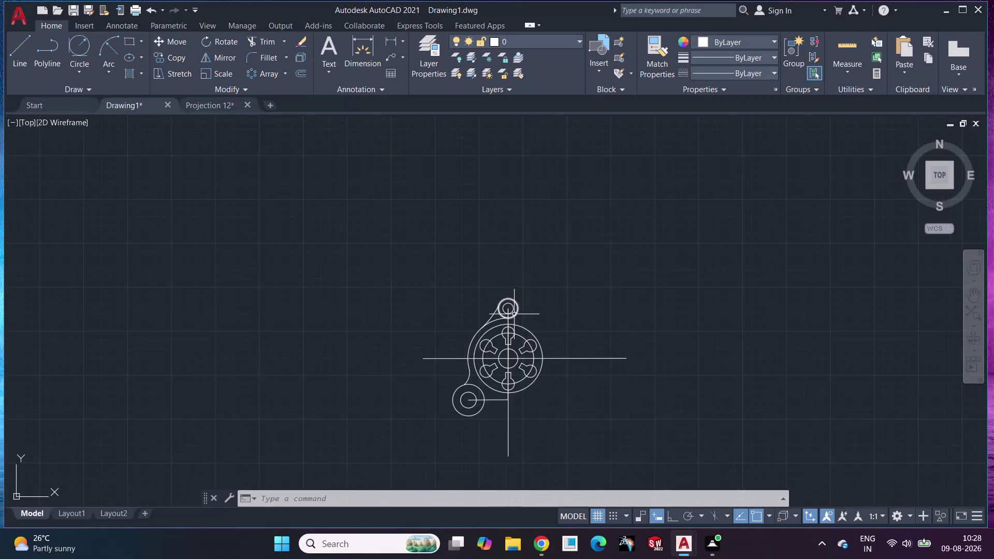
Undo the last five trim operations around the lower-left boss.
scroll(up, 3)
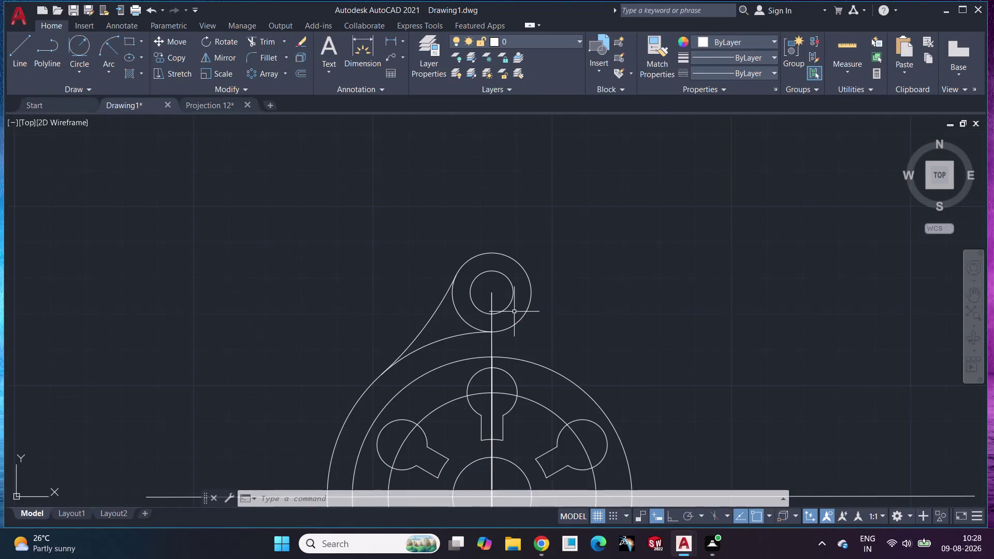
middle_drag(515, 311, 513, 39)
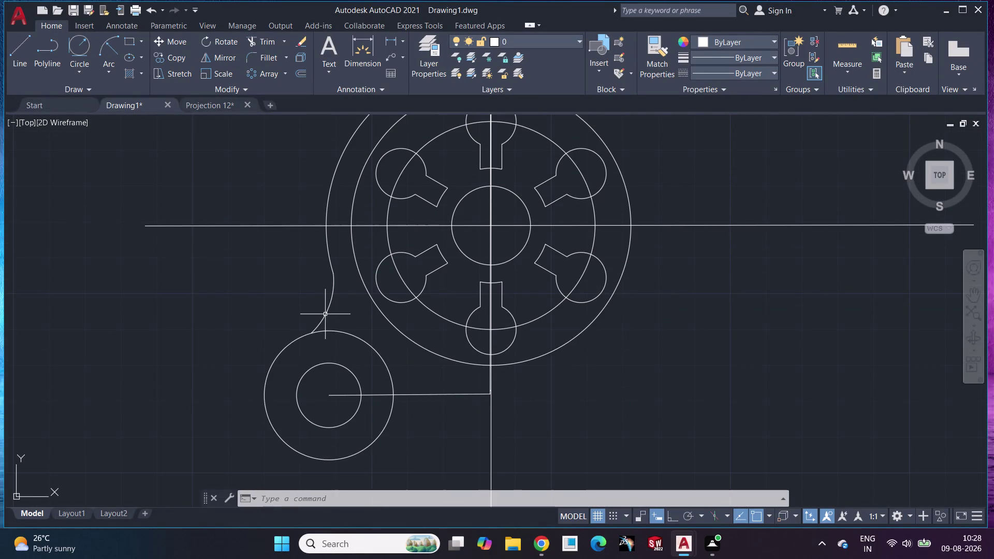
key(ctrl+z)
key(ctrl+z)
key(ctrl+z)
key(ctrl+z)
key(ctrl+z)
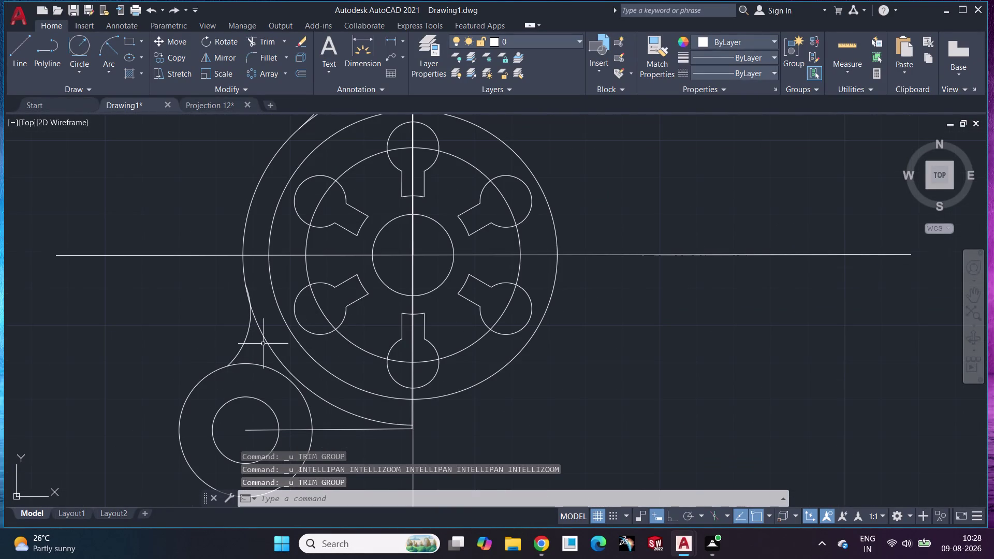
Erase the curved connector arc at the lower-left boss.
click(245, 344)
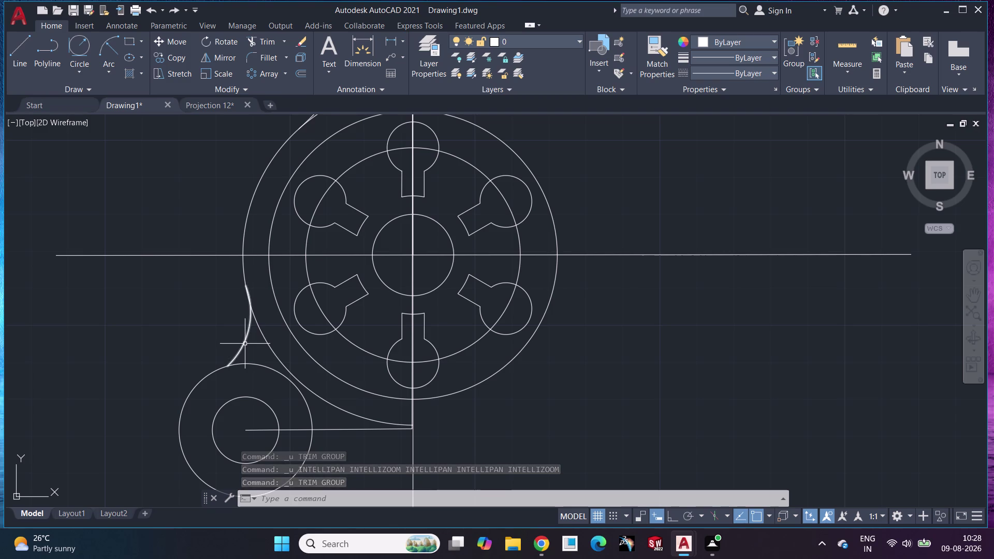
key(Delete)
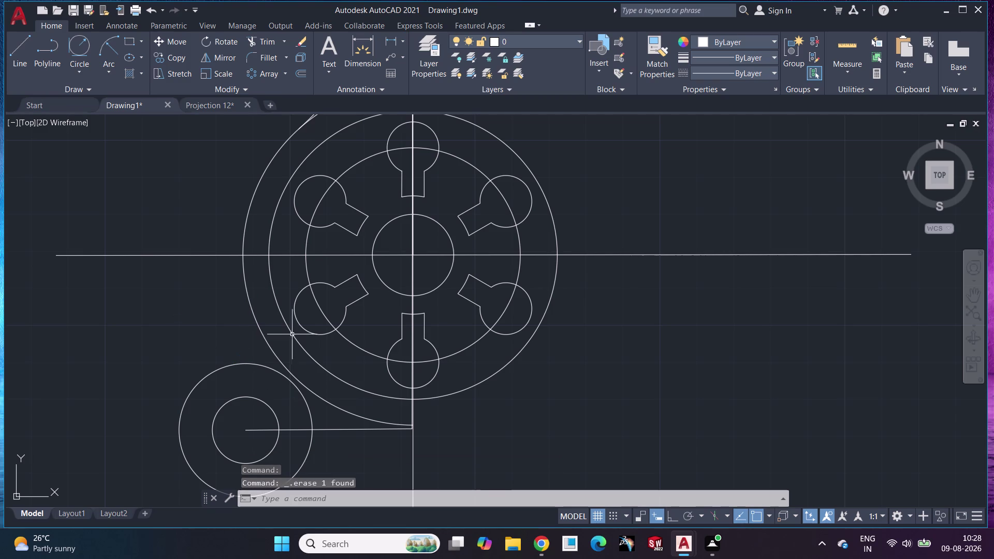
scroll(down, 3)
scroll(up, 3)
middle_drag(245, 315, 481, 255)
scroll(up, 3)
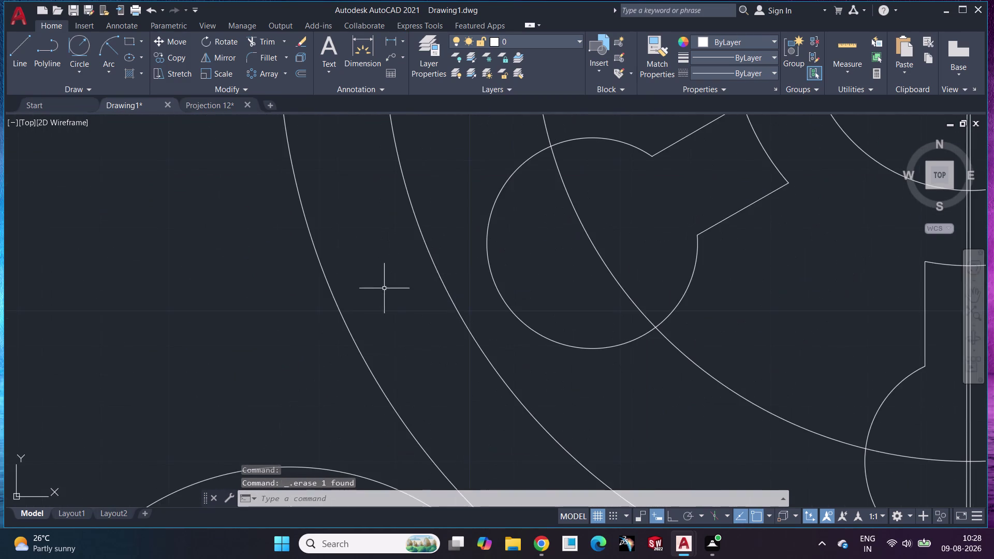
middle_drag(384, 288, 481, 339)
scroll(down, 3)
middle_drag(477, 340, 458, 308)
scroll(up, 3)
scroll(down, 3)
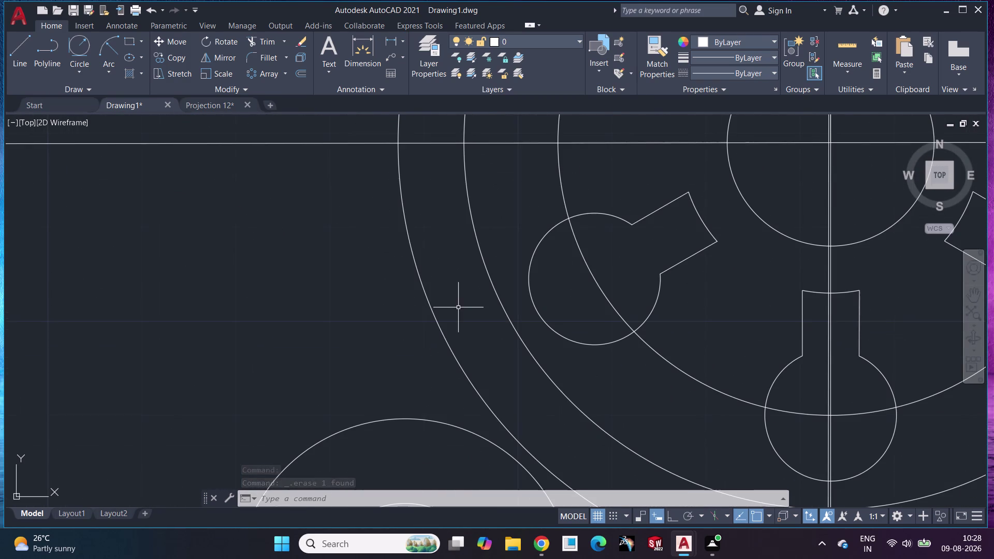
click(111, 45)
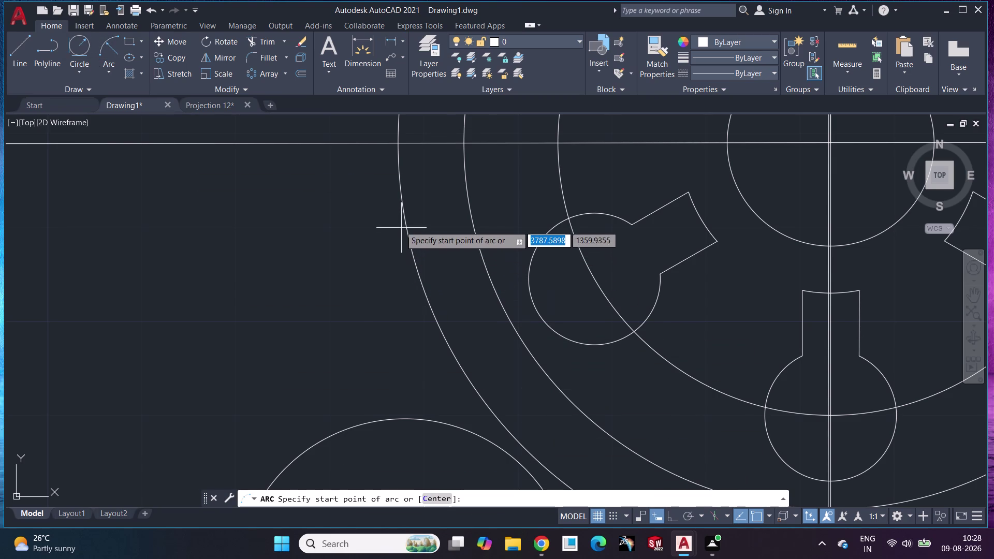
Draw a radius-20 arc from the boss circle to the outer circle, then undo it.
click(403, 210)
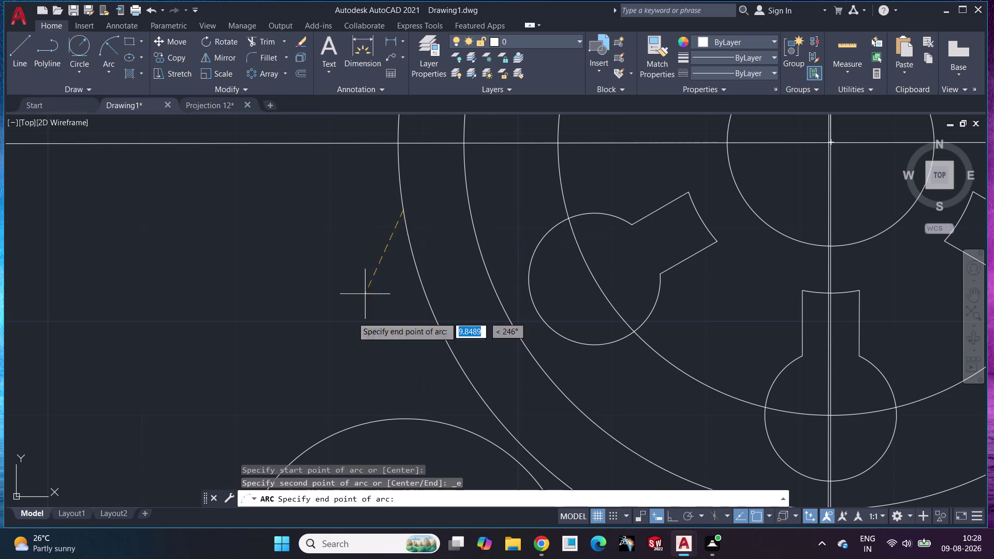
click(313, 447)
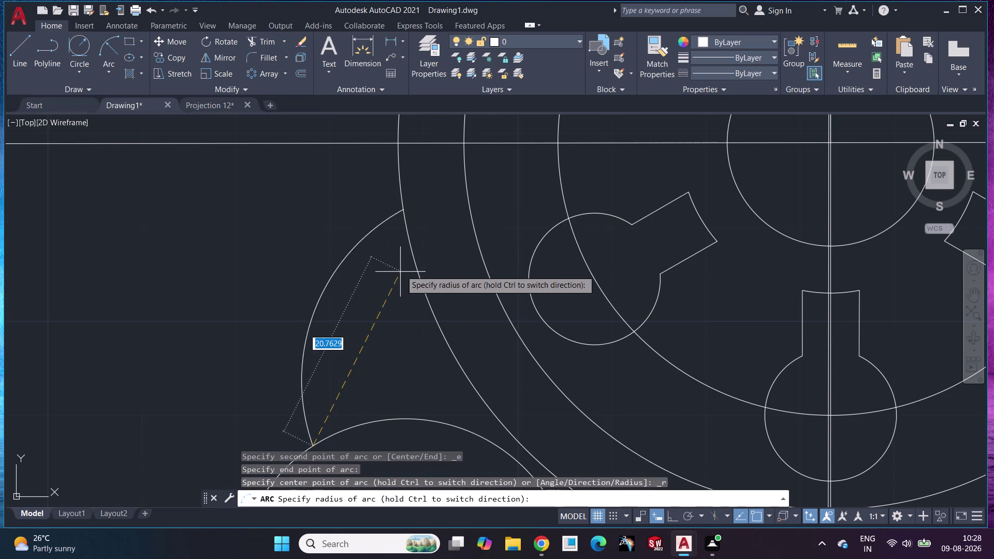
key(Escape)
click(104, 50)
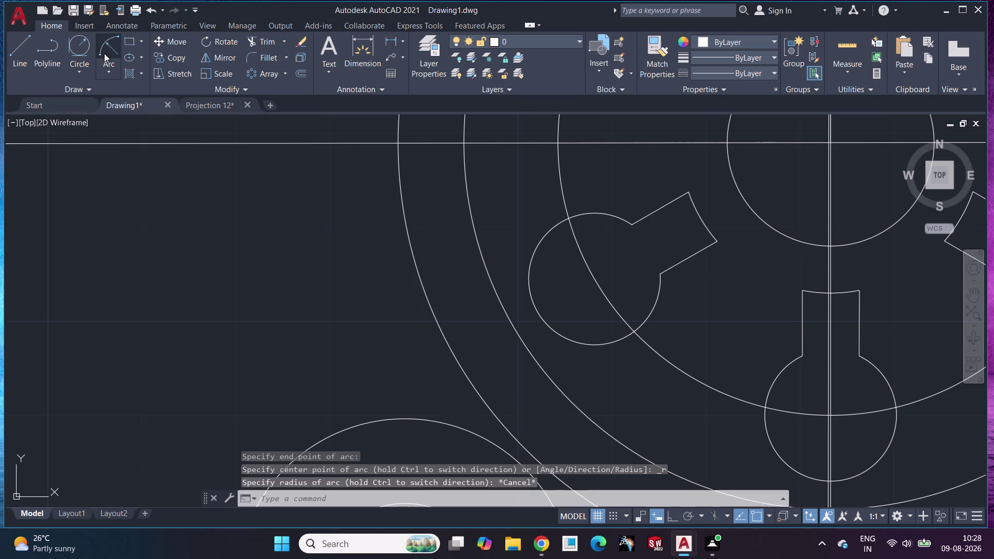
click(313, 449)
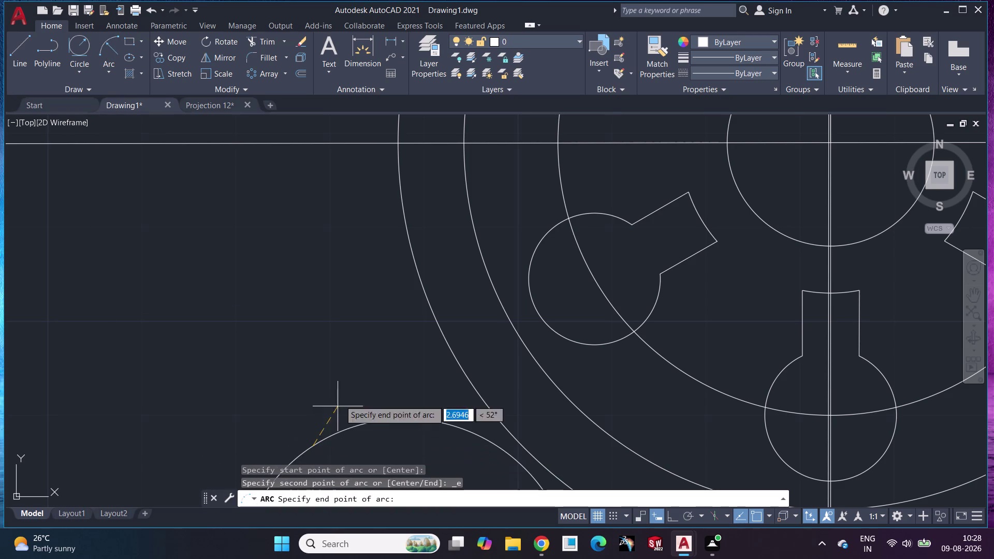
click(401, 189)
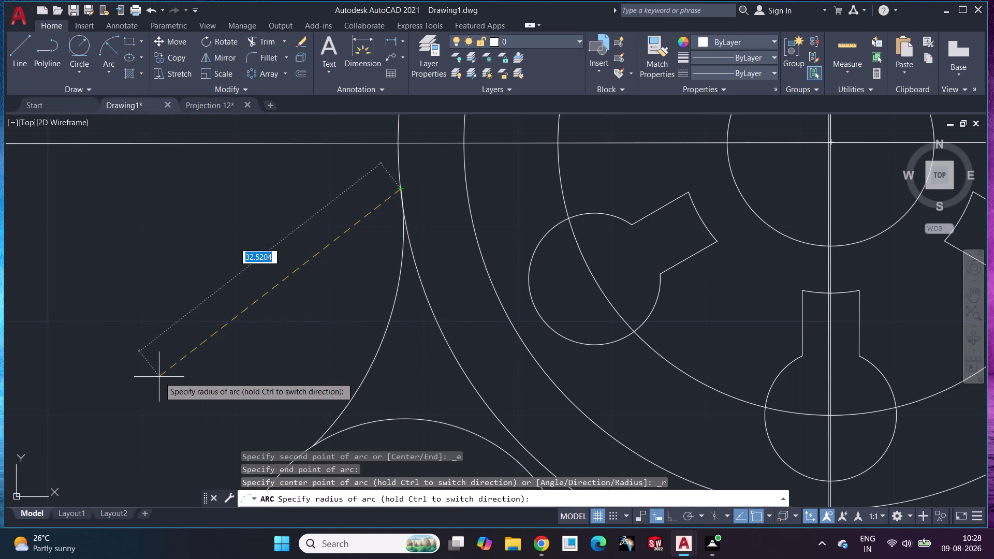
text(20)
key(Return)
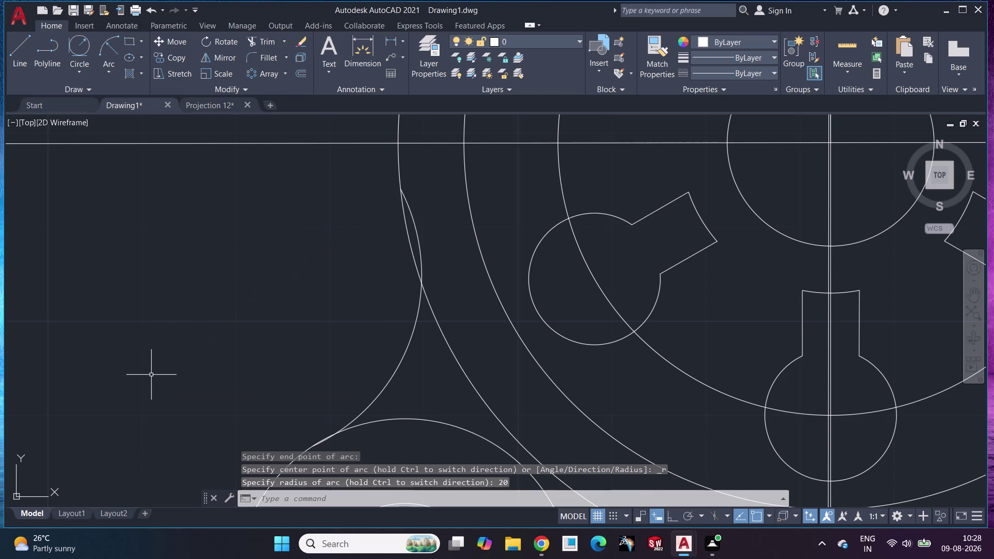
key(ctrl+z)
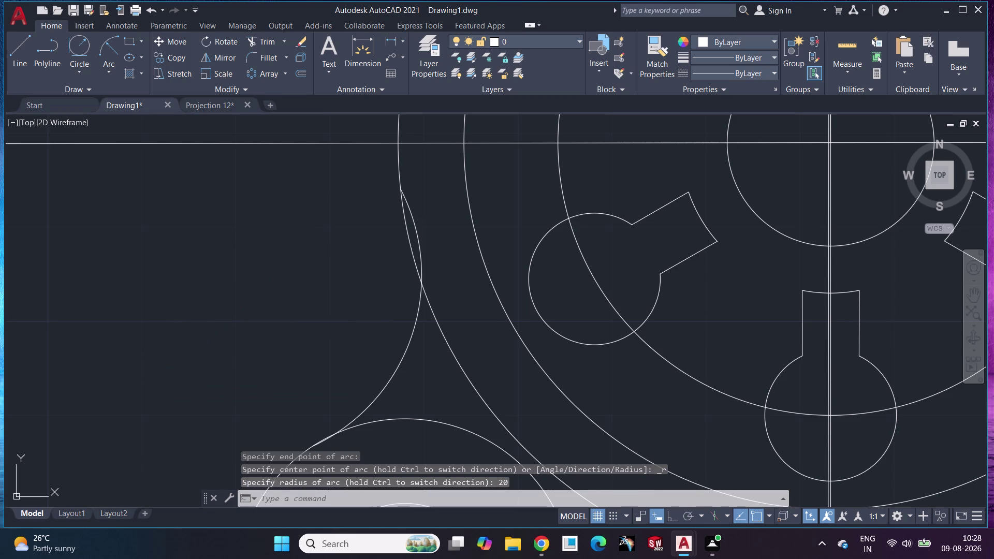
Redraw the radius-20 arc linking the lower-left boss circle to the outer circle.
click(109, 53)
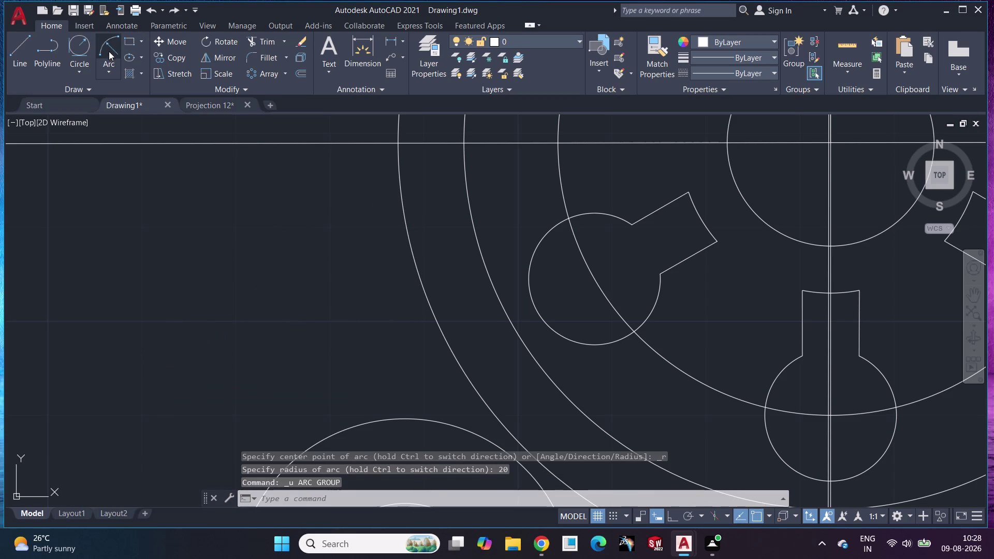
click(351, 429)
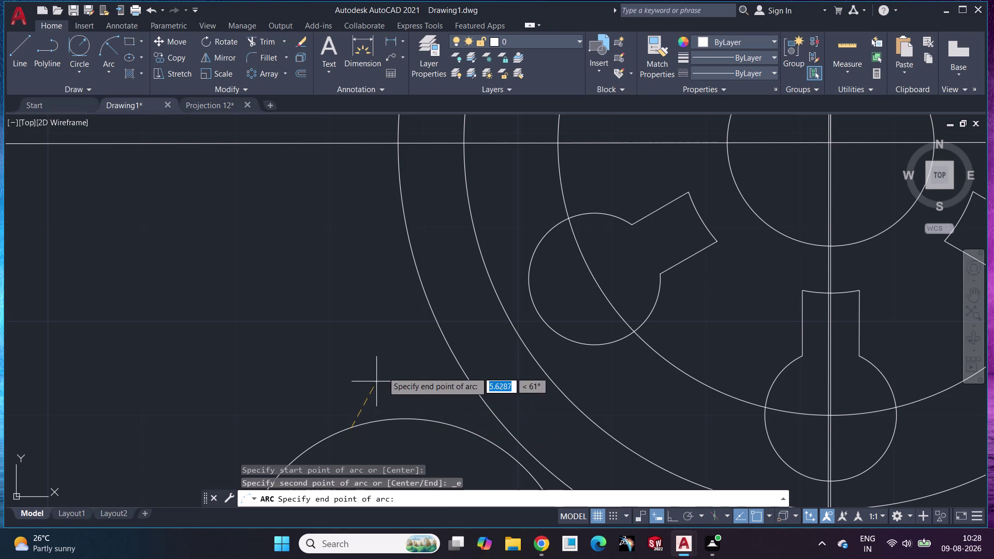
click(418, 272)
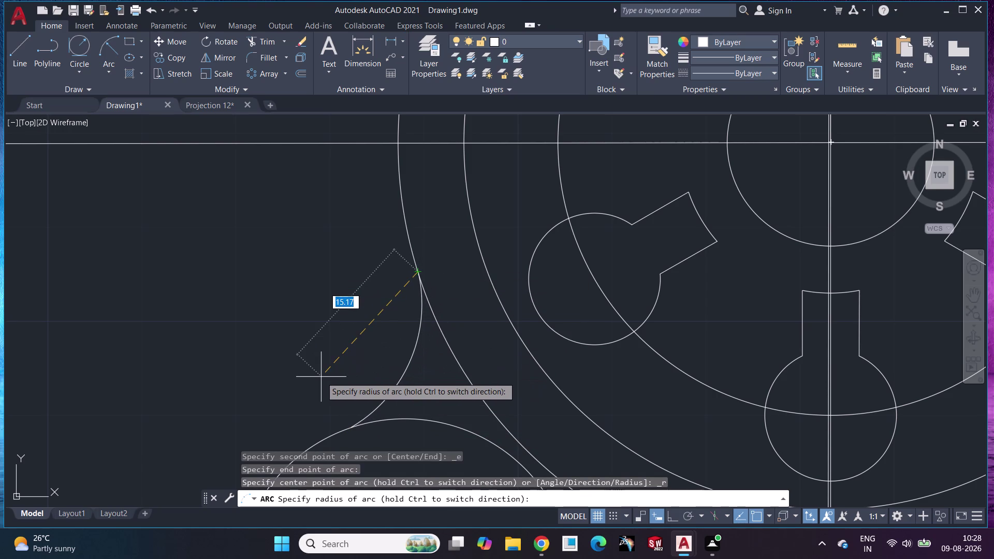
text(20)
key(Return)
drag(348, 352, 355, 349)
key(Escape)
scroll(down, 3)
scroll(up, 3)
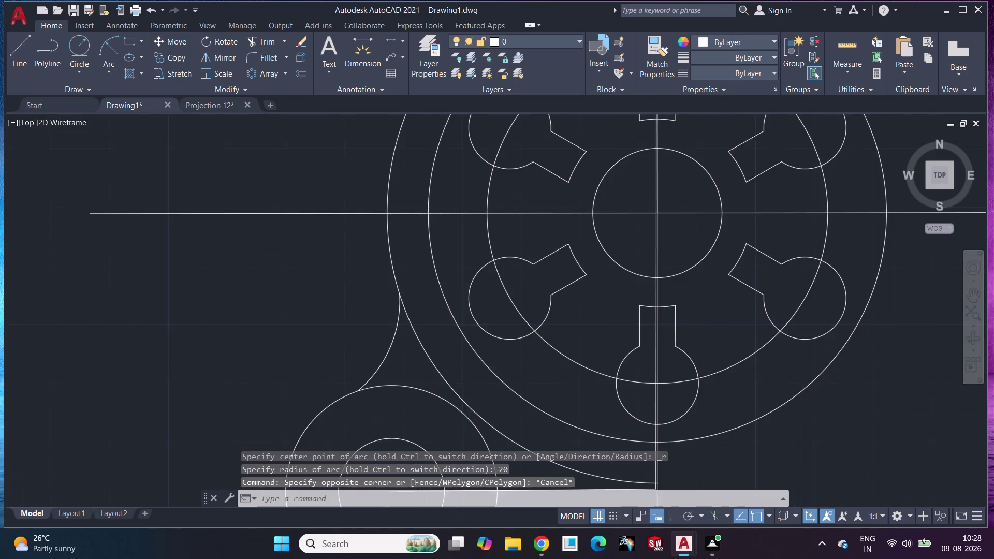
scroll(down, 3)
middle_drag(415, 141, 379, 226)
scroll(up, 3)
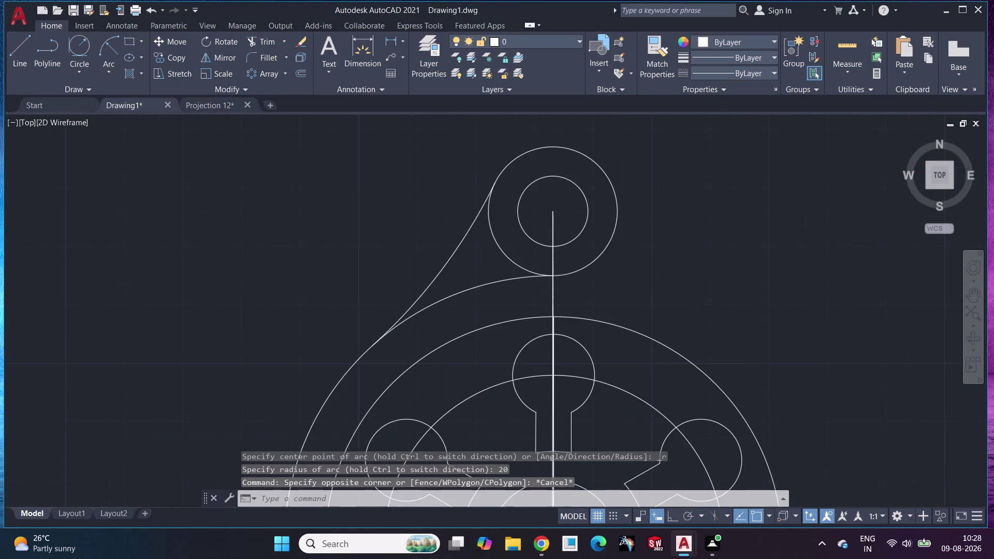
click(497, 253)
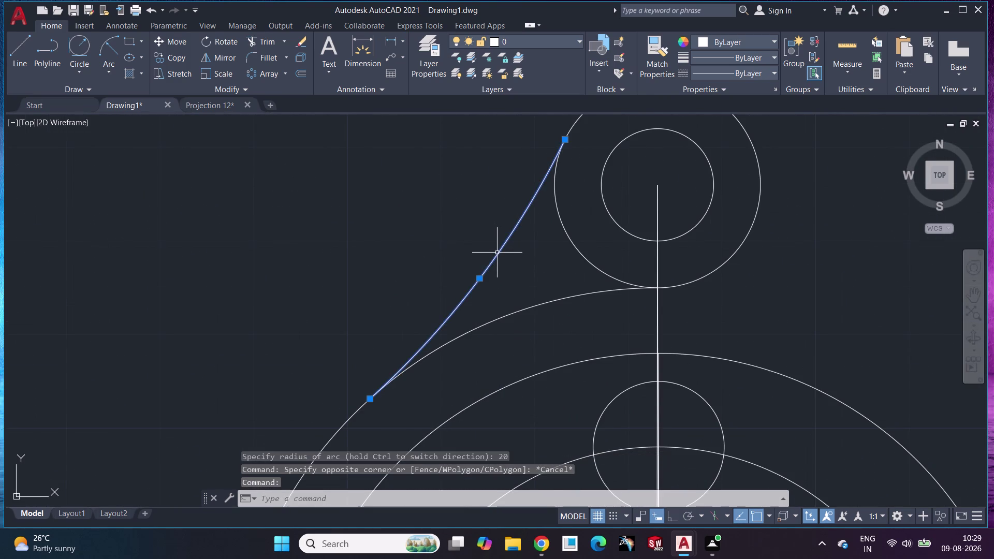
key(Delete)
middle_drag(496, 253, 448, 307)
middle_drag(448, 308, 453, 284)
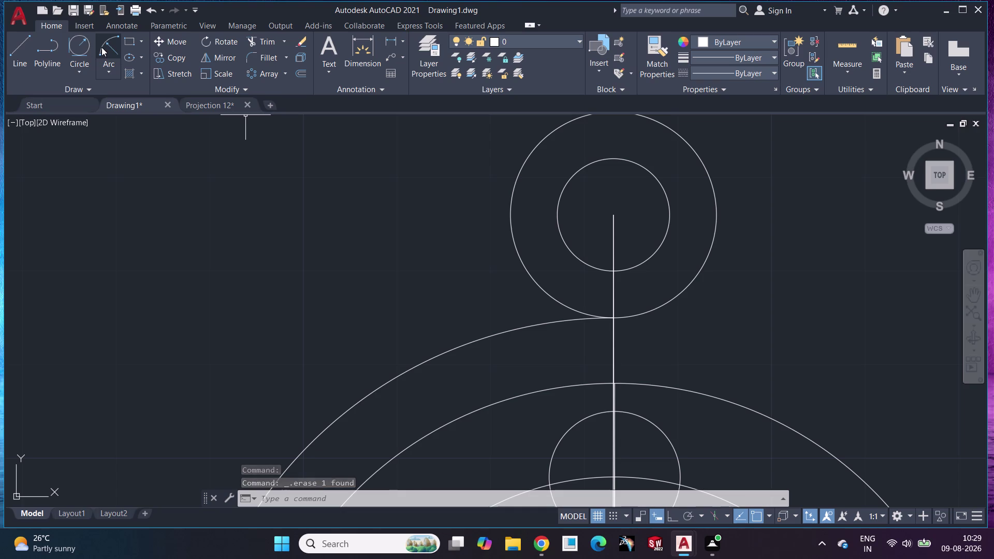
click(102, 47)
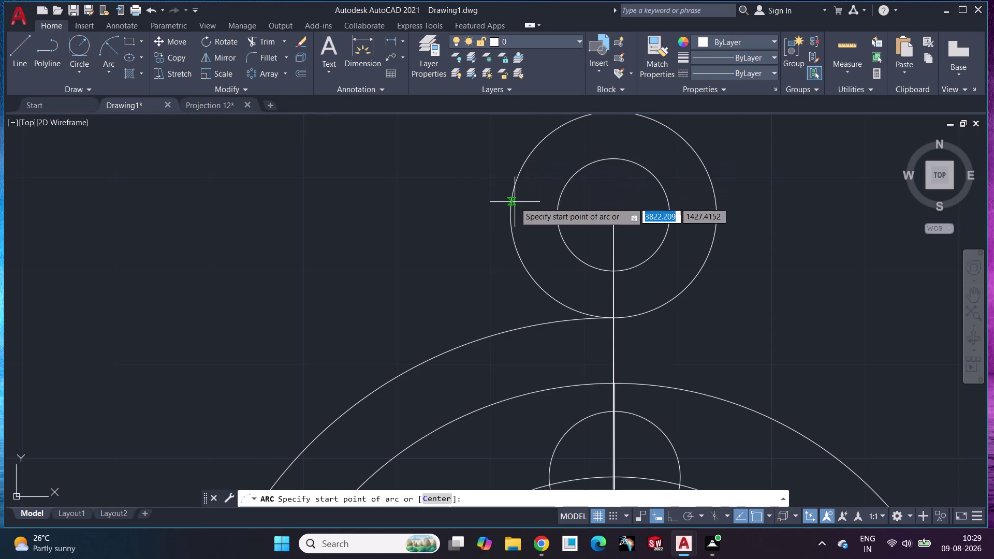
click(507, 214)
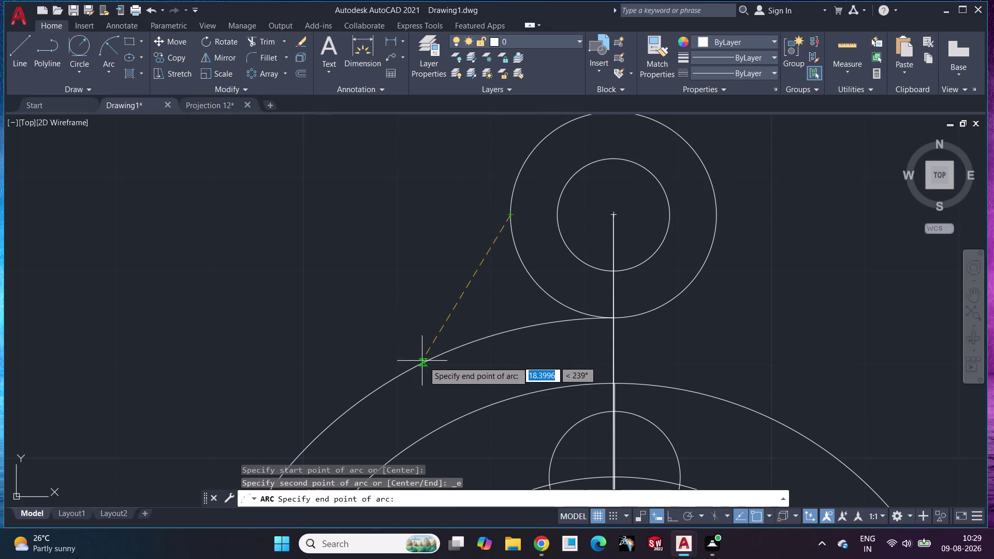
key(Escape)
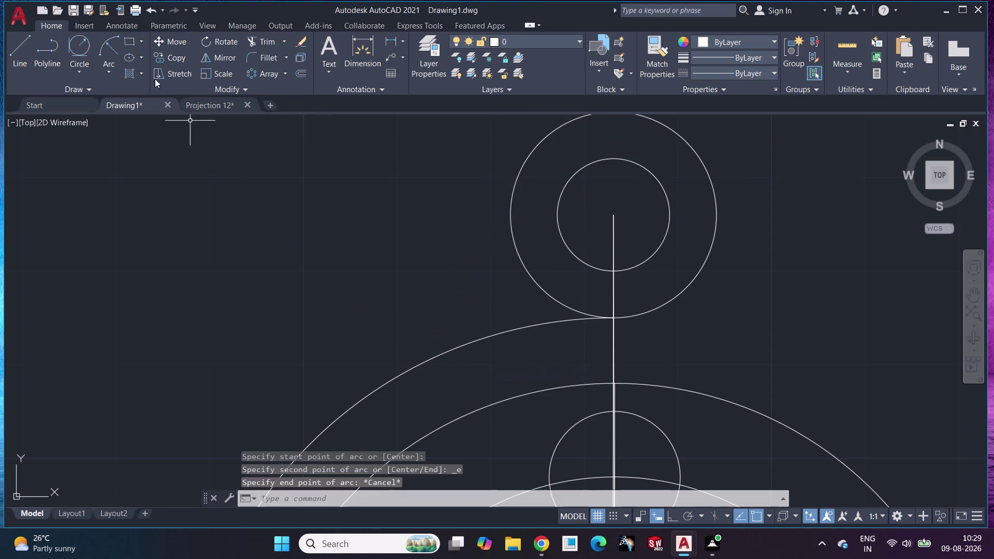
click(103, 50)
click(425, 363)
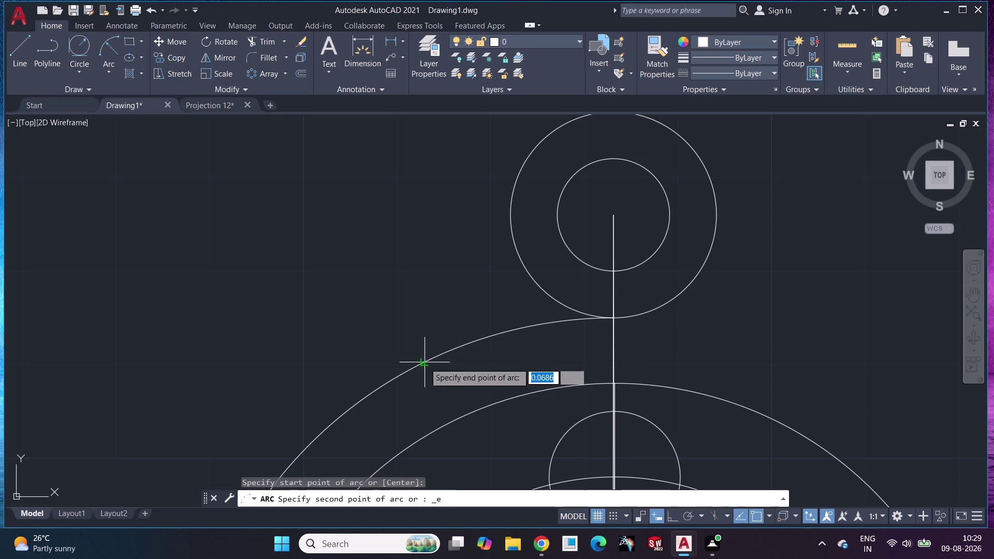
click(512, 218)
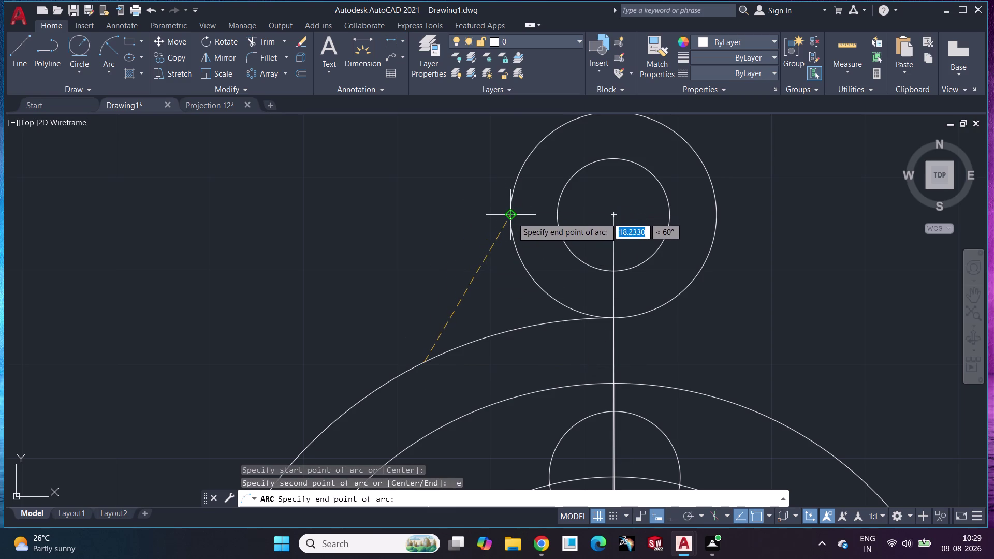
text(9)
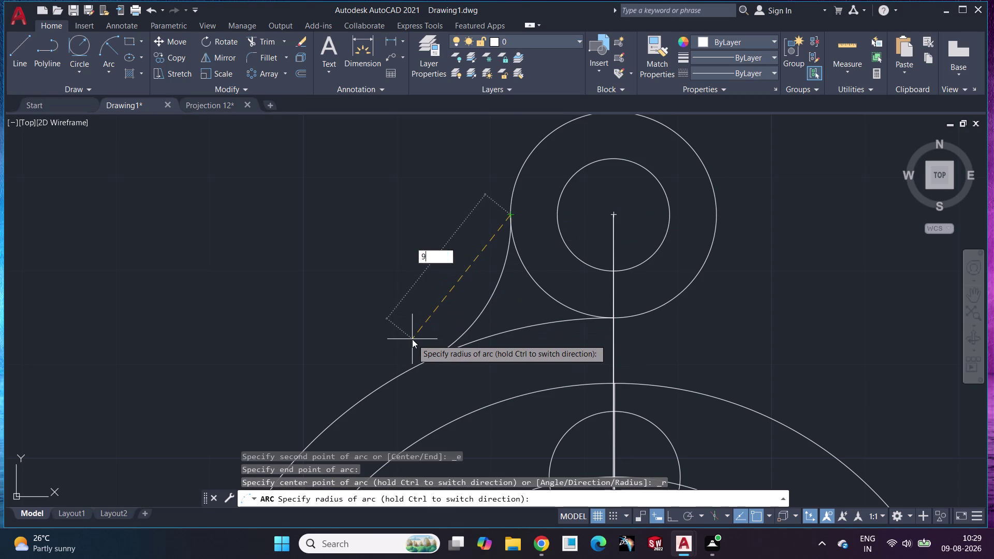
text(2)
key(Return)
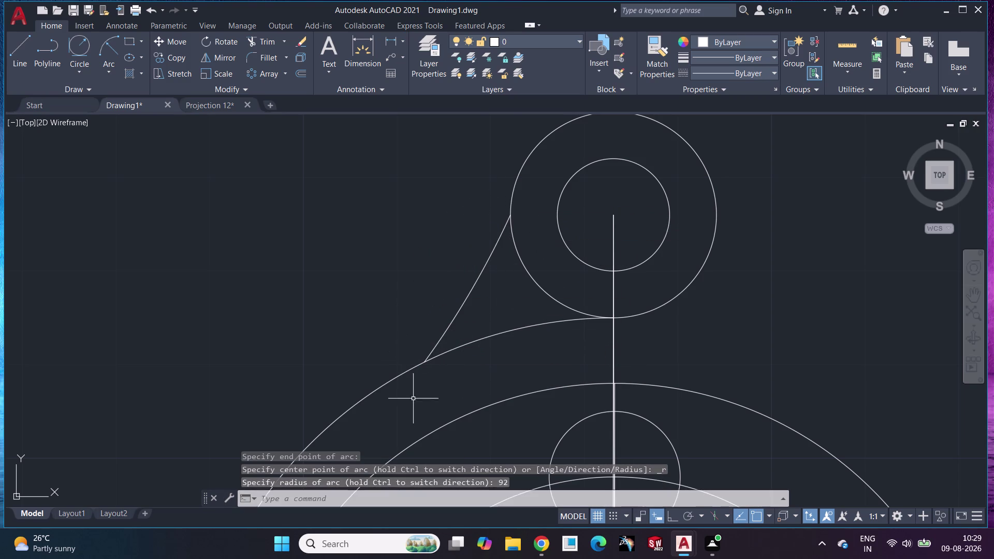
key(ctrl+z)
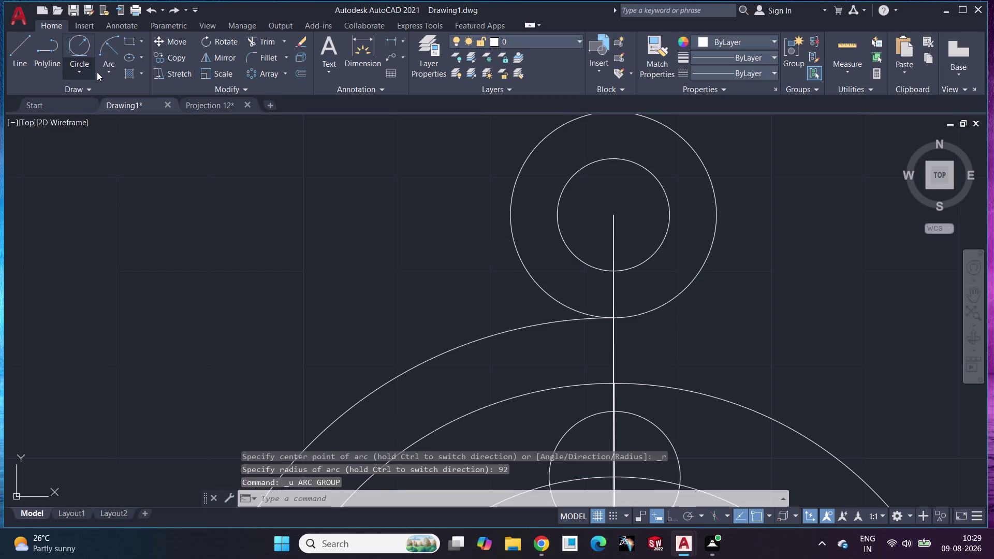
click(102, 54)
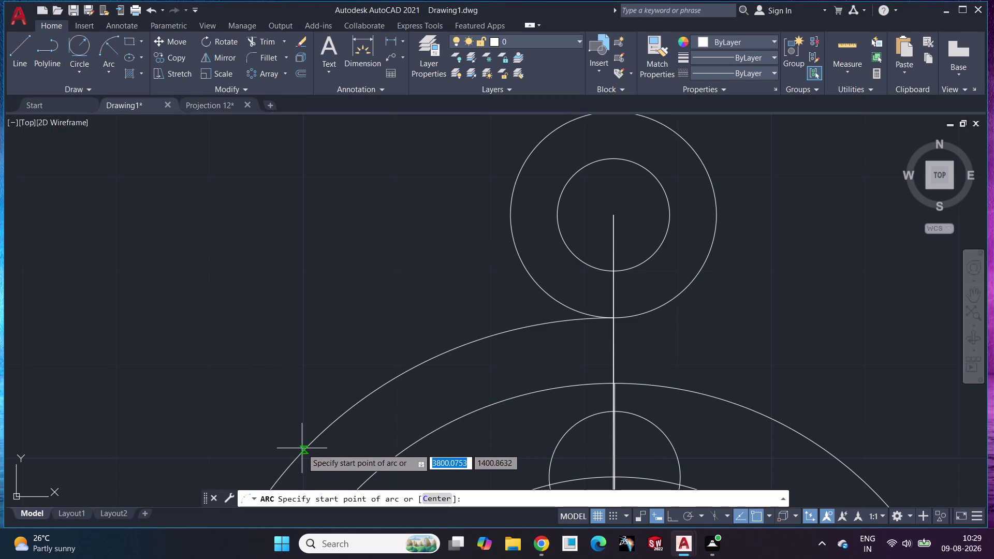
click(304, 451)
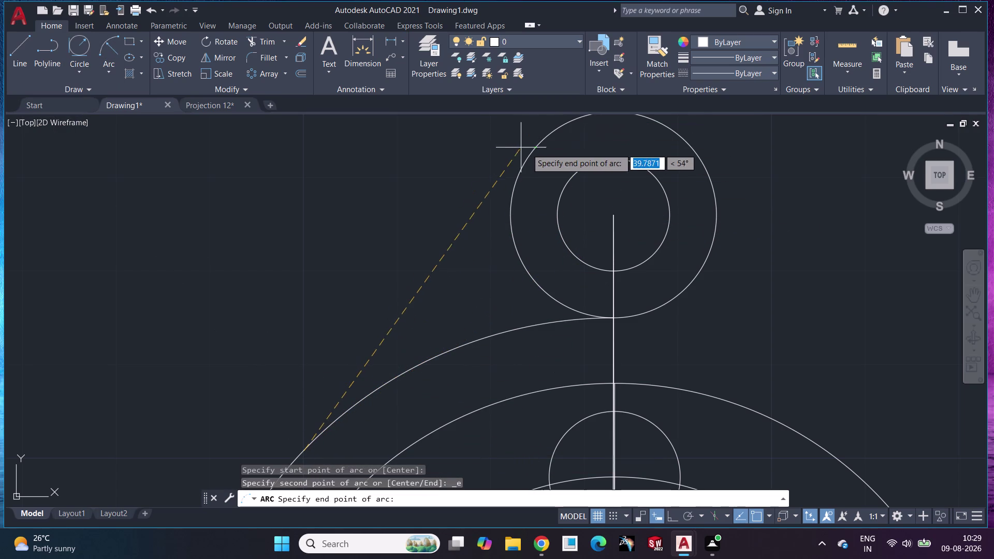
click(541, 140)
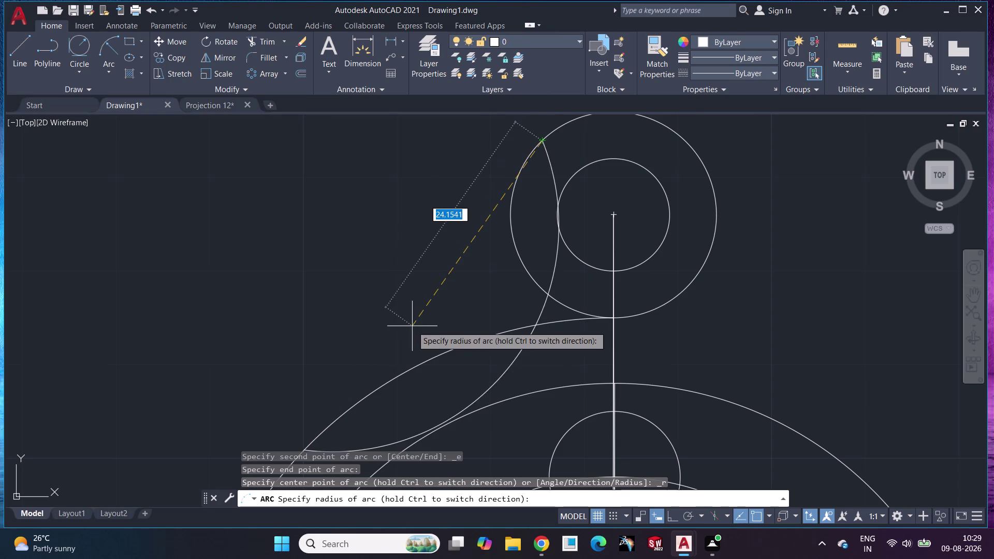
text(92)
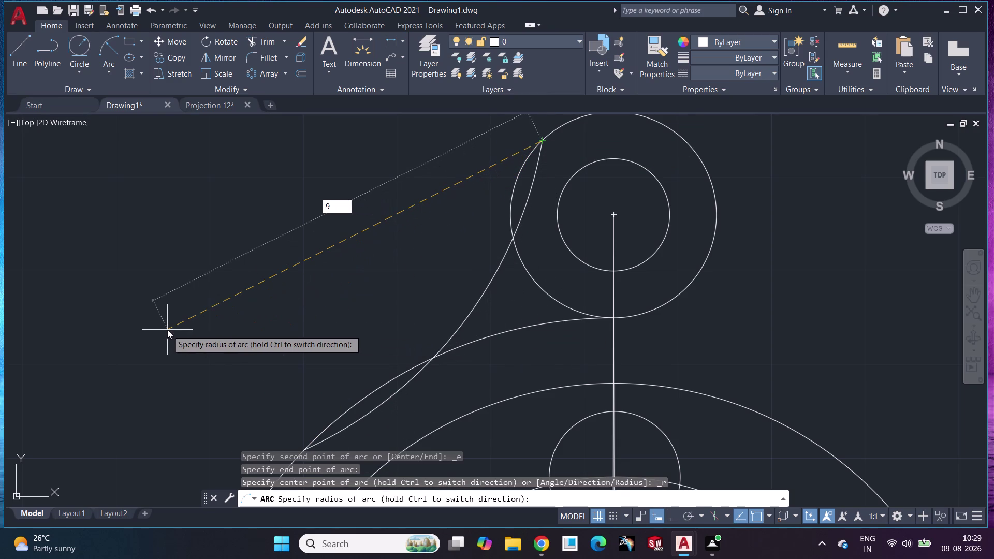
key(Return)
scroll(down, 3)
scroll(up, 3)
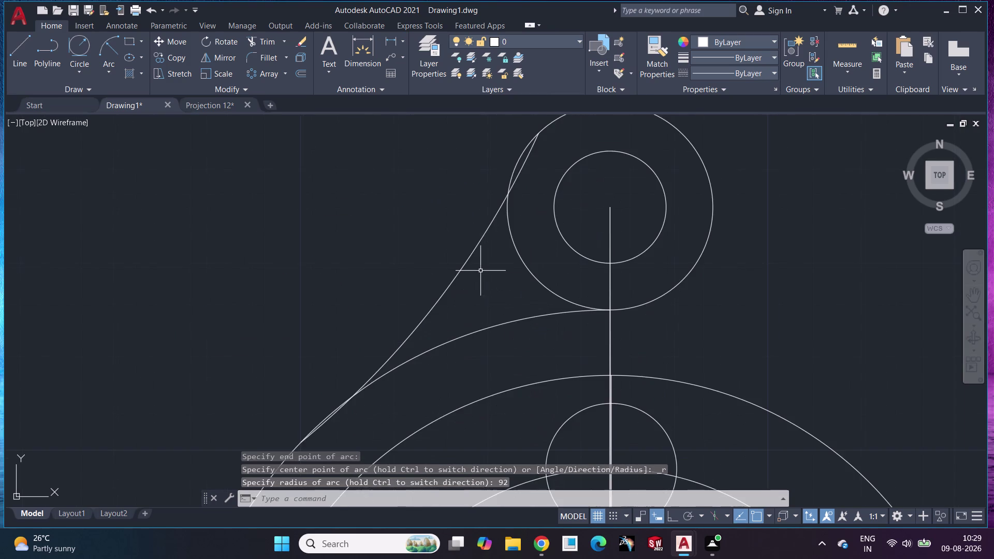
scroll(down, 3)
scroll(up, 3)
click(459, 270)
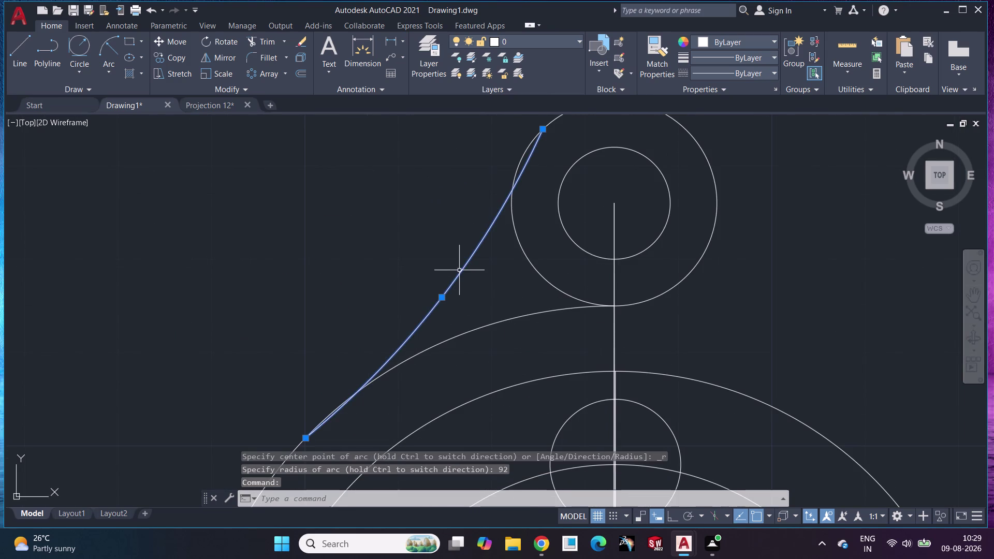
key(Delete)
scroll(down, 3)
scroll(up, 3)
scroll(down, 3)
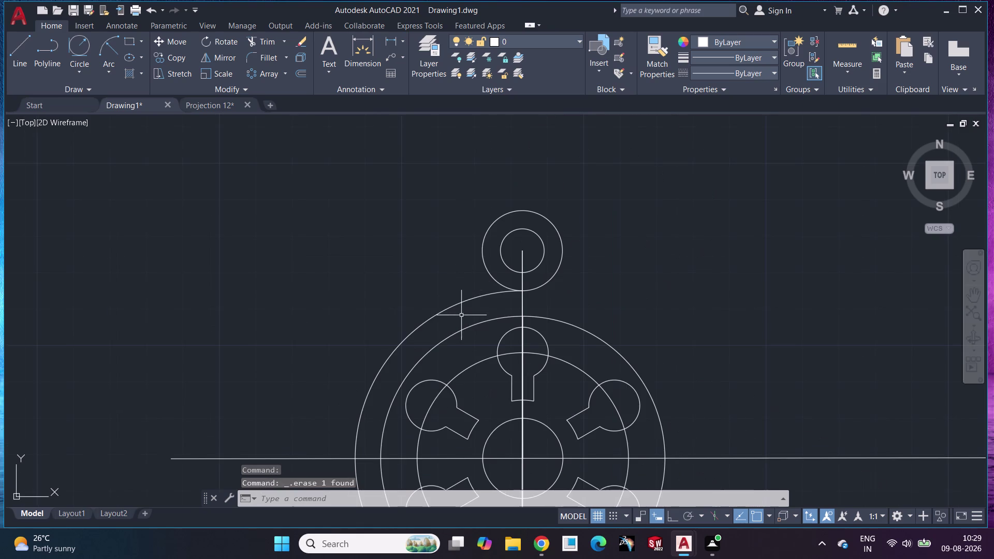
middle_drag(465, 318, 416, 207)
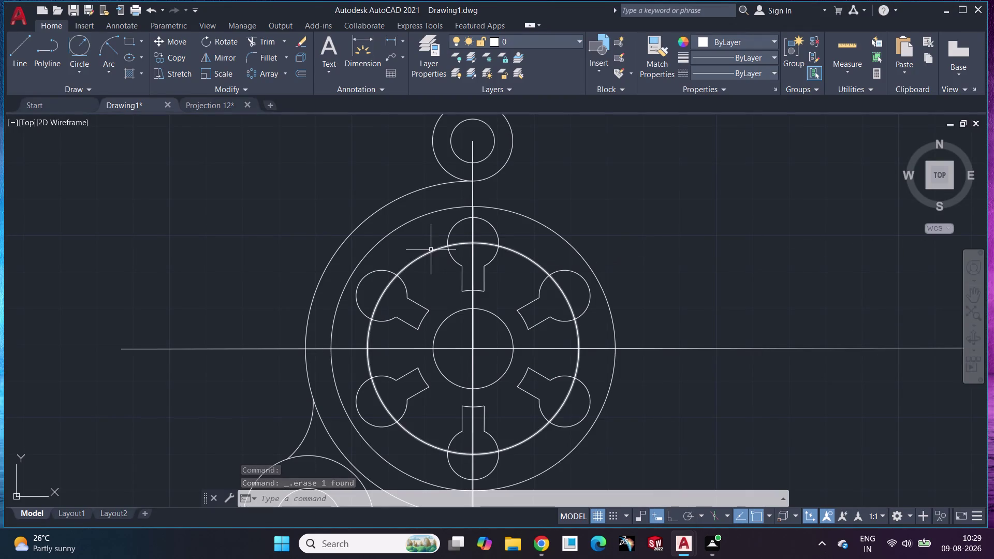
scroll(down, 3)
scroll(up, 3)
middle_drag(471, 272, 555, 403)
scroll(up, 3)
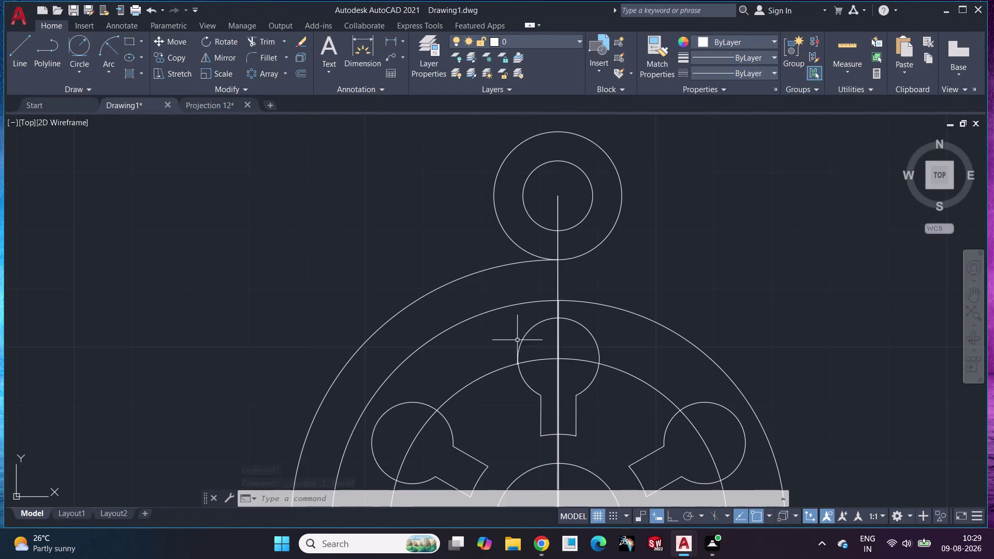
scroll(down, 3)
scroll(up, 3)
middle_drag(494, 354, 471, 255)
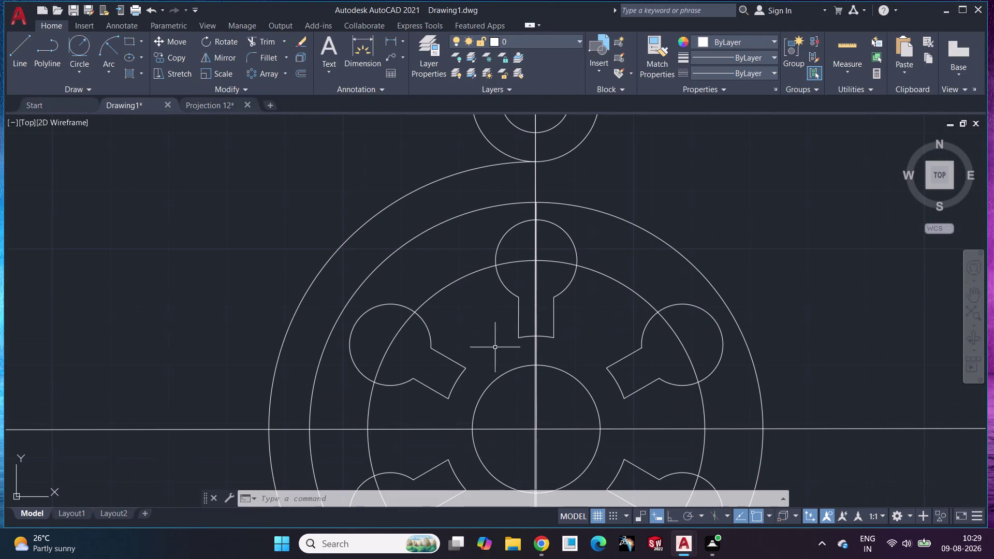
scroll(down, 3)
middle_drag(518, 400, 511, 378)
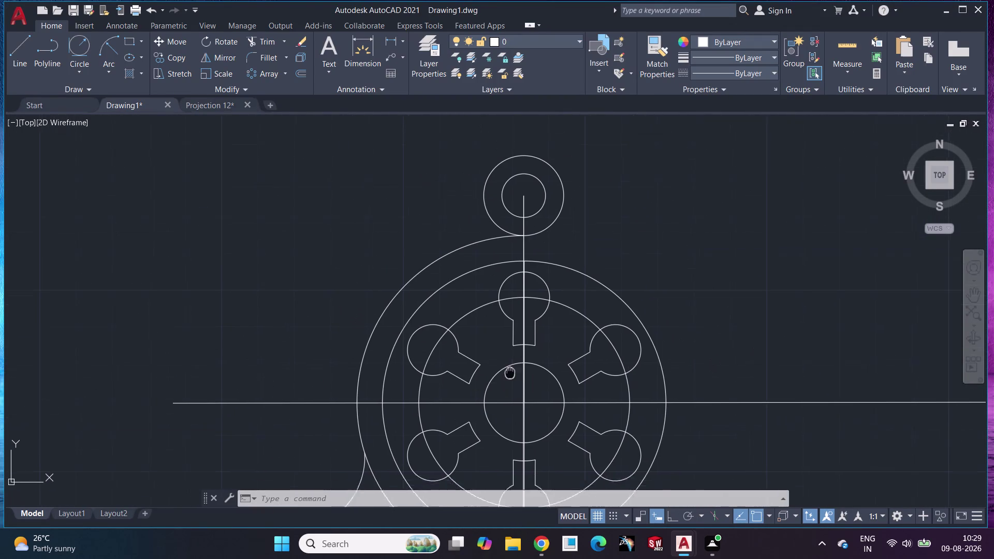
middle_drag(511, 378, 492, 258)
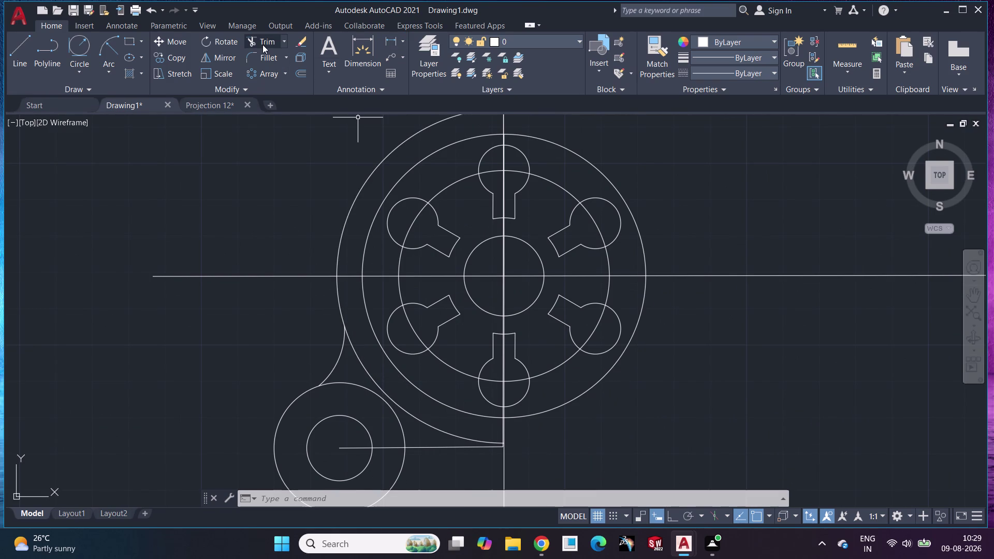
click(262, 45)
click(371, 375)
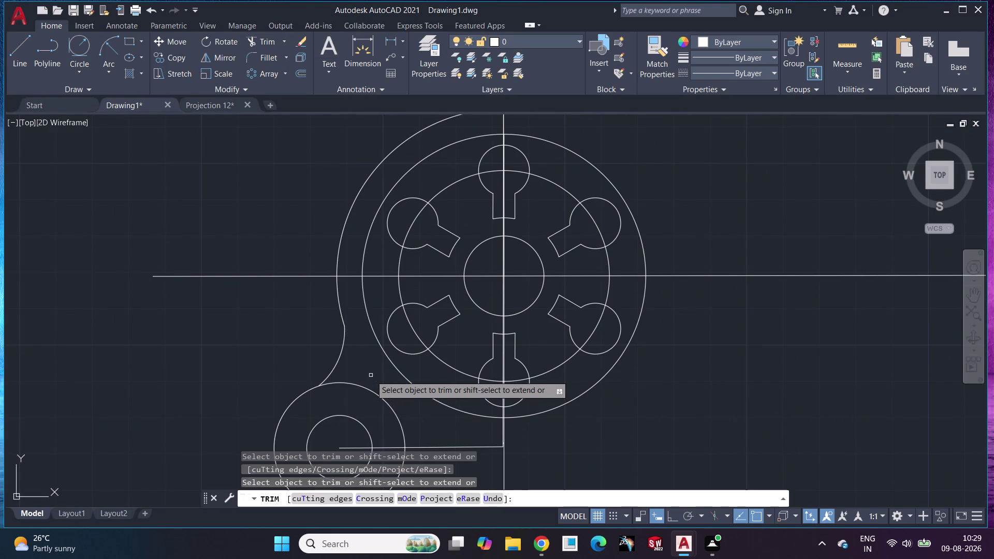
key(Escape)
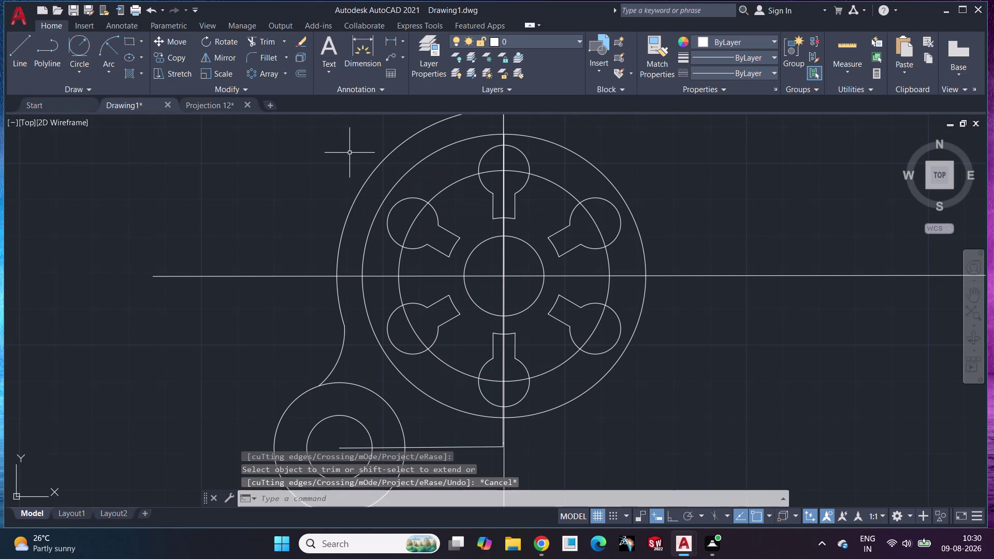
middle_drag(349, 155, 330, 293)
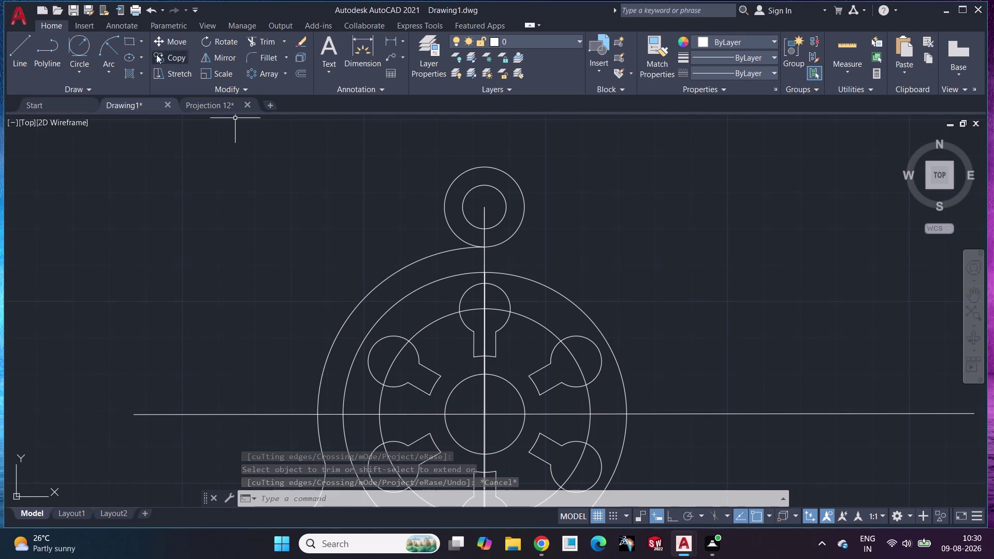
click(111, 45)
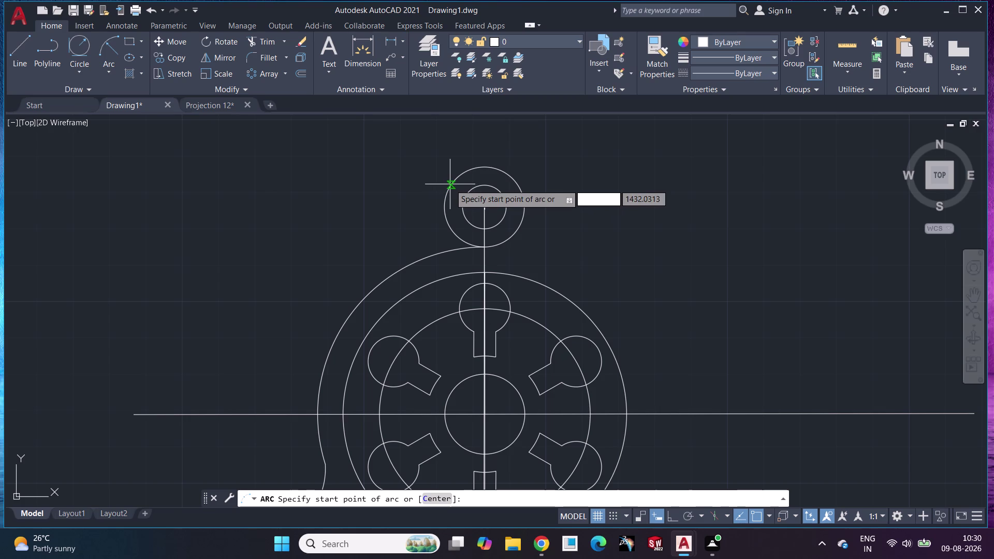
scroll(down, 3)
scroll(up, 3)
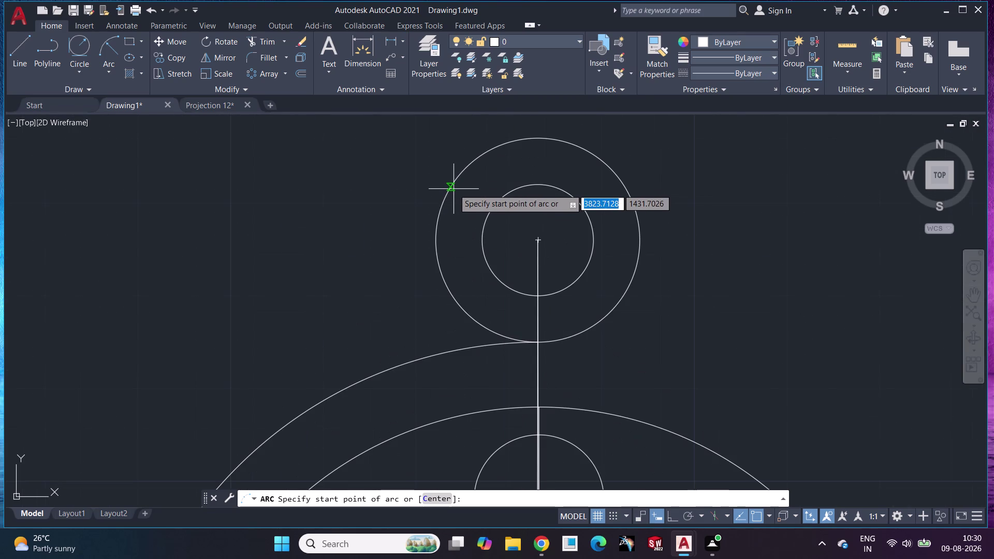
click(451, 186)
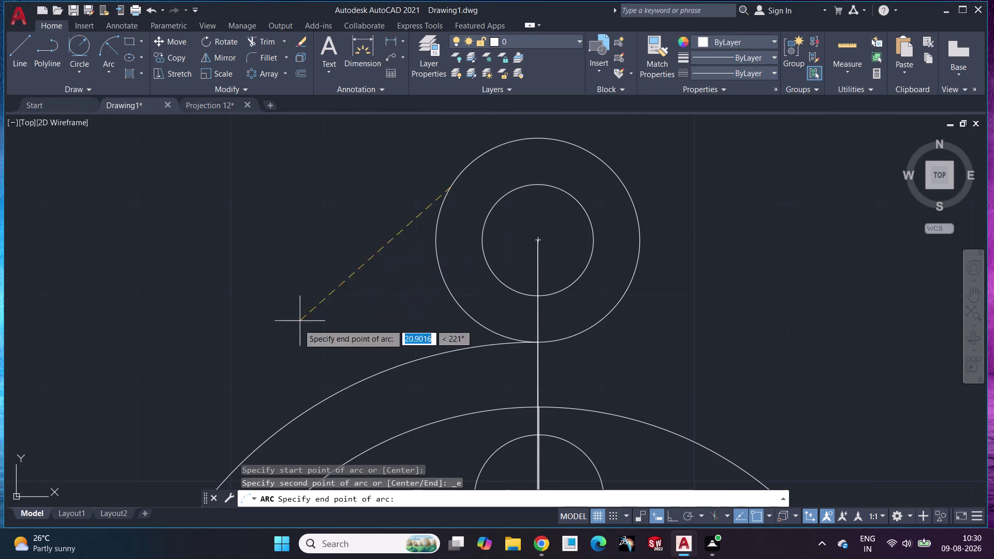
click(297, 418)
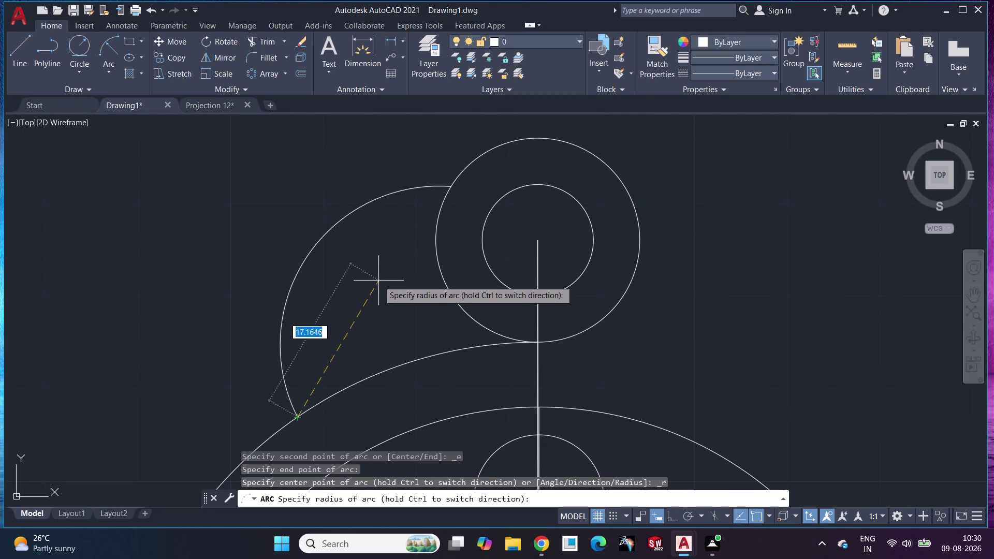
key(Escape)
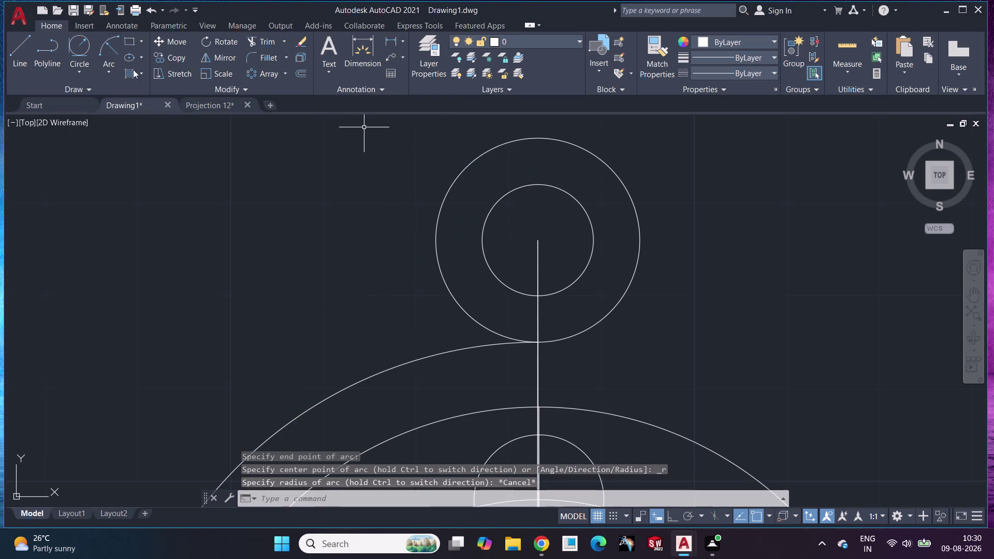
click(101, 42)
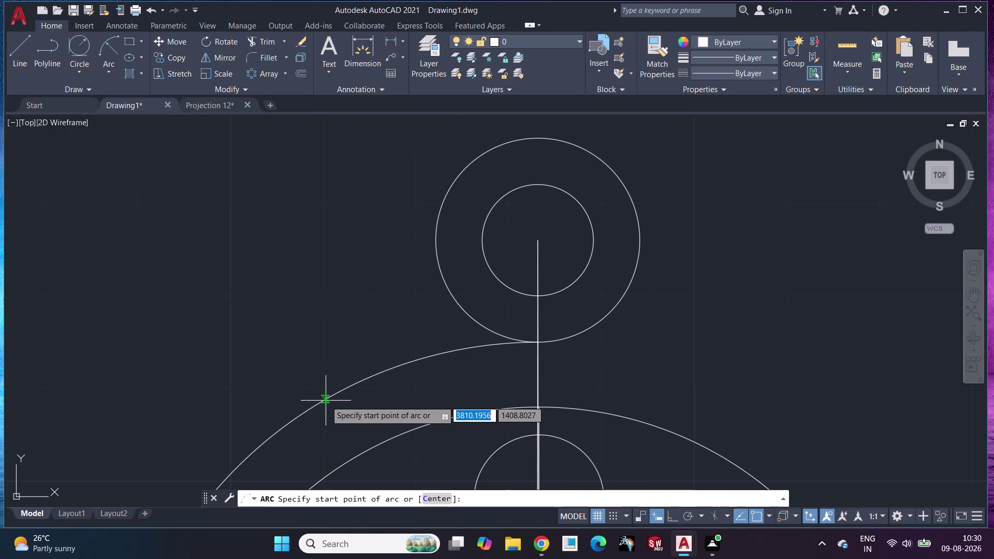
click(325, 401)
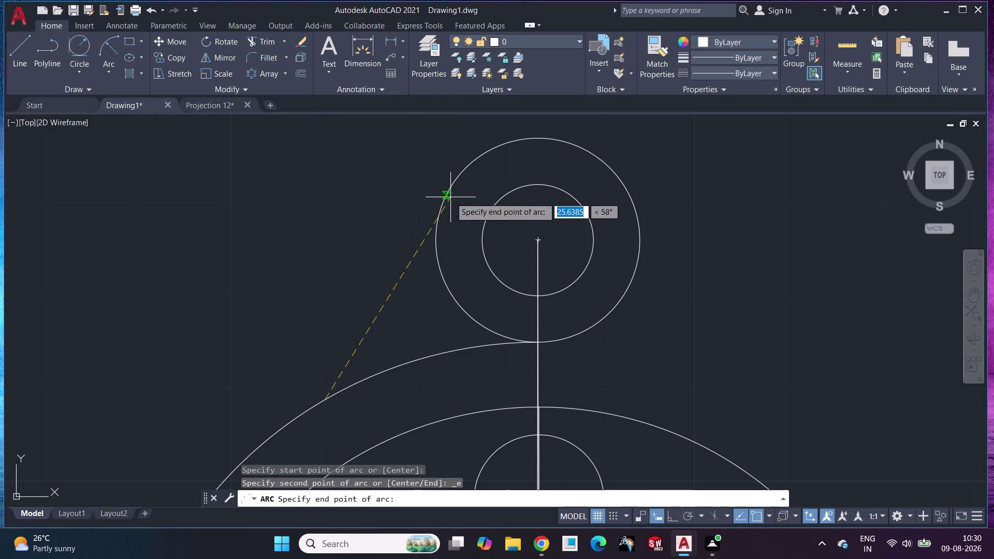
click(447, 191)
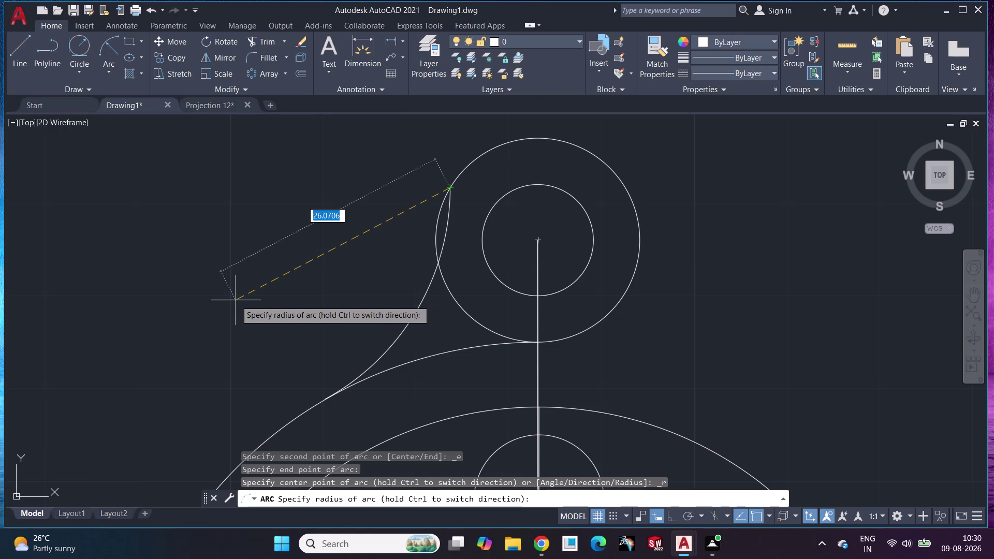
text(92)
key(Return)
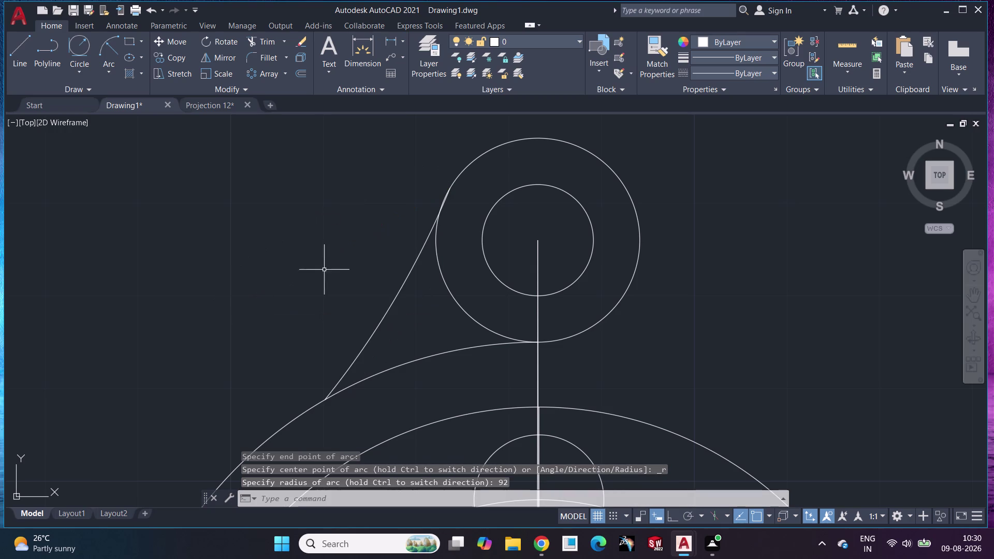
scroll(down, 3)
scroll(up, 3)
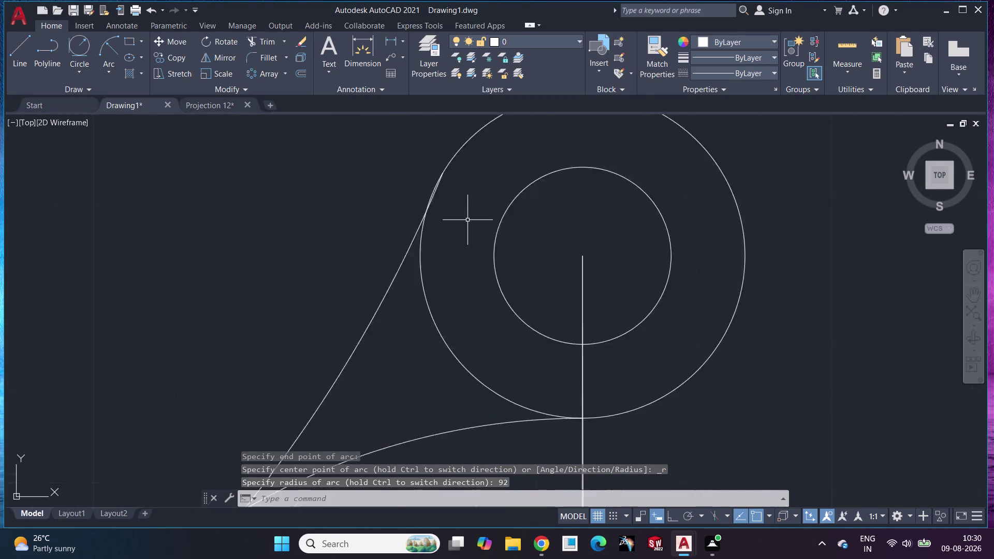
scroll(up, 3)
click(263, 38)
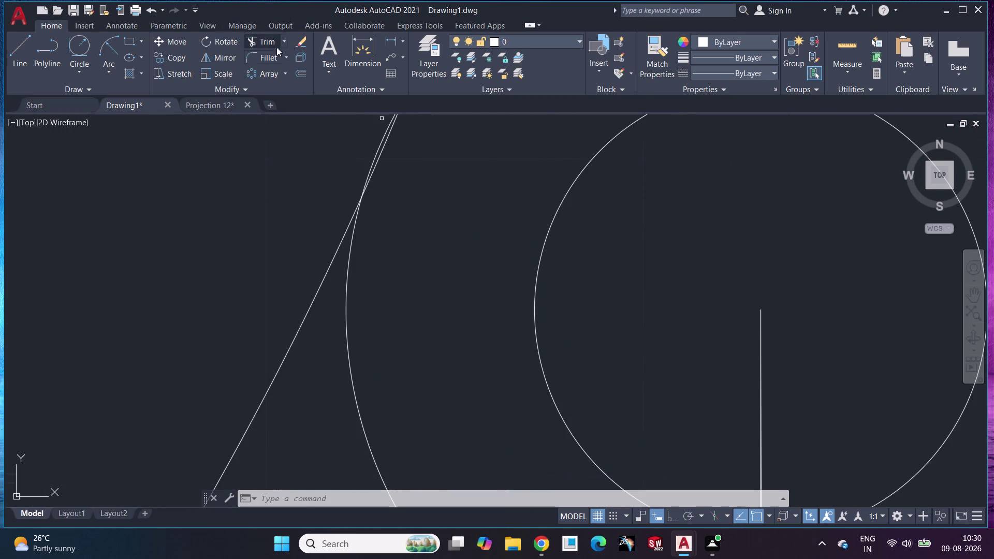
click(380, 158)
scroll(down, 3)
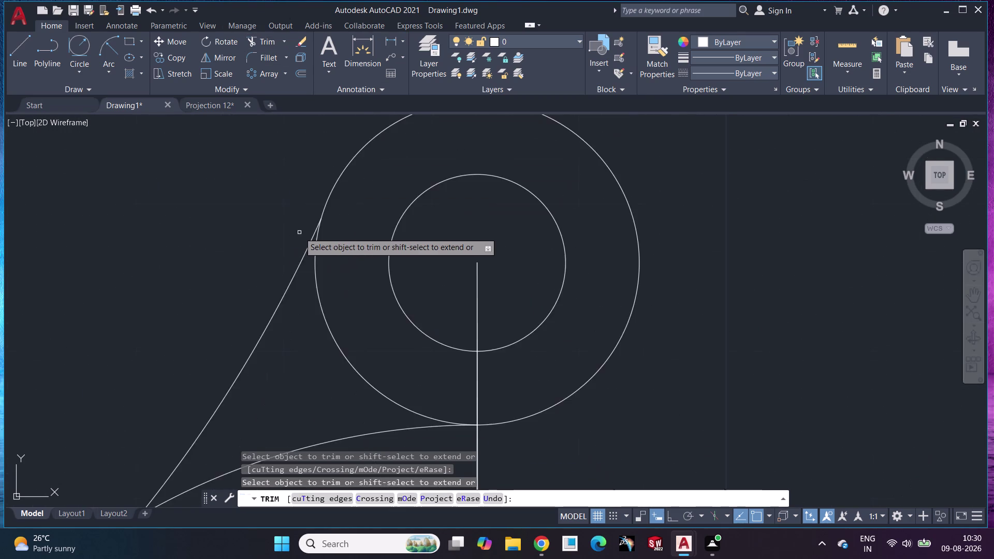
scroll(up, 3)
scroll(down, 3)
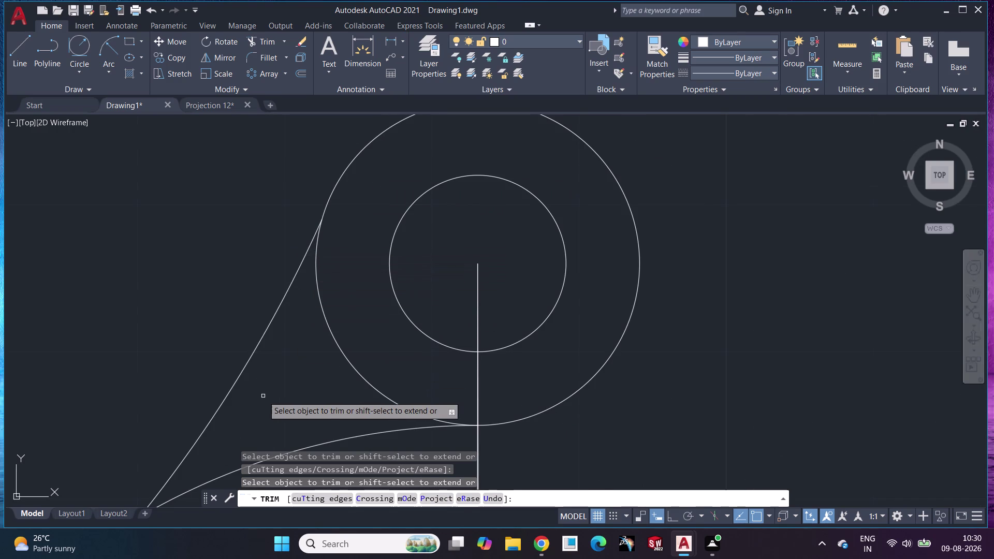
scroll(down, 3)
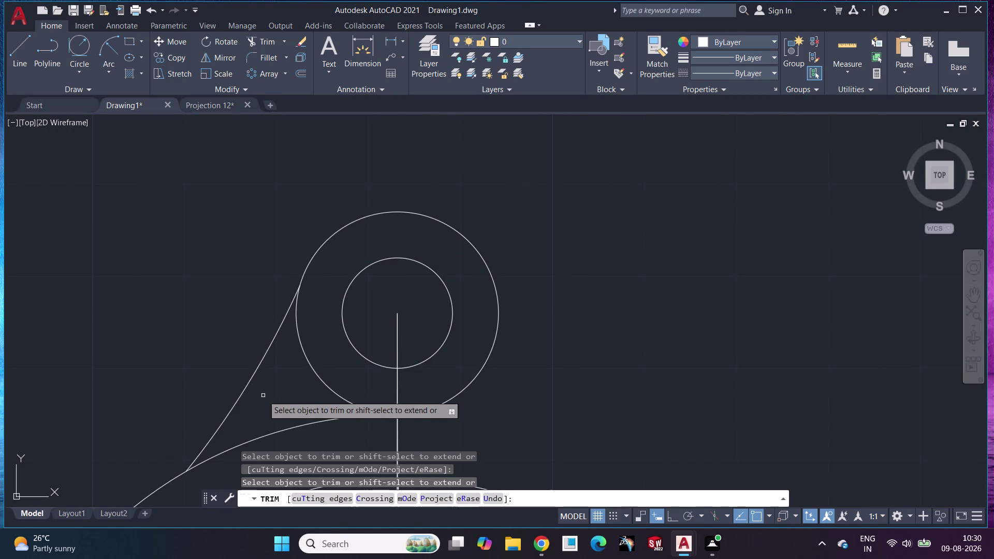
scroll(up, 3)
key(Escape)
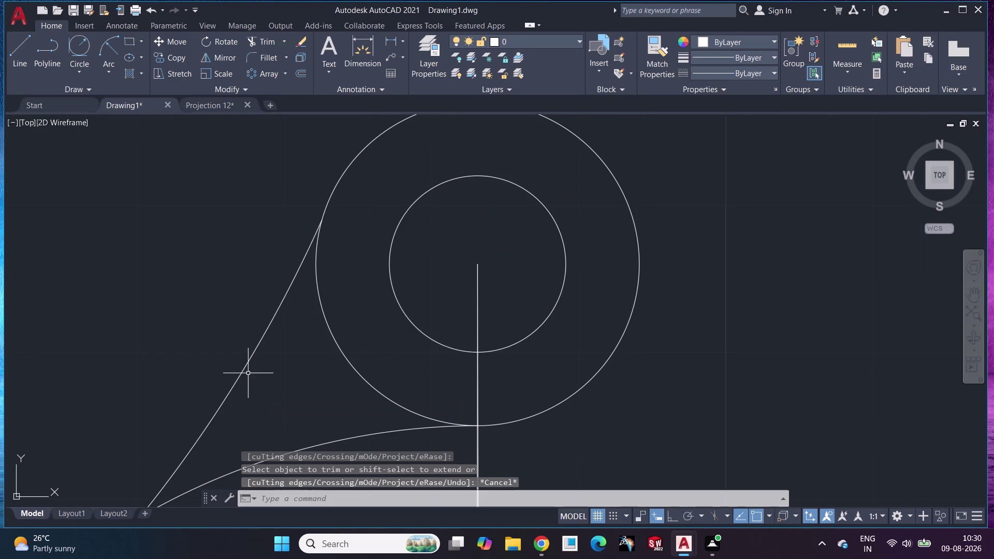
click(247, 367)
key(Delete)
scroll(down, 3)
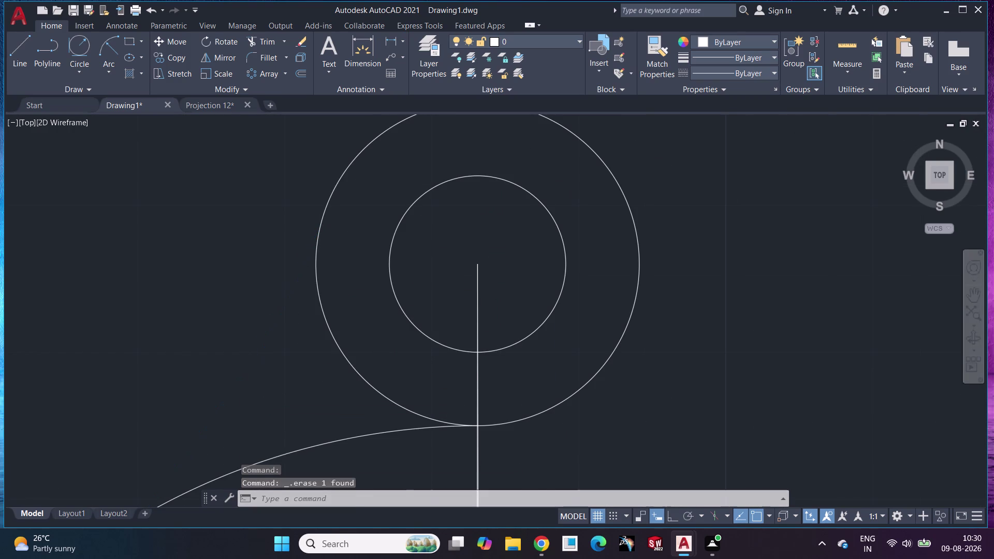
scroll(up, 3)
scroll(down, 3)
middle_drag(270, 377, 311, 291)
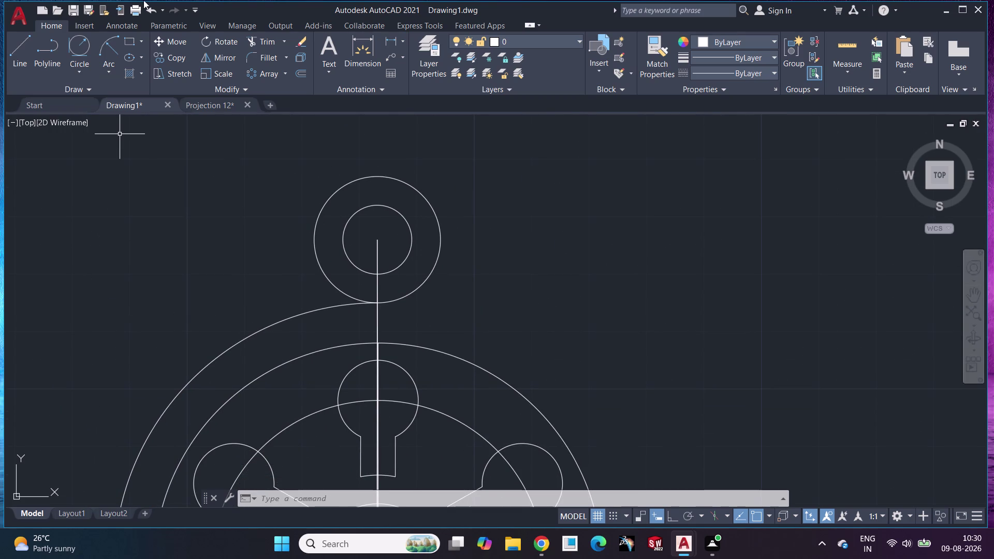
click(101, 47)
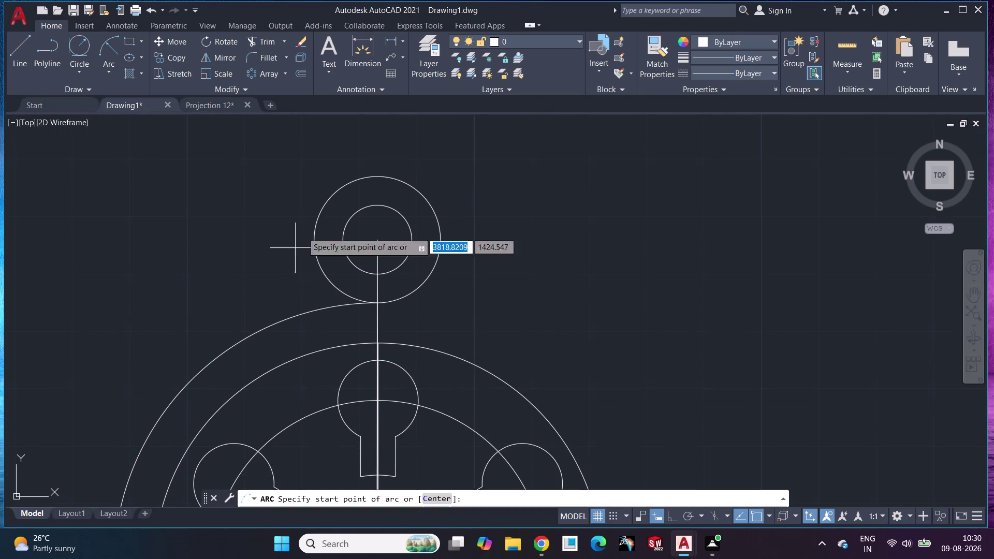
click(355, 179)
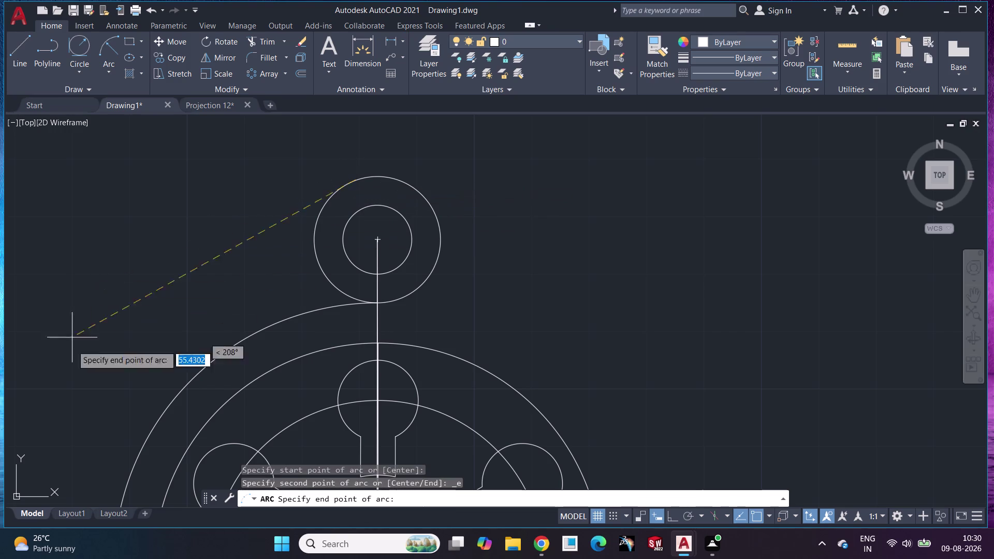
click(180, 391)
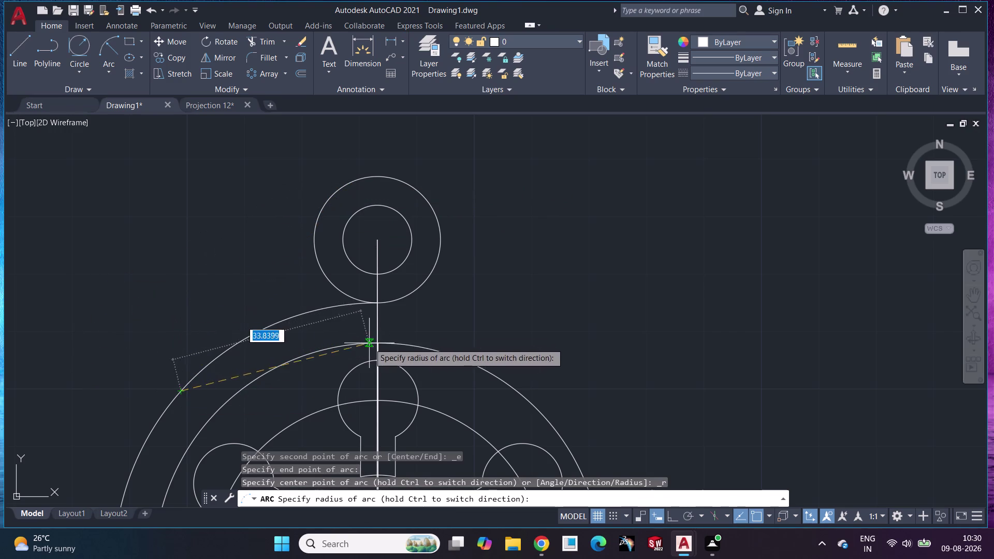
text(92)
key(Return)
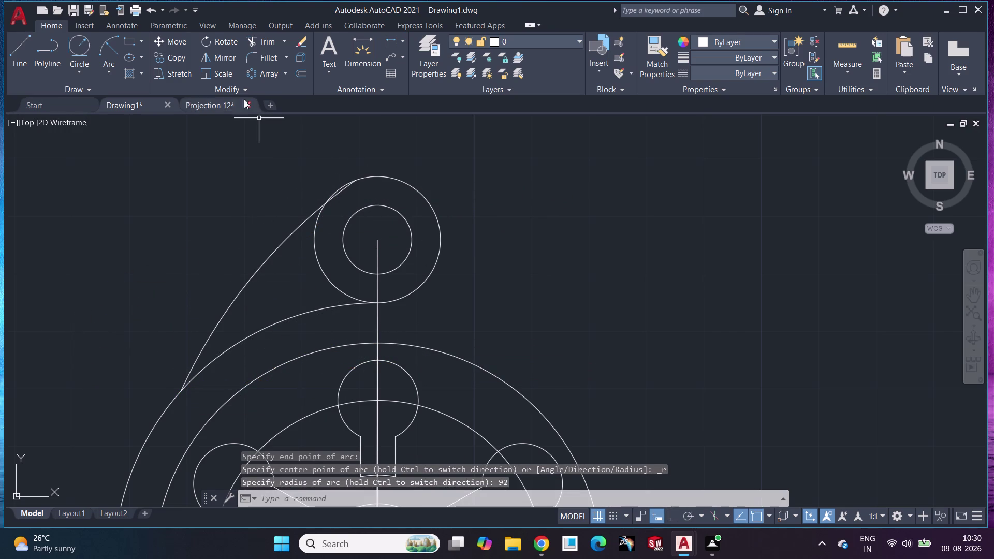
click(253, 41)
scroll(up, 3)
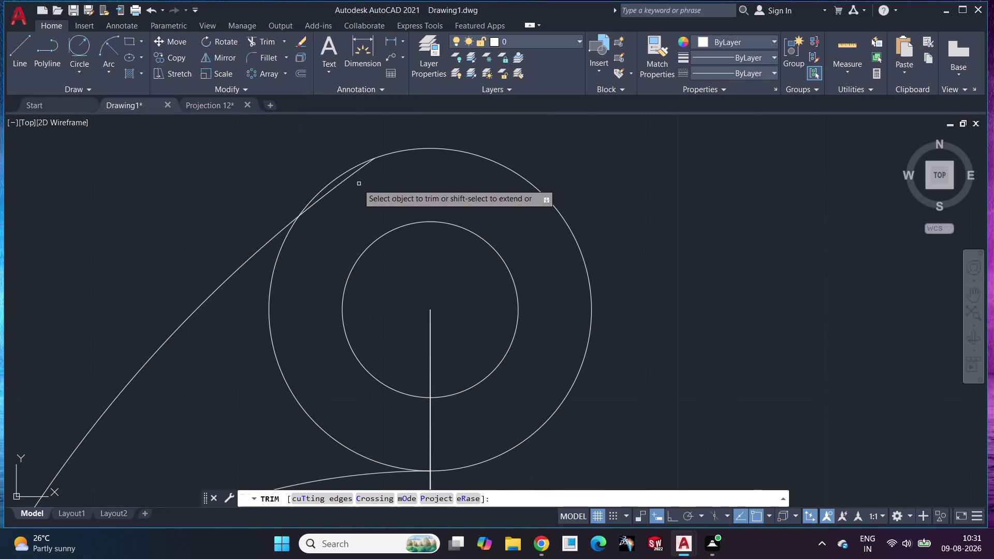
click(348, 179)
scroll(down, 3)
scroll(down, 3)
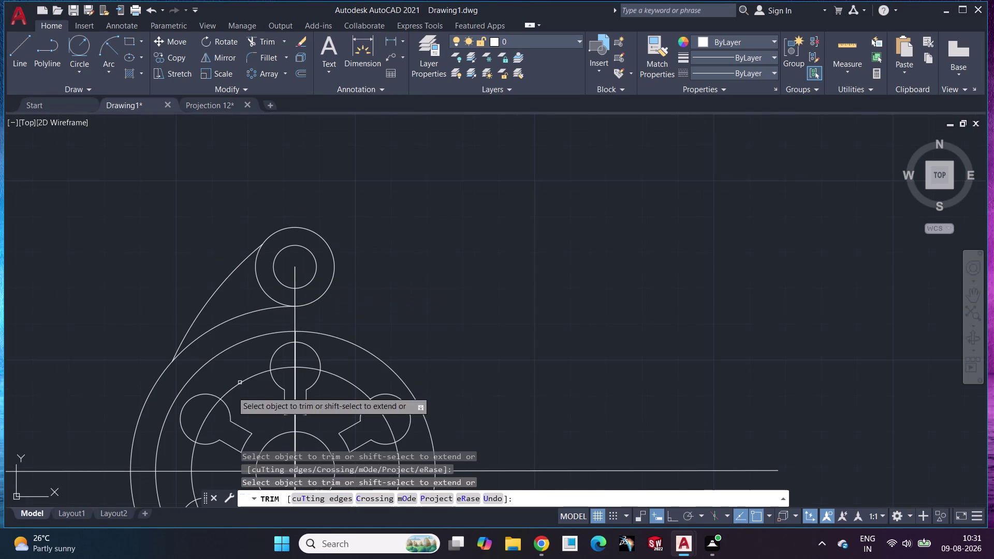
click(226, 320)
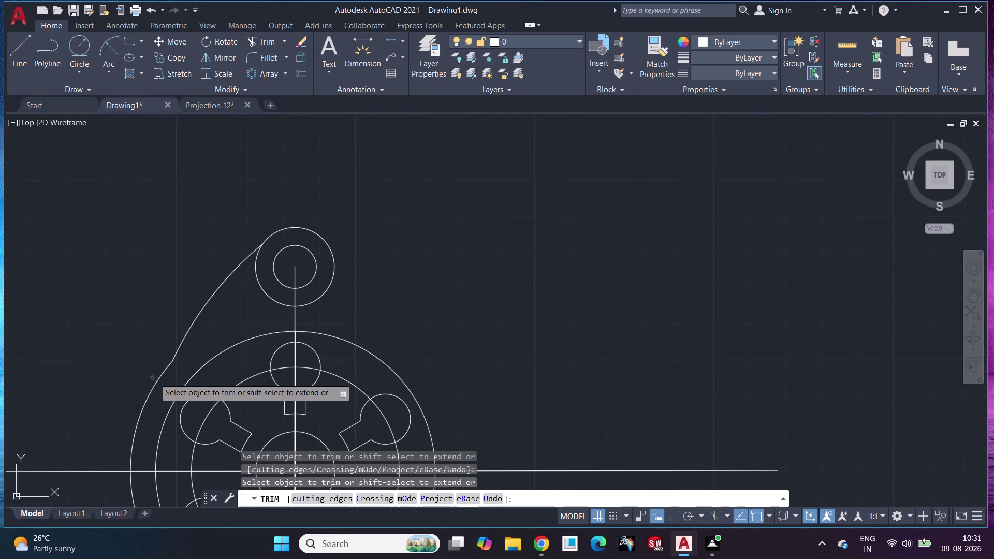
key(ctrl+z)
key(ctrl+x)
key(ctrl+z)
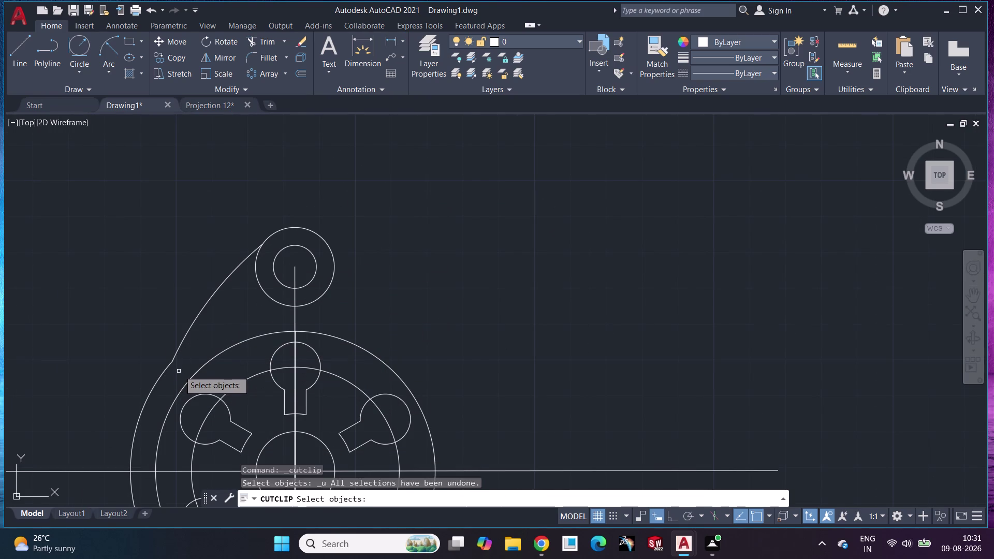
key(ctrl+z)
key(Escape)
key(ctrl+z)
key(ctrl+z)
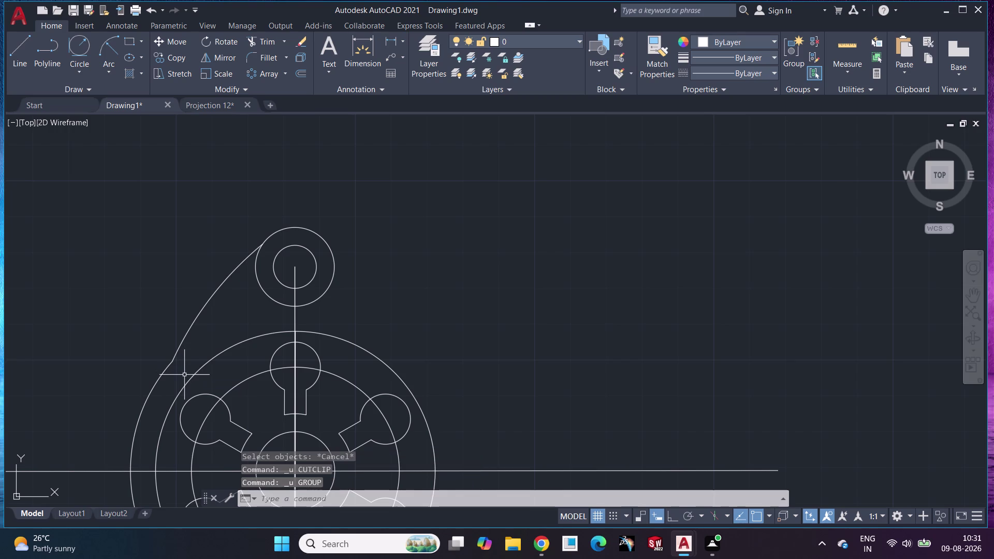
key(ctrl+z)
key(ctrl+z)
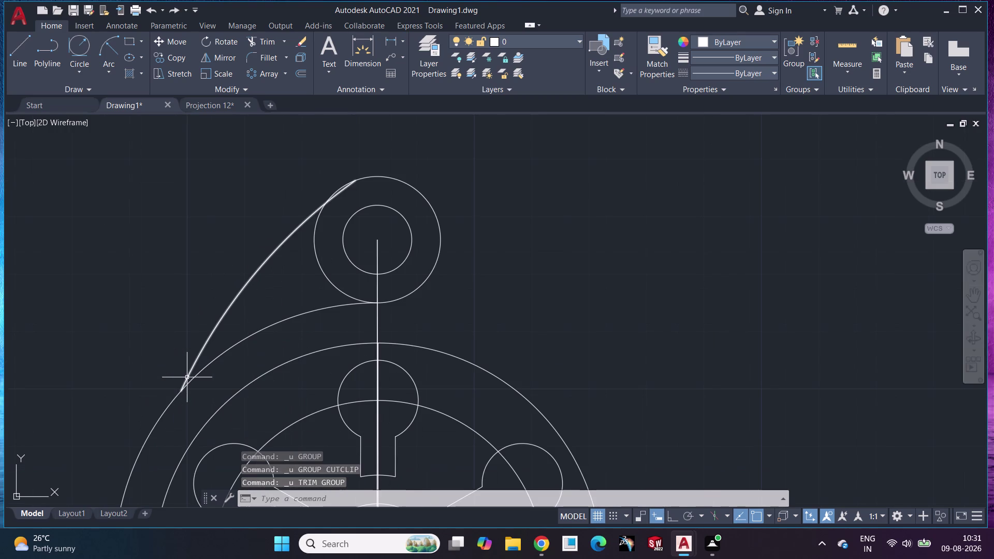
click(262, 268)
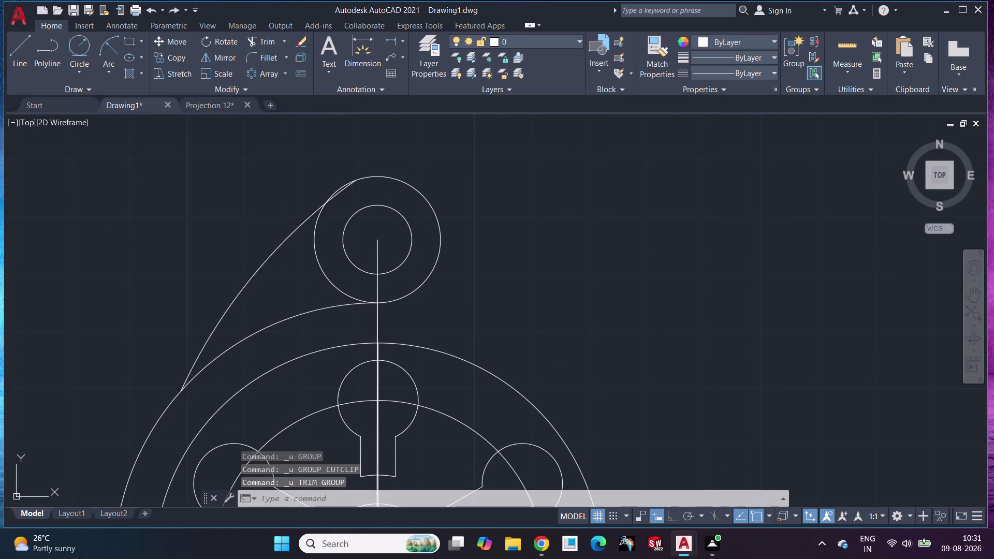
key(Delete)
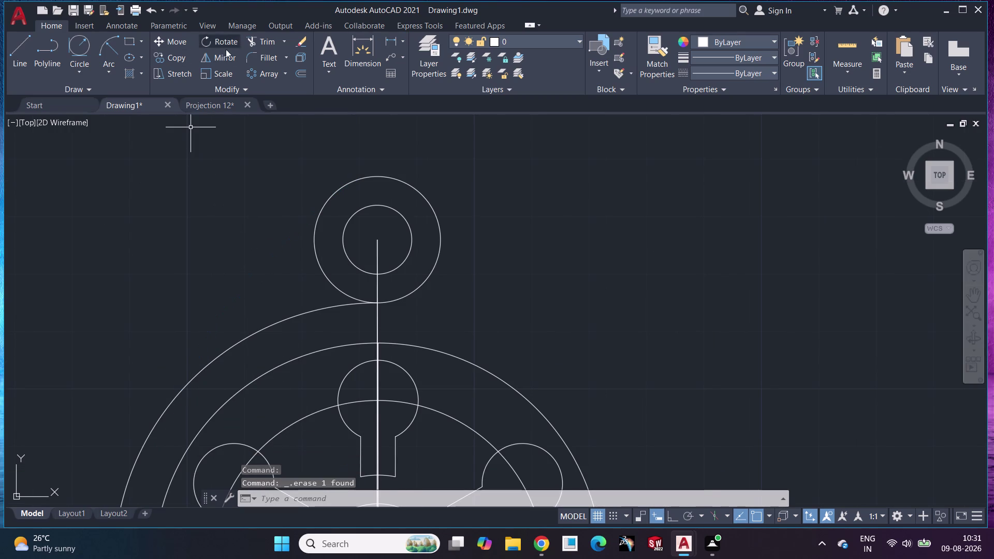
Draw a radius-92 arc from the top boss to the large circle.
click(106, 43)
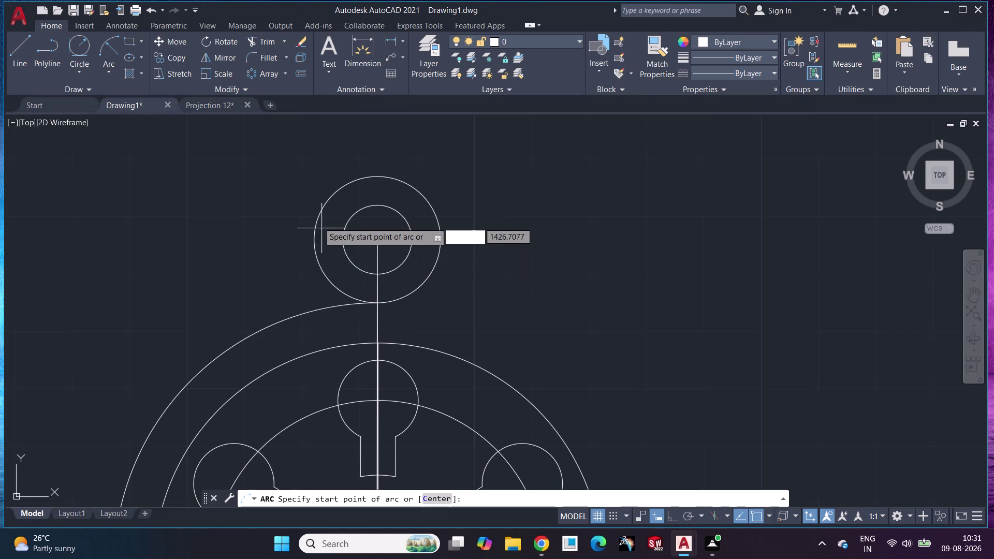
click(327, 200)
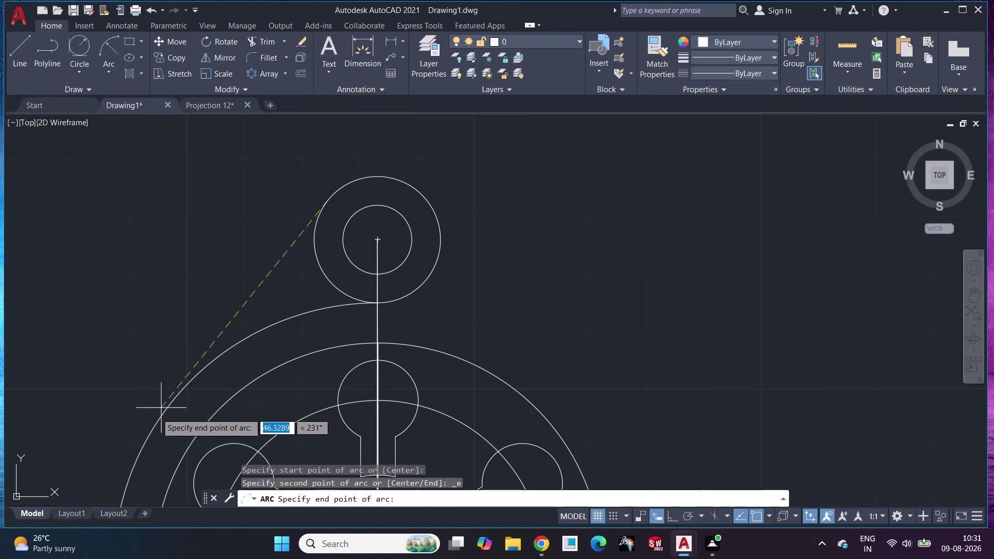
click(139, 450)
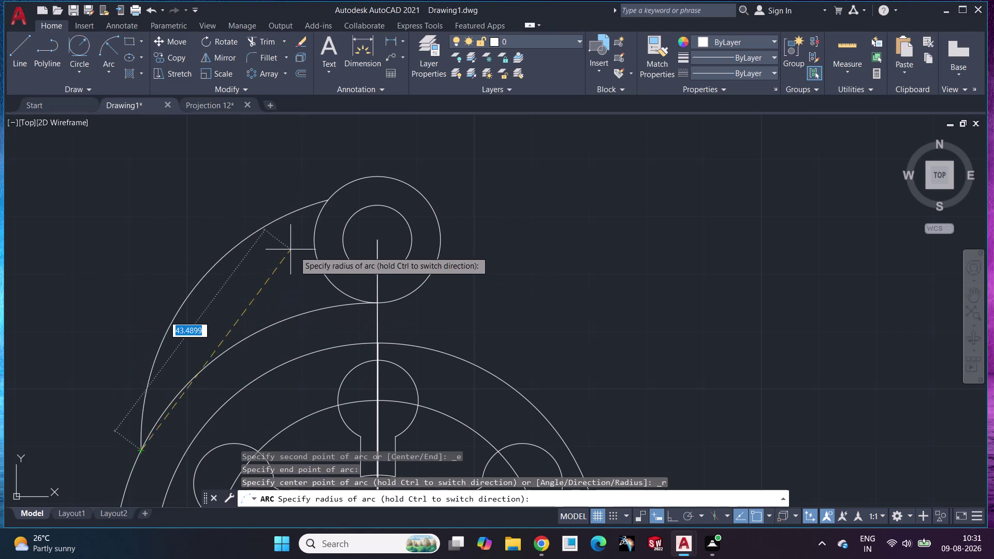
text(92)
key(Return)
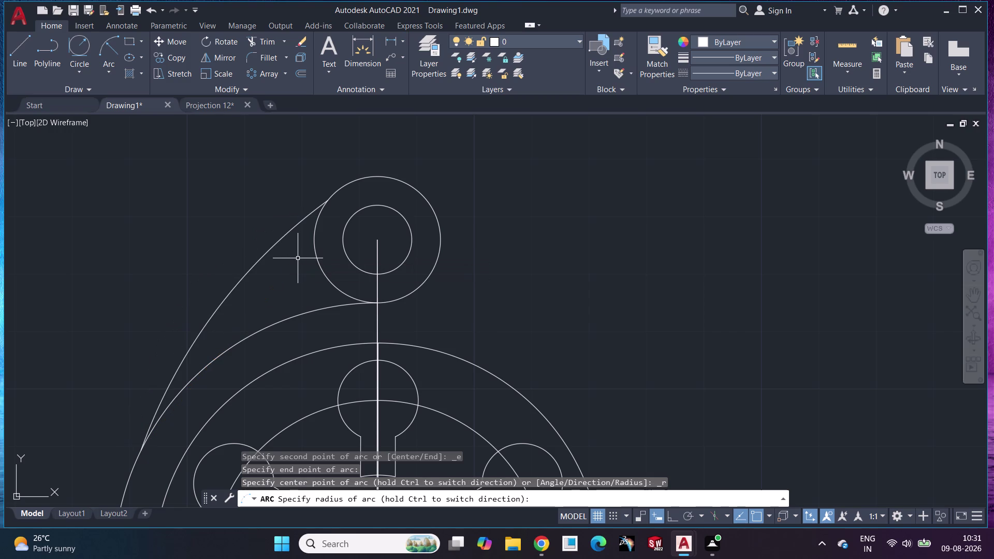
scroll(down, 3)
scroll(up, 3)
middle_drag(287, 341, 311, 229)
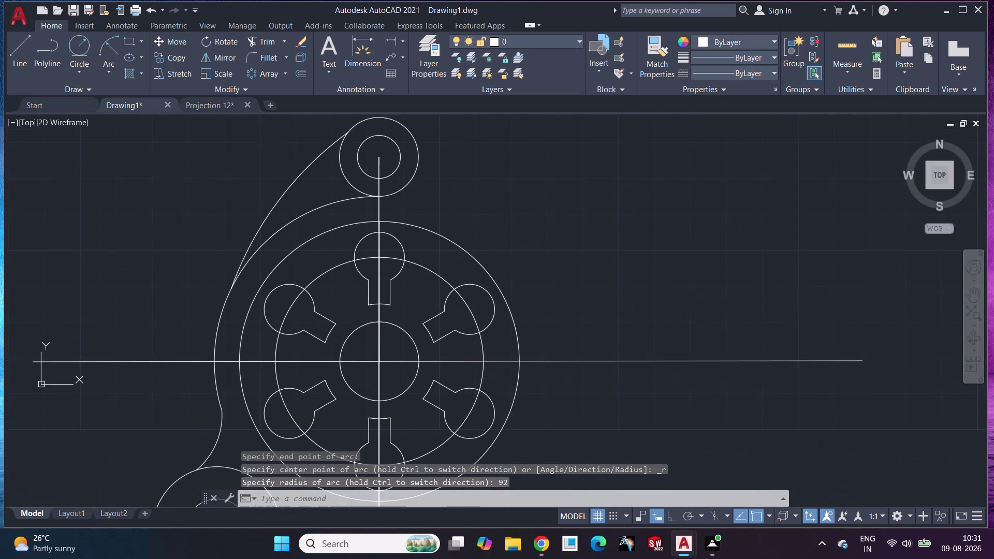
Trim the excess circle piece near the top boss.
click(262, 39)
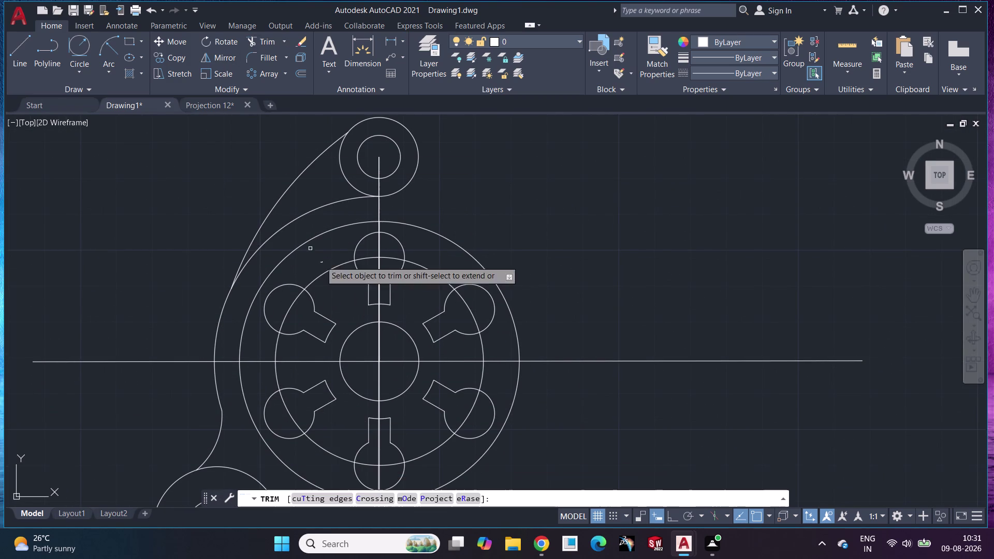
click(316, 210)
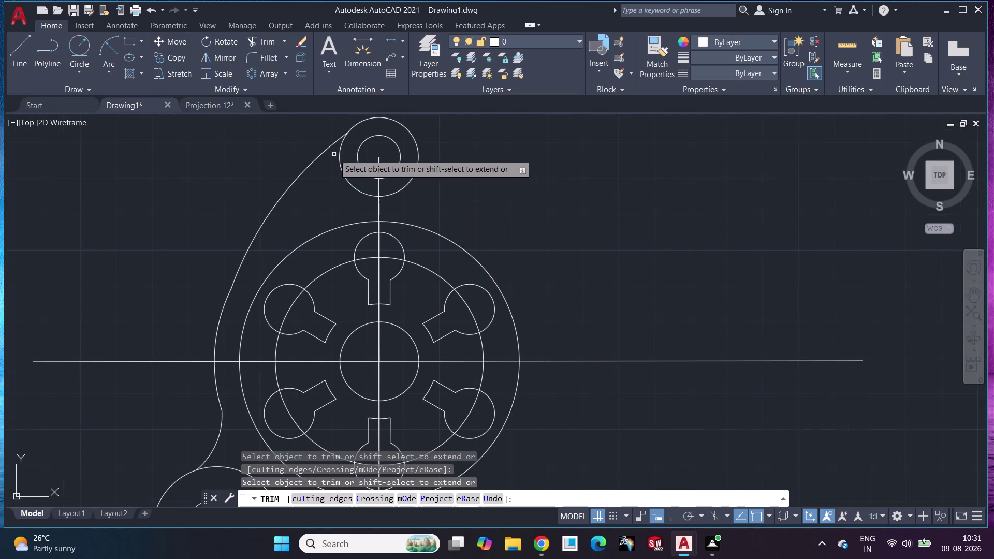
scroll(down, 3)
scroll(up, 3)
middle_drag(349, 153, 347, 252)
scroll(up, 3)
scroll(down, 3)
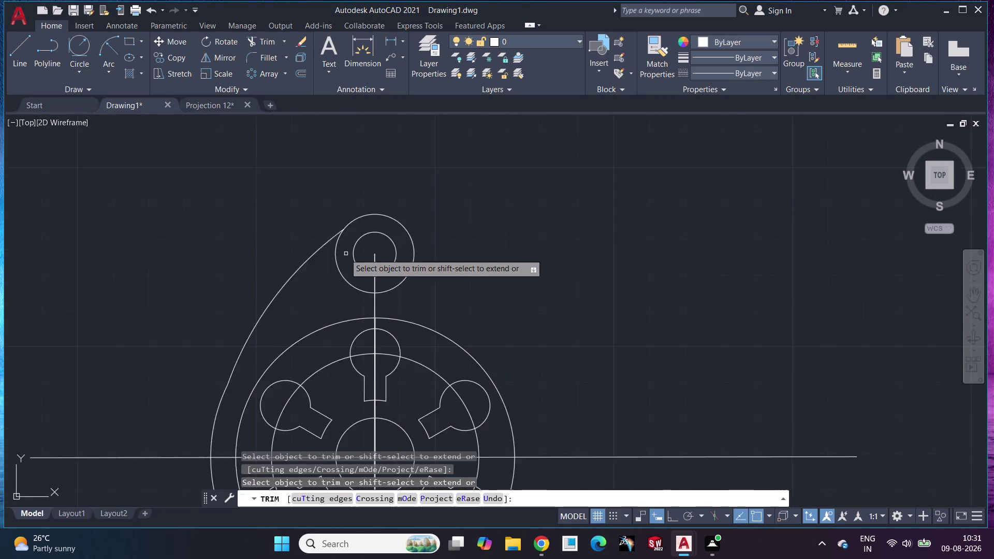
scroll(down, 3)
scroll(down, 3)
middle_drag(237, 324, 244, 234)
scroll(up, 3)
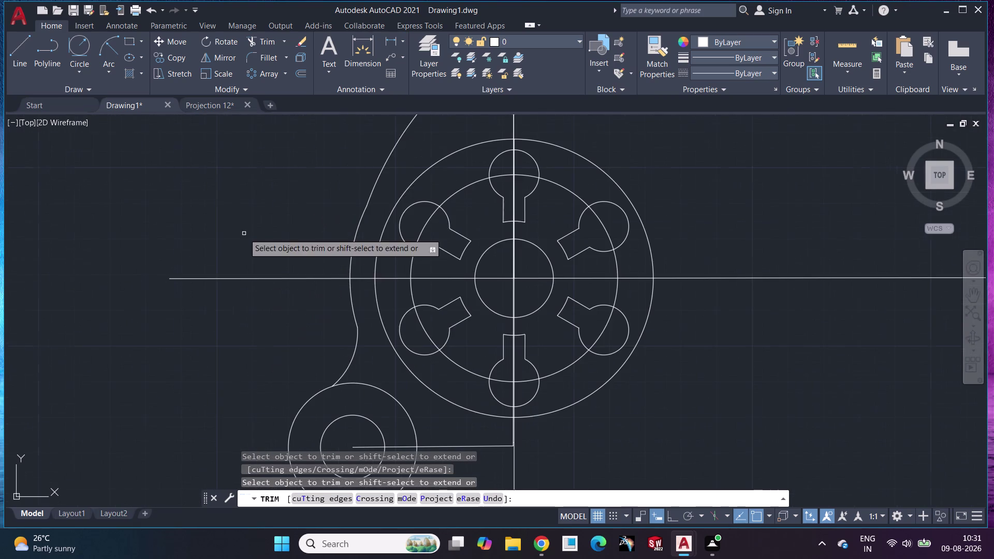
scroll(down, 3)
key(Escape)
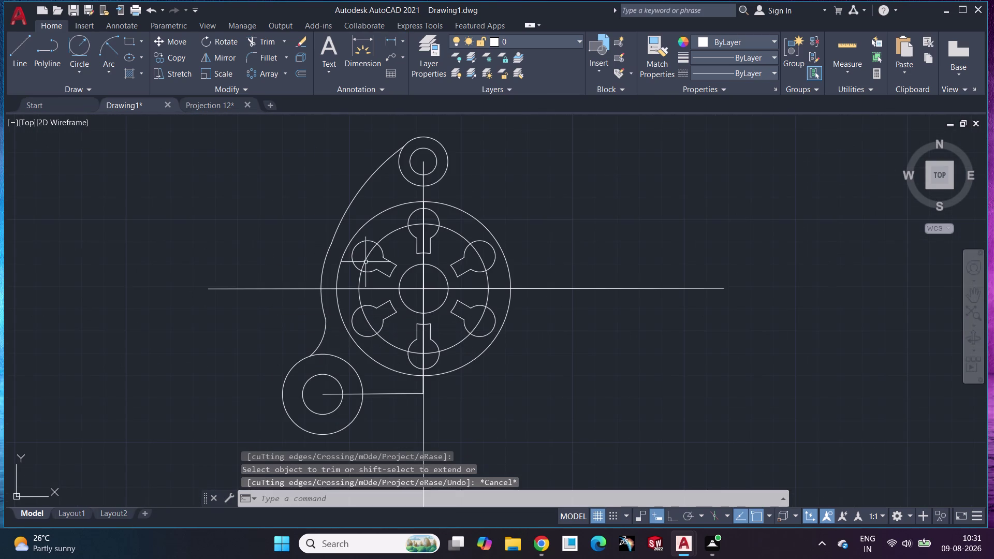
click(214, 58)
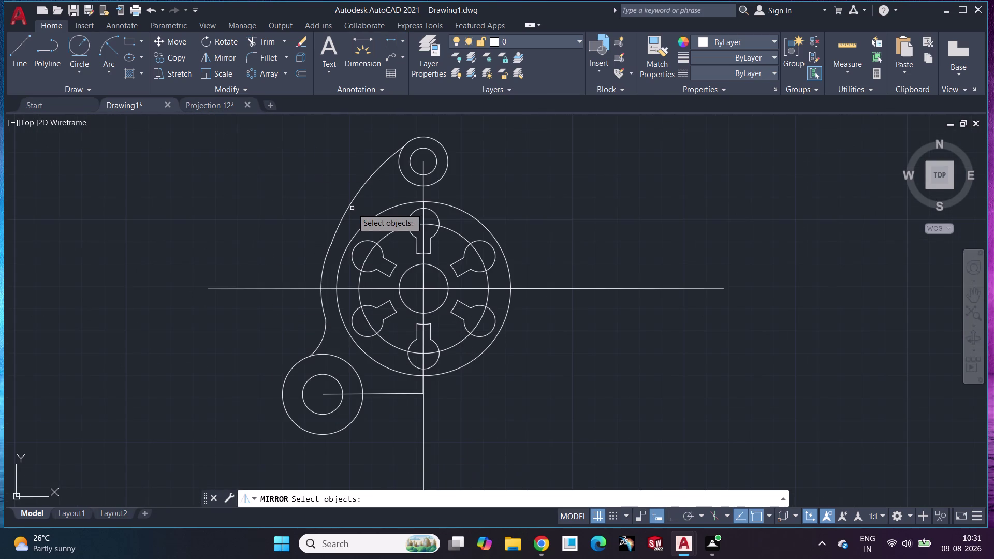
Select the left tangent arcs and both lower-left boss circles to mirror.
click(353, 205)
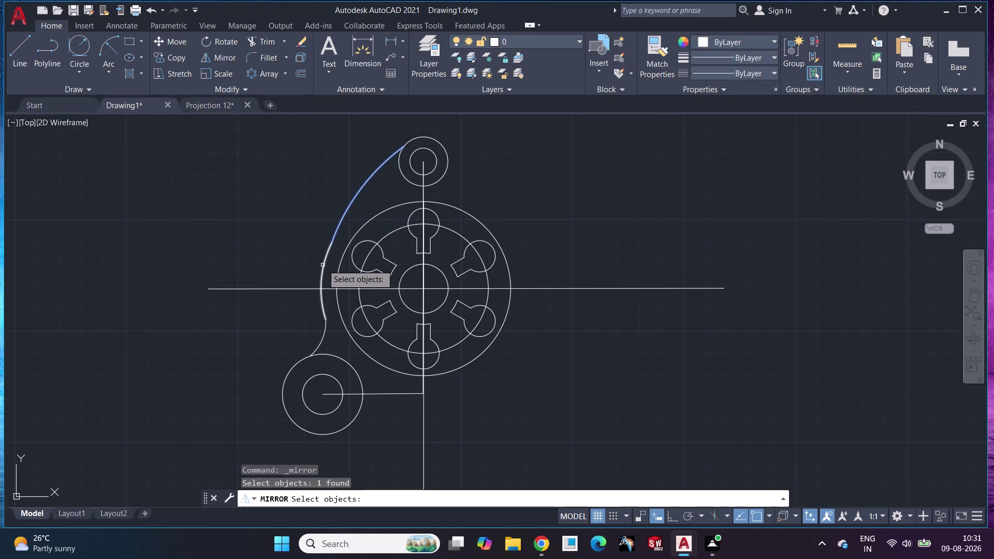
click(321, 263)
key(Escape)
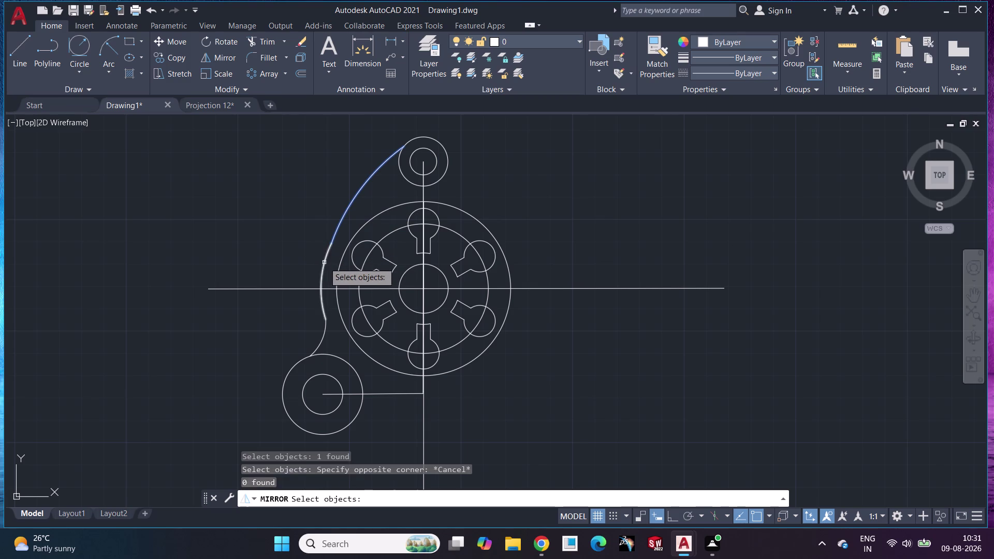
click(324, 261)
click(322, 344)
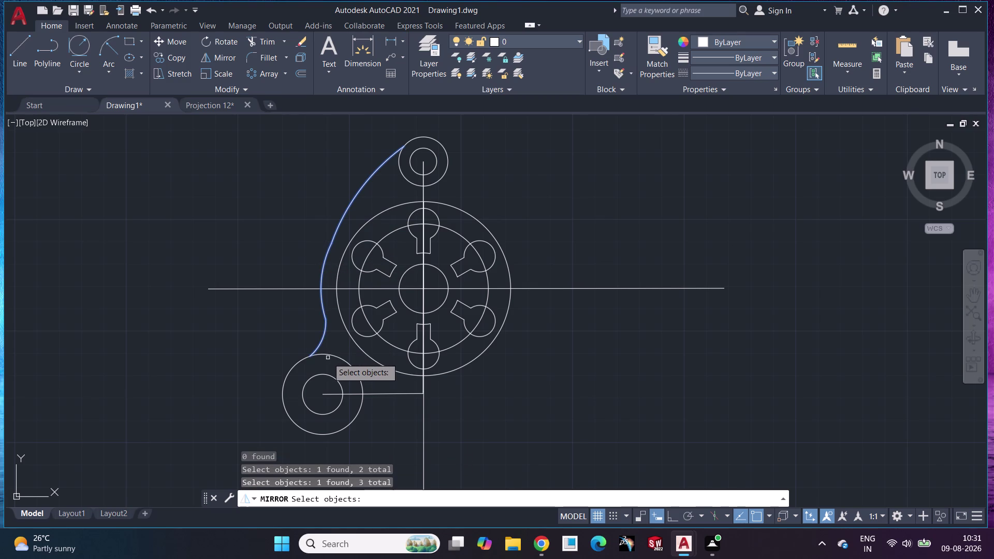
click(328, 356)
click(325, 375)
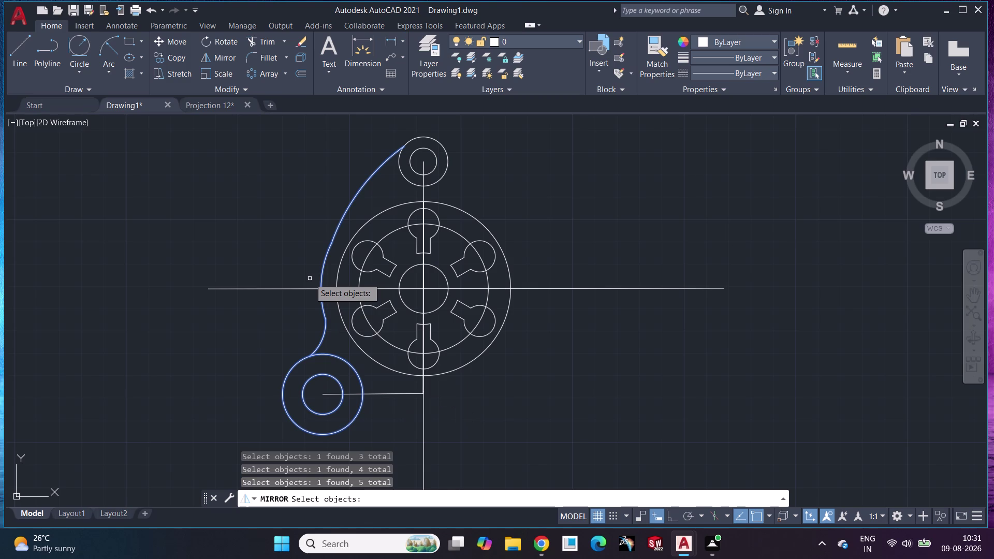
key(Return)
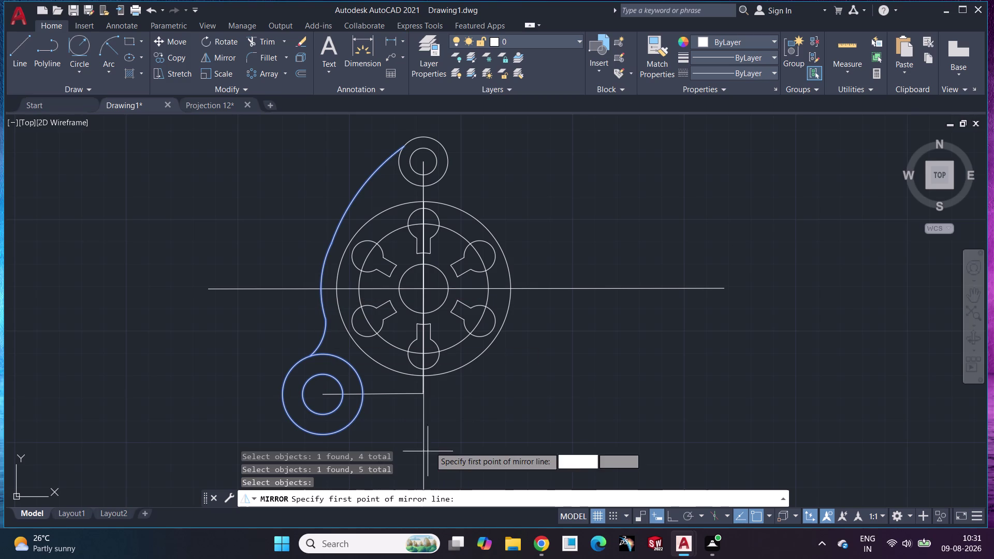
Mirror the selection across the vertical centre line, keeping the originals.
click(420, 289)
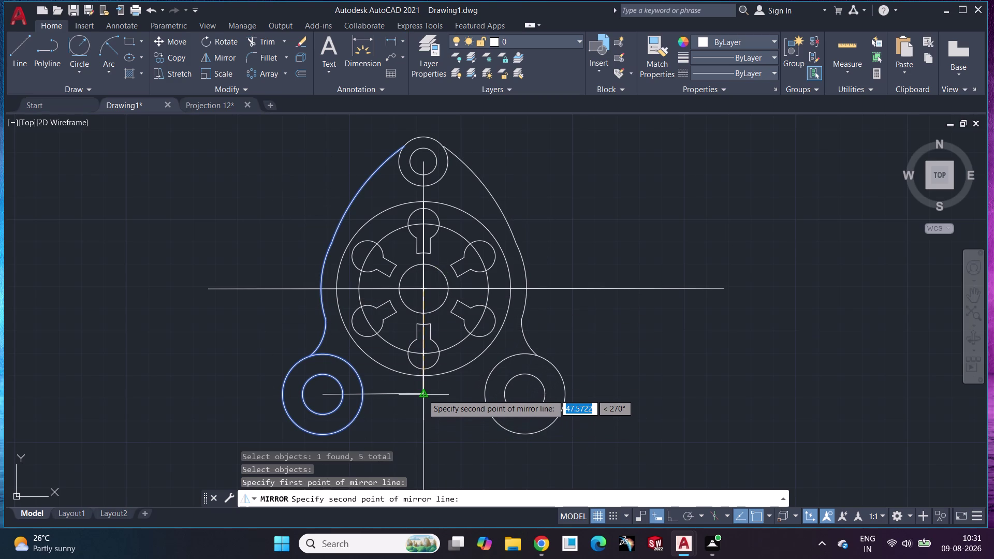
click(423, 394)
drag(452, 443, 422, 394)
middle_drag(444, 400, 417, 398)
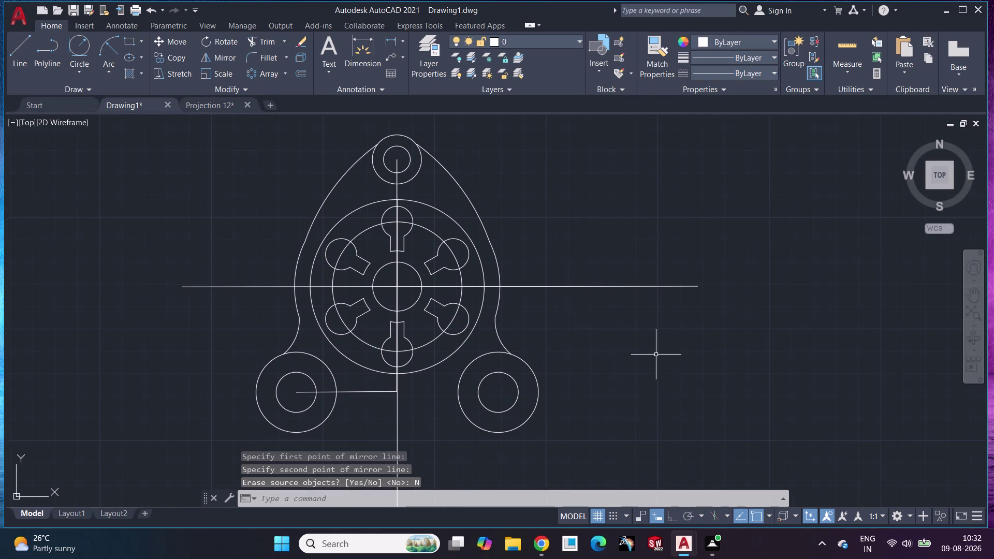
middle_click(655, 330)
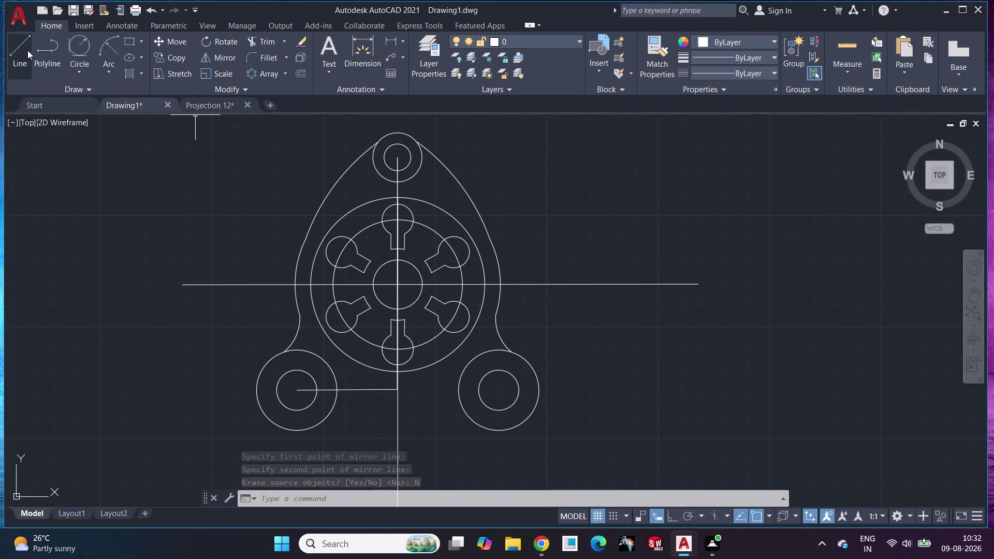
click(27, 50)
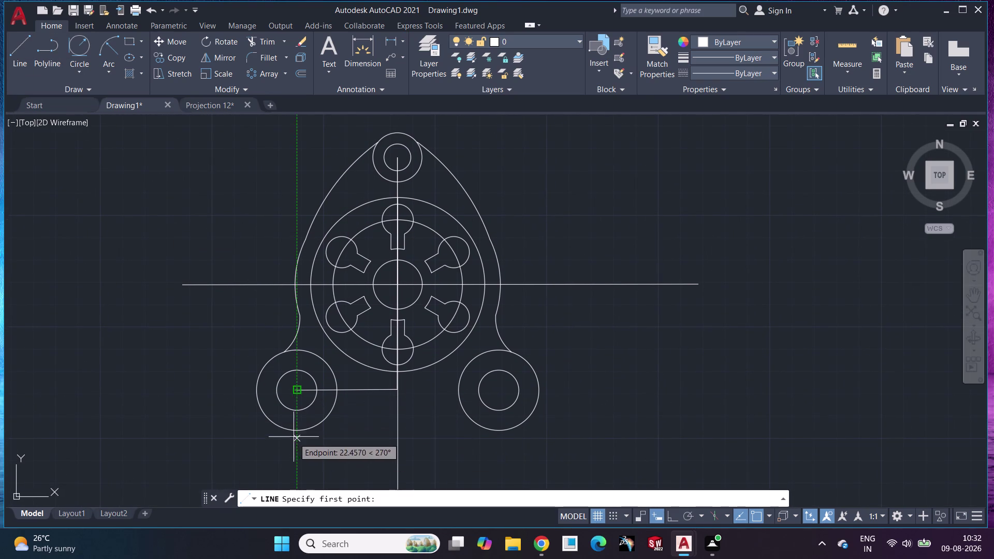
Draw a straight line from the bottom of the lower-left boss to the right.
click(296, 429)
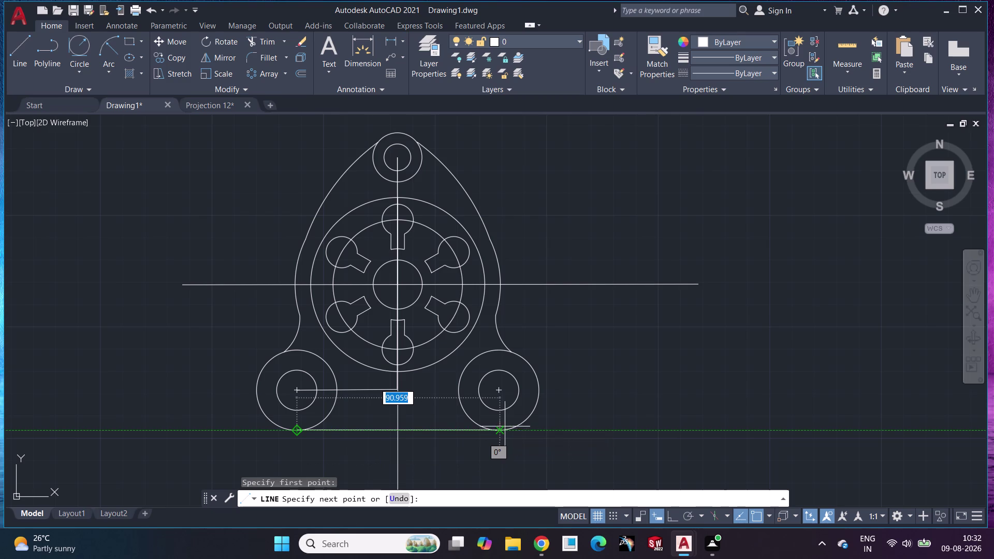
click(497, 428)
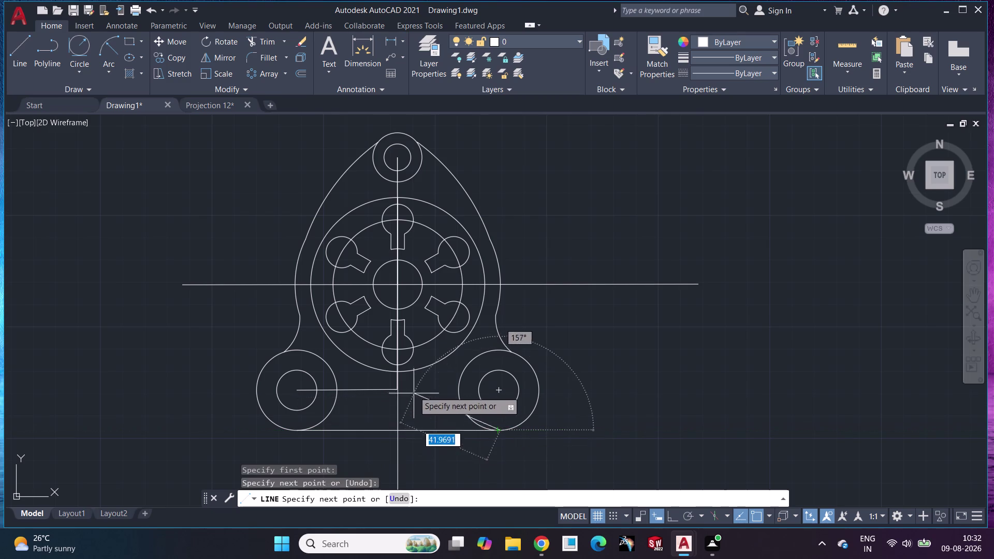
key(Escape)
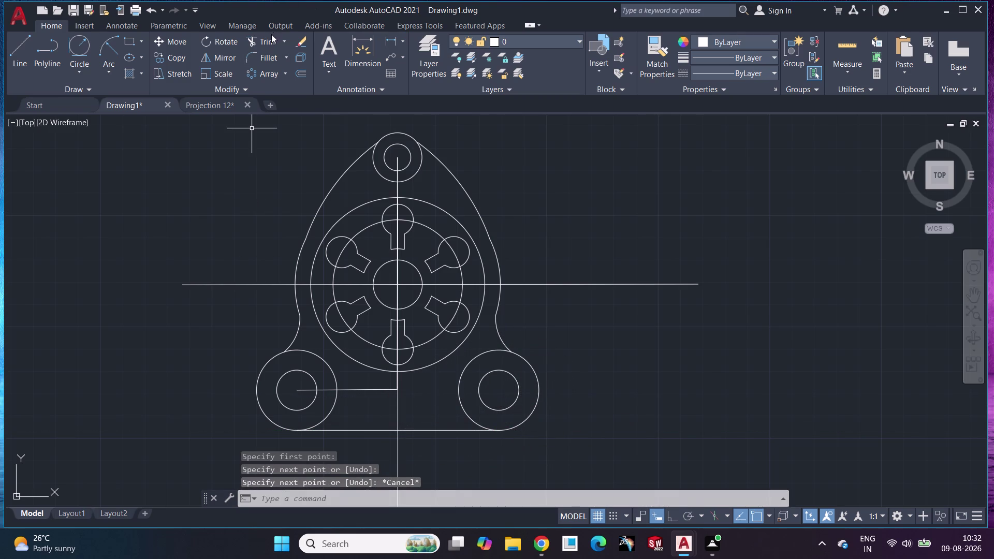
Trim the stray horizontal line segments inside the left boss.
click(257, 42)
click(361, 390)
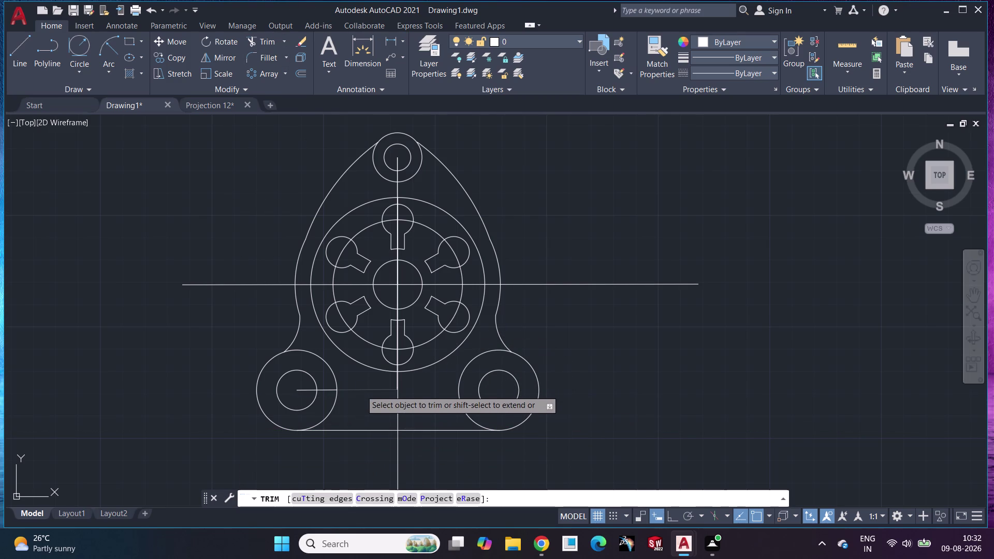
click(327, 391)
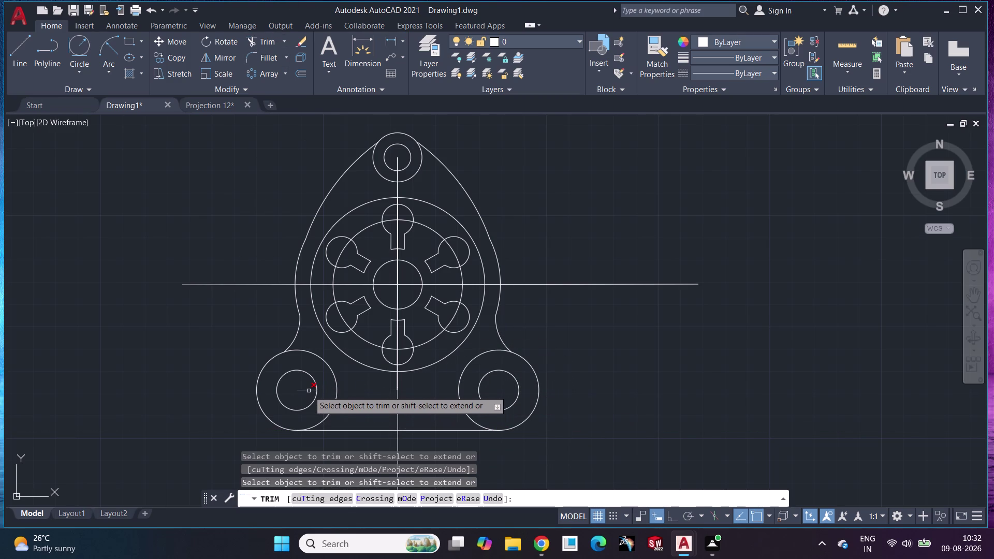
click(309, 391)
key(Escape)
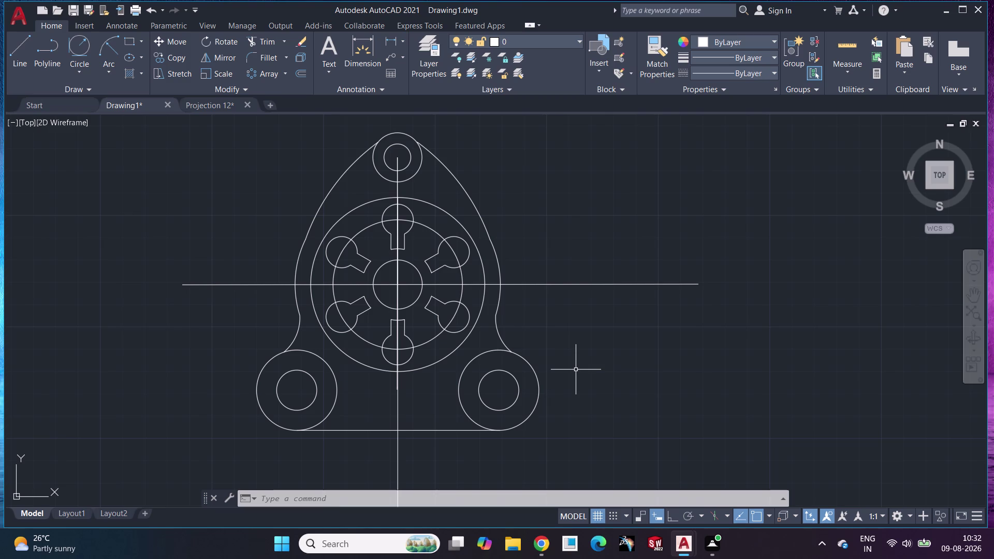
Dimension the R92 outer arc and the Ø36 and Ø18 boss circles.
click(361, 47)
click(457, 177)
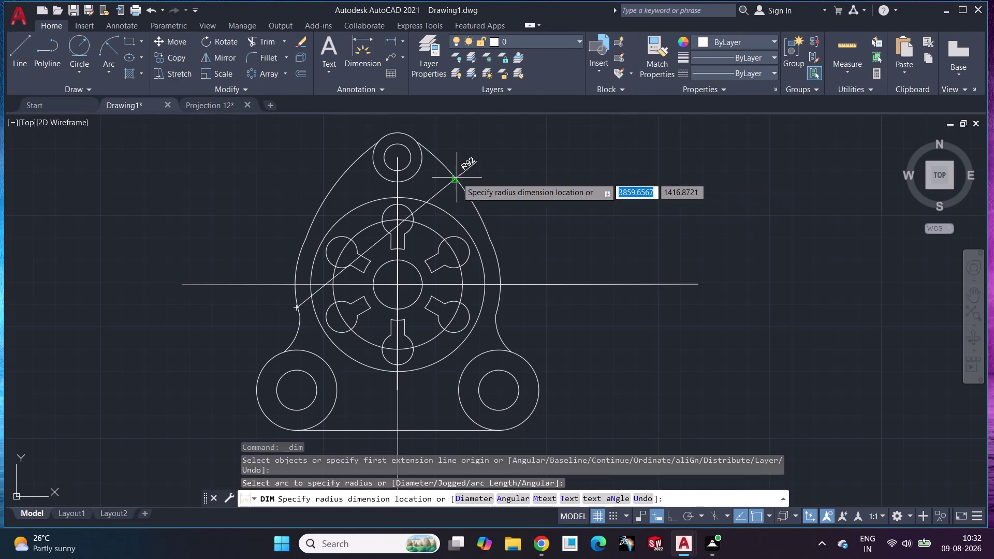
click(525, 136)
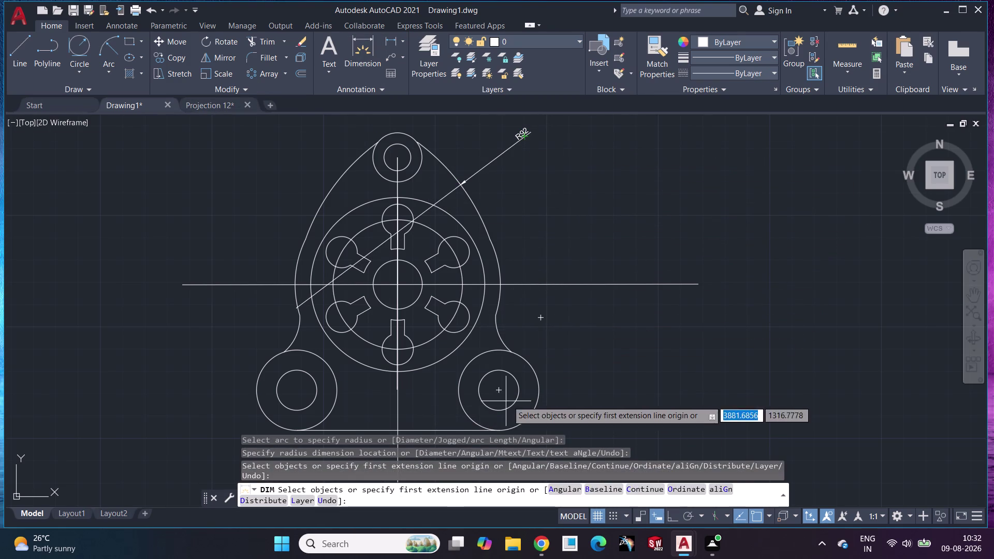
click(540, 379)
click(732, 364)
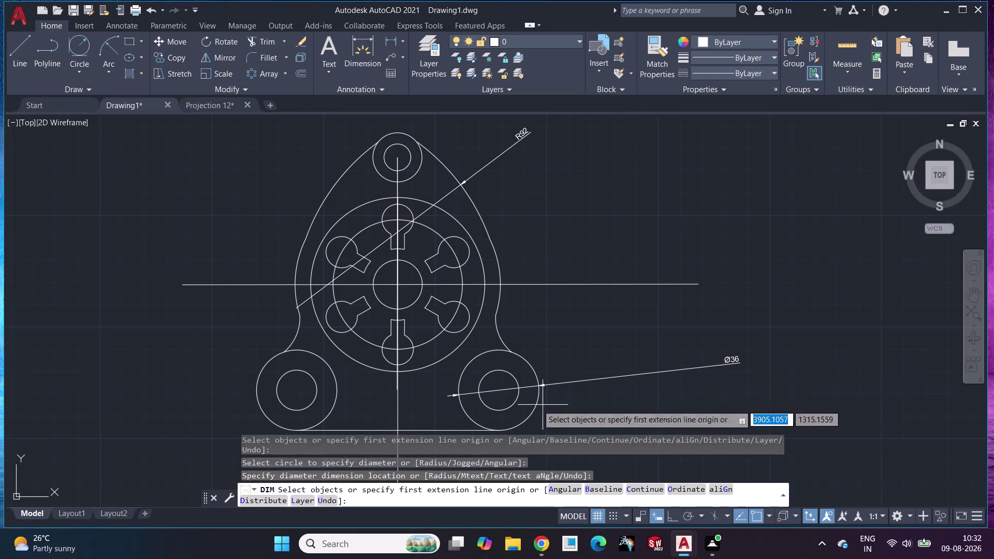
click(294, 372)
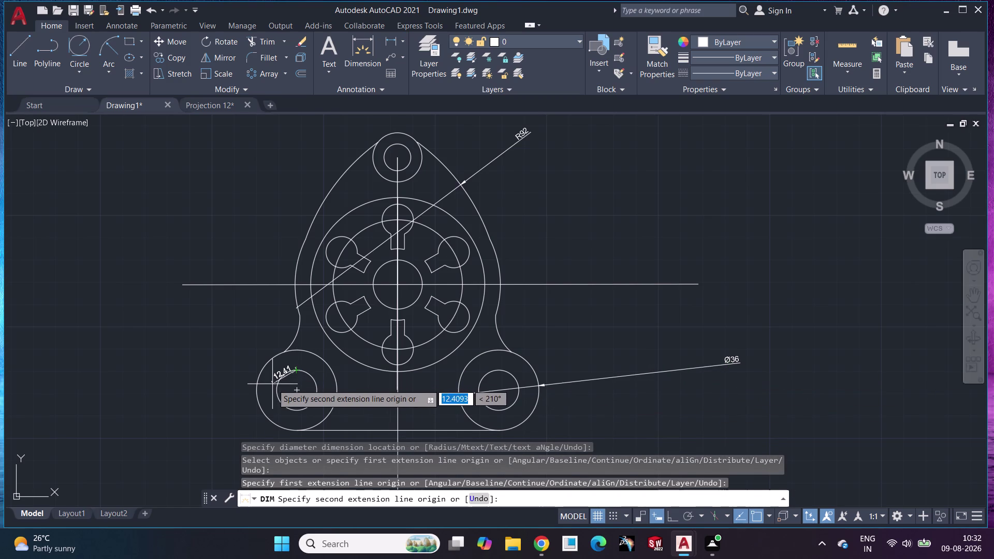
key(Escape)
key(space)
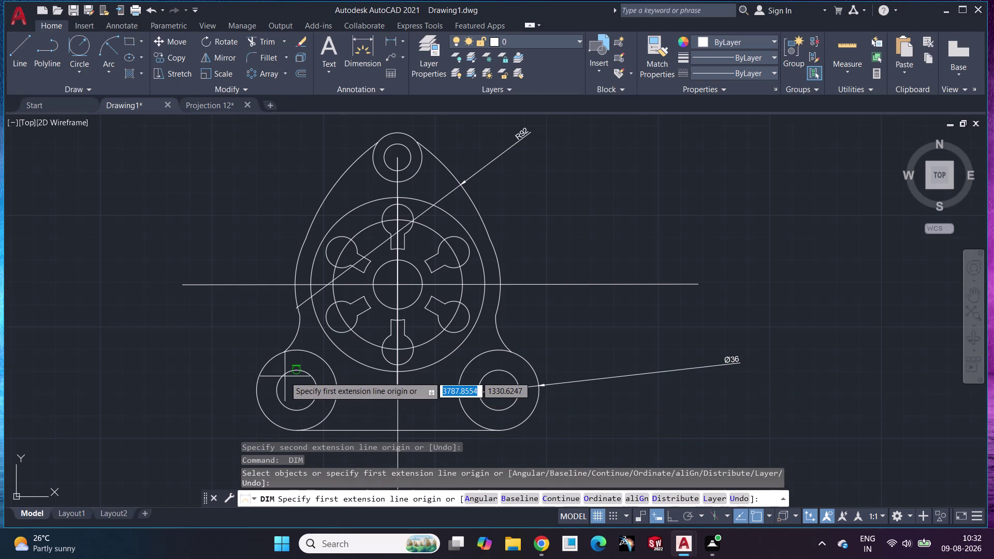
scroll(up, 3)
scroll(down, 3)
scroll(up, 3)
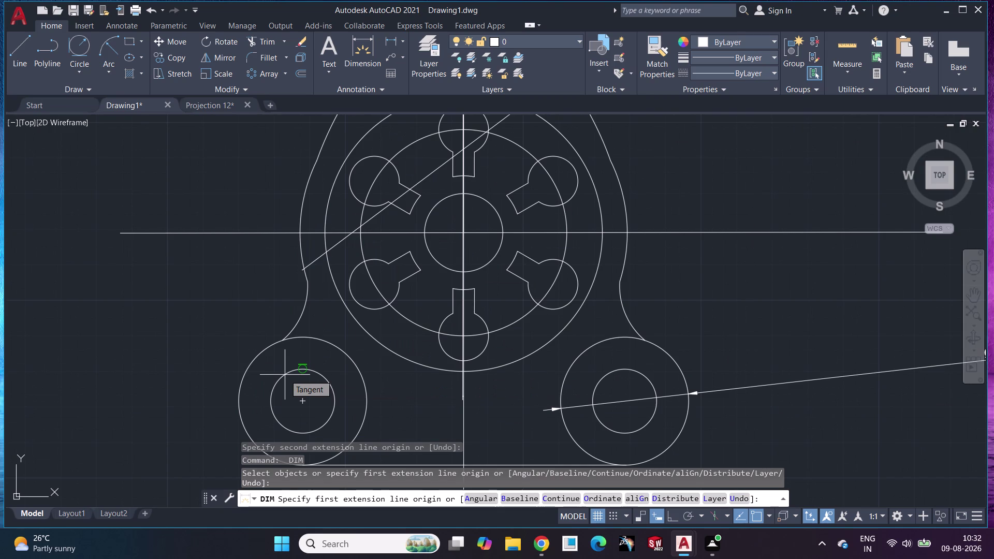
click(274, 382)
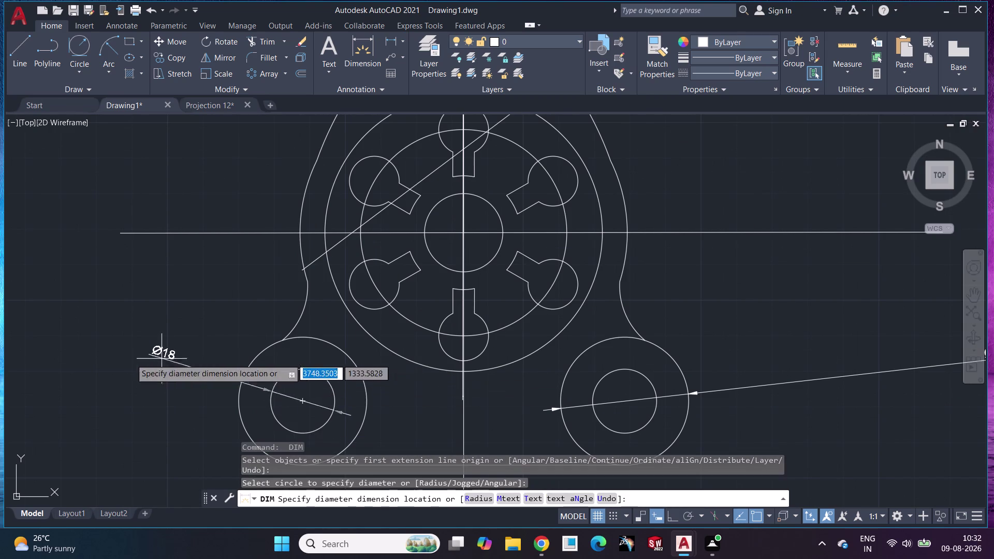
click(88, 378)
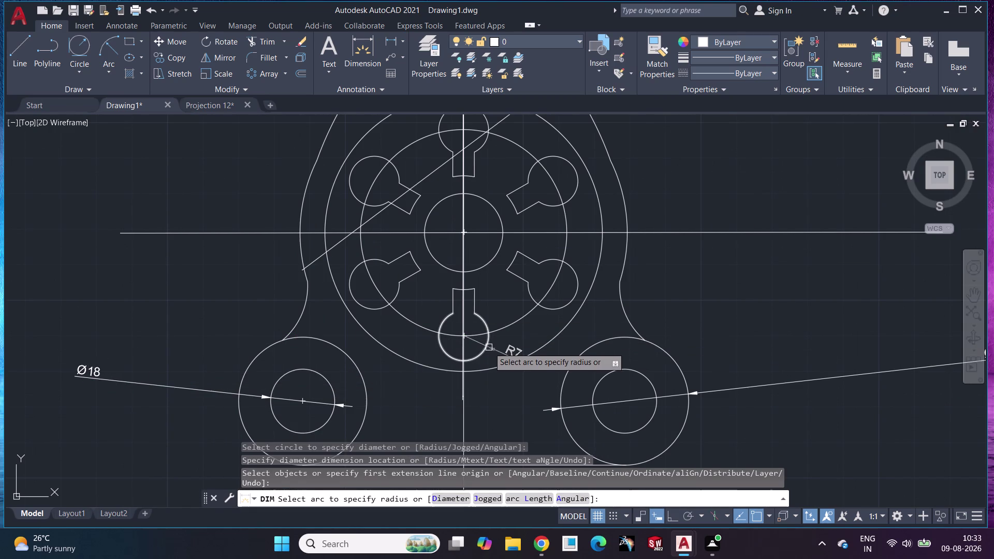
Add the R7 keyhole end, Ø22 centre hole and R16 slot dimensions.
click(489, 348)
click(734, 288)
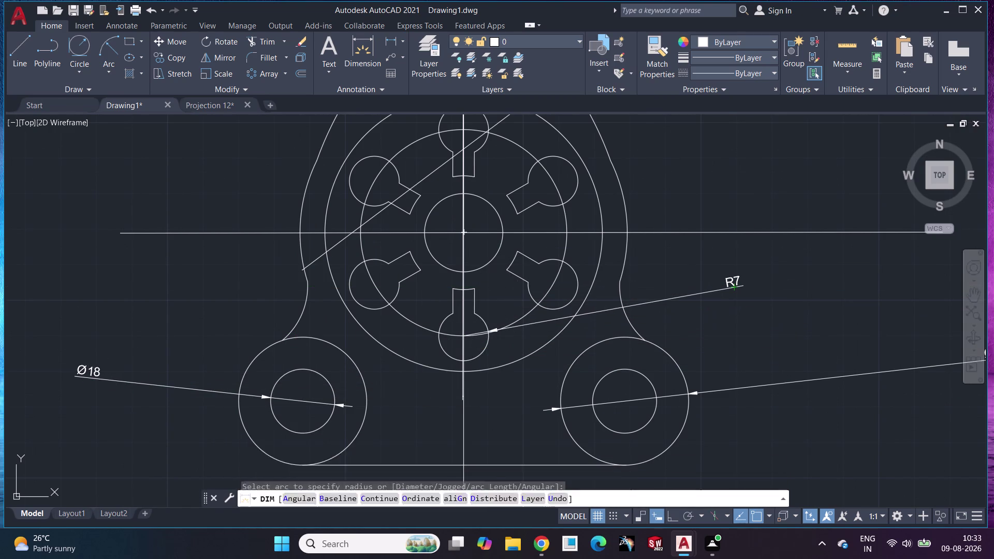
click(489, 203)
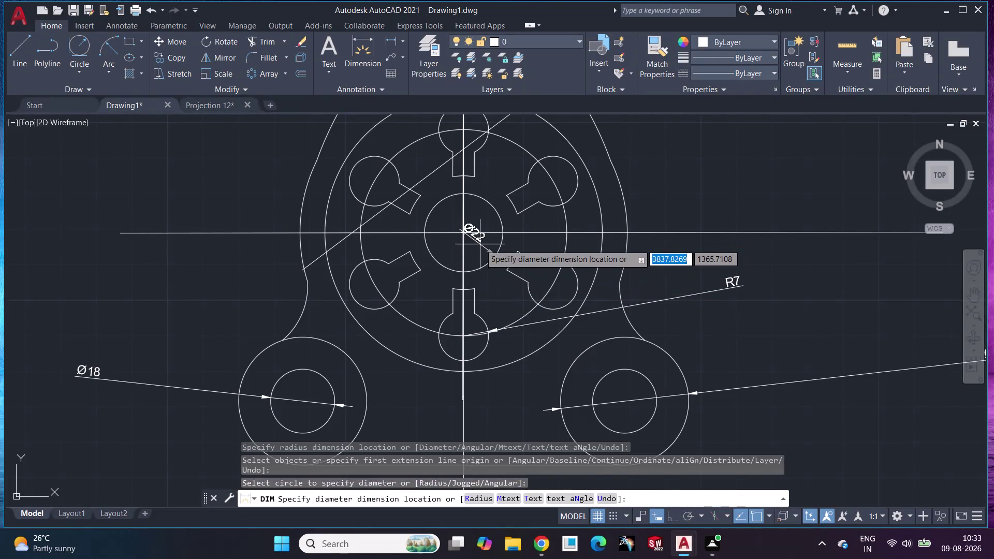
click(480, 244)
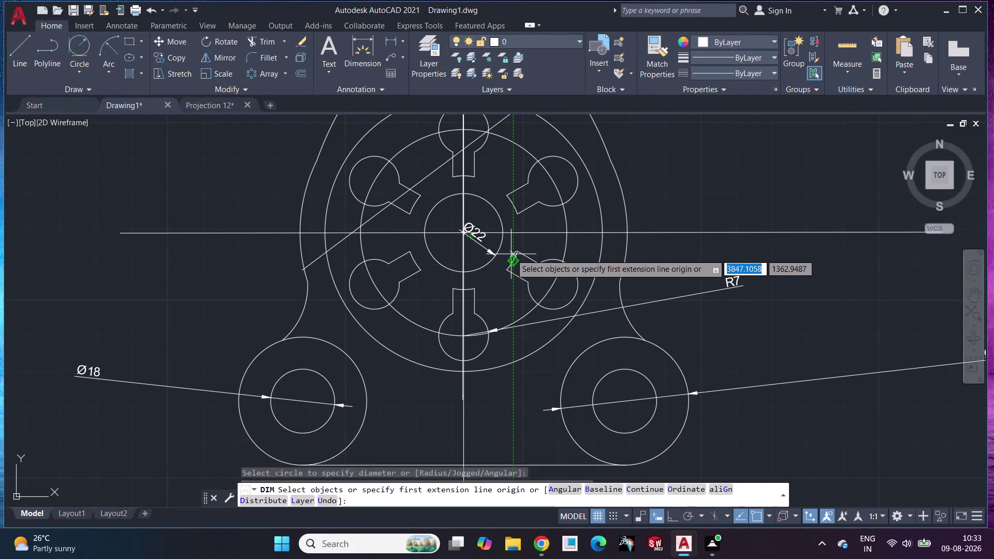
scroll(up, 3)
click(523, 251)
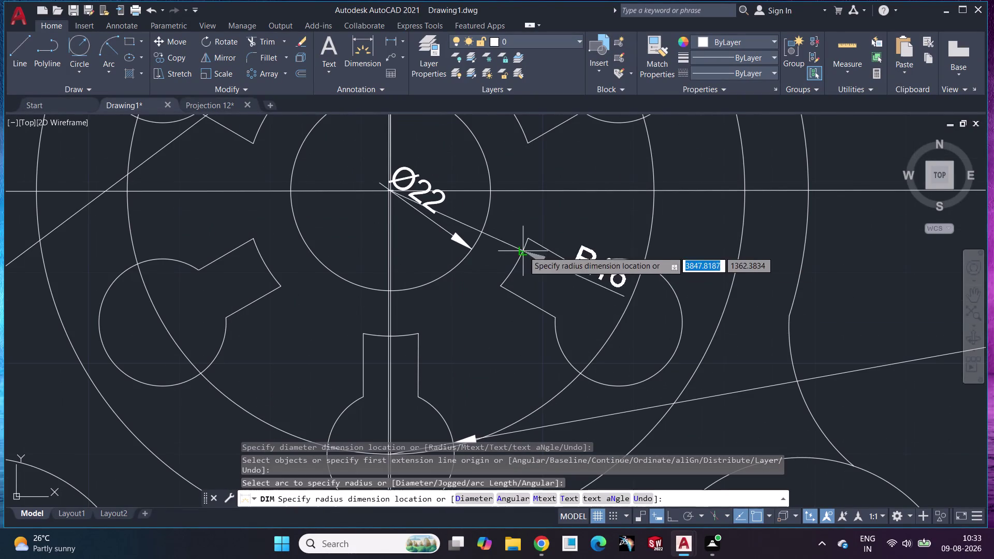
click(553, 278)
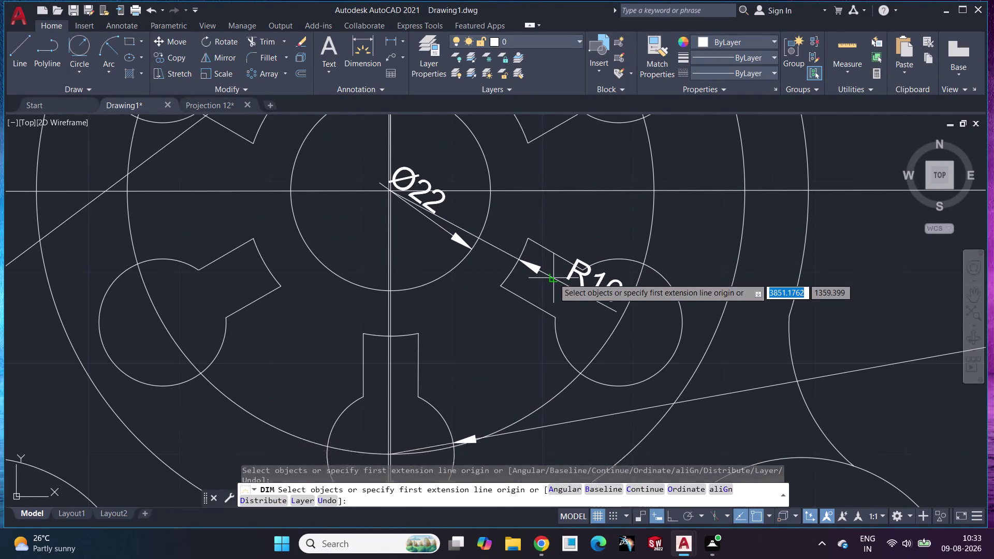
scroll(down, 3)
scroll(down, 3)
scroll(down, 3)
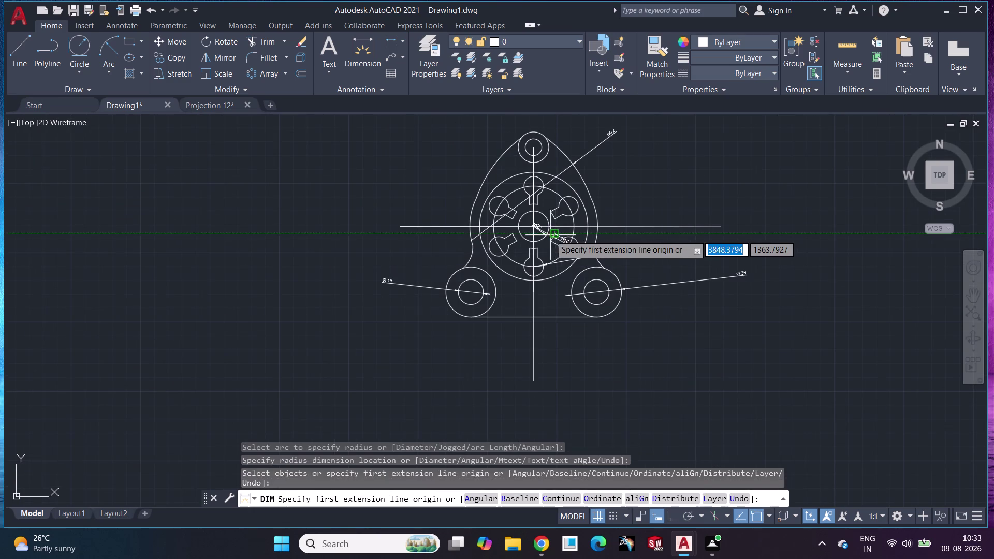
click(390, 40)
scroll(up, 3)
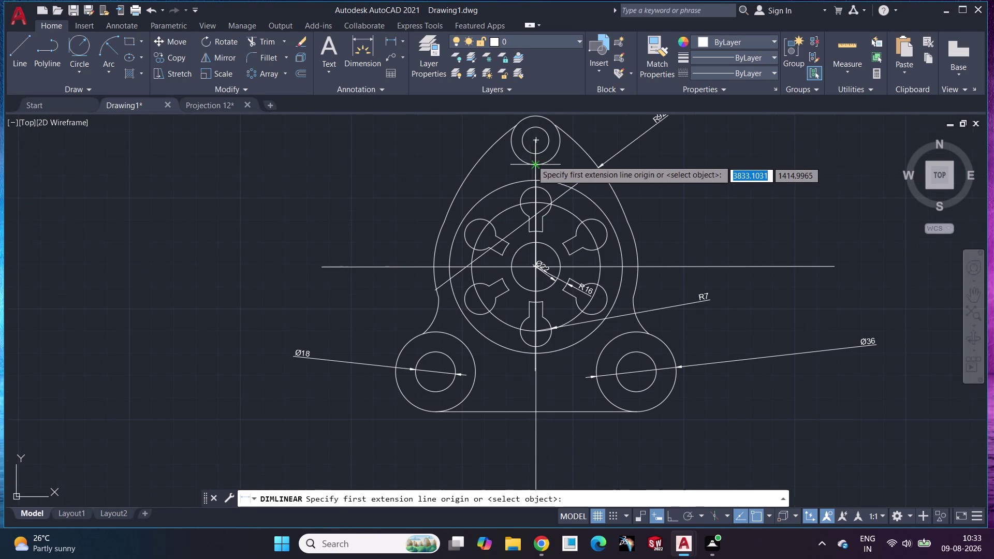
Add the 57 vertical dimension from the top circle centre to the drawing centre.
click(535, 140)
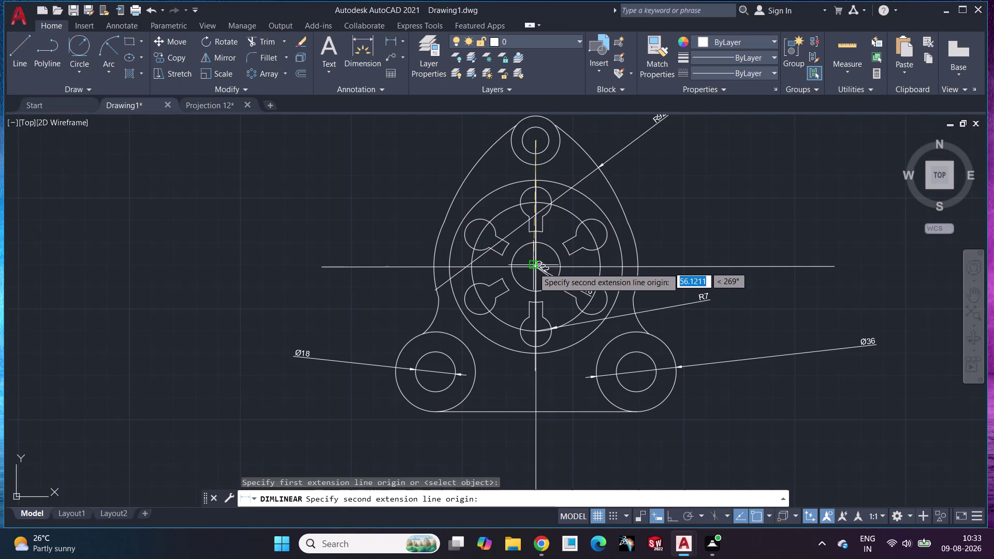
click(537, 268)
click(246, 226)
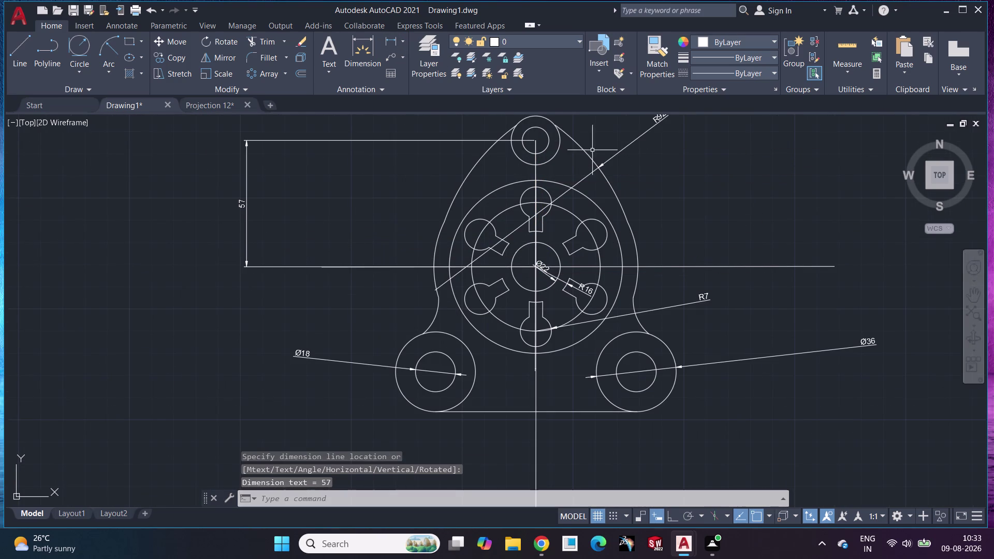
key(space)
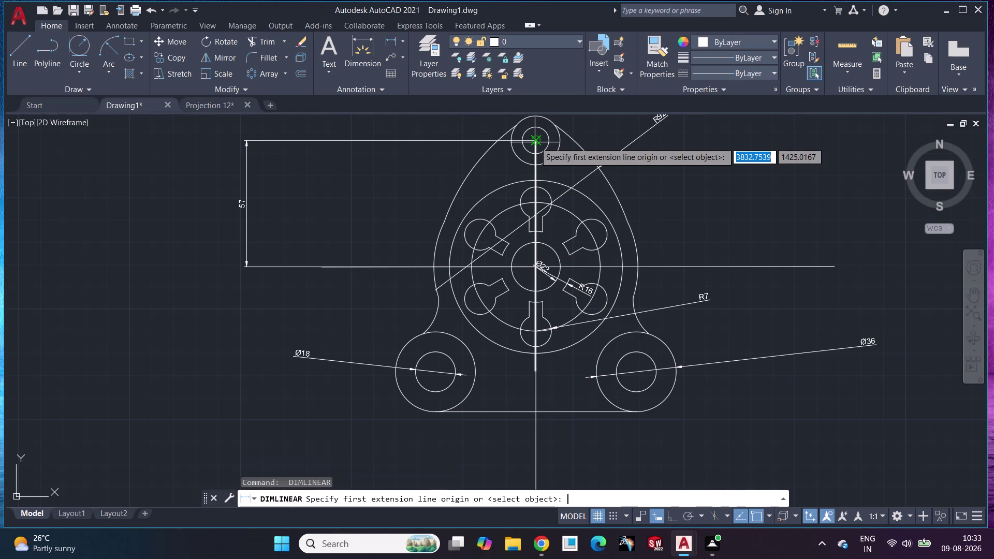
click(538, 140)
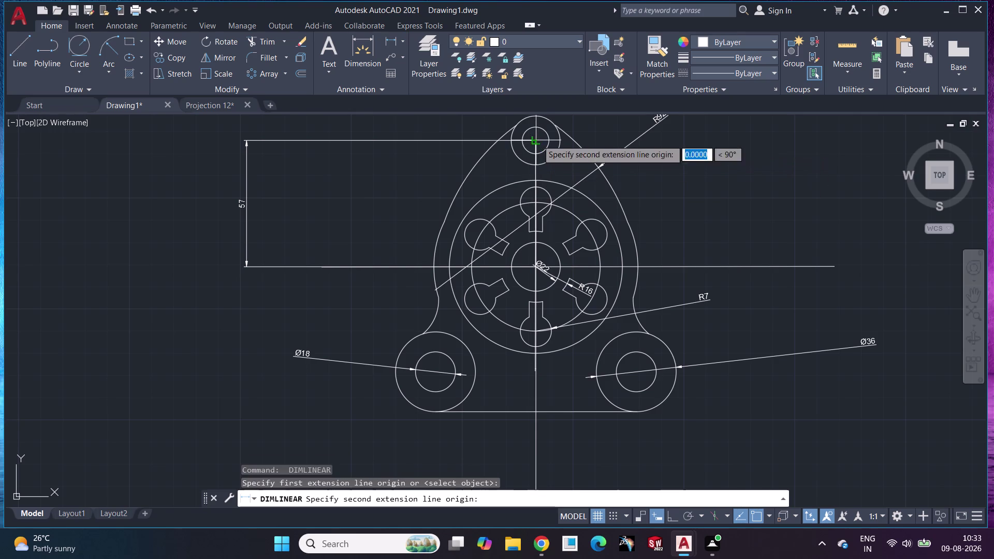
click(636, 372)
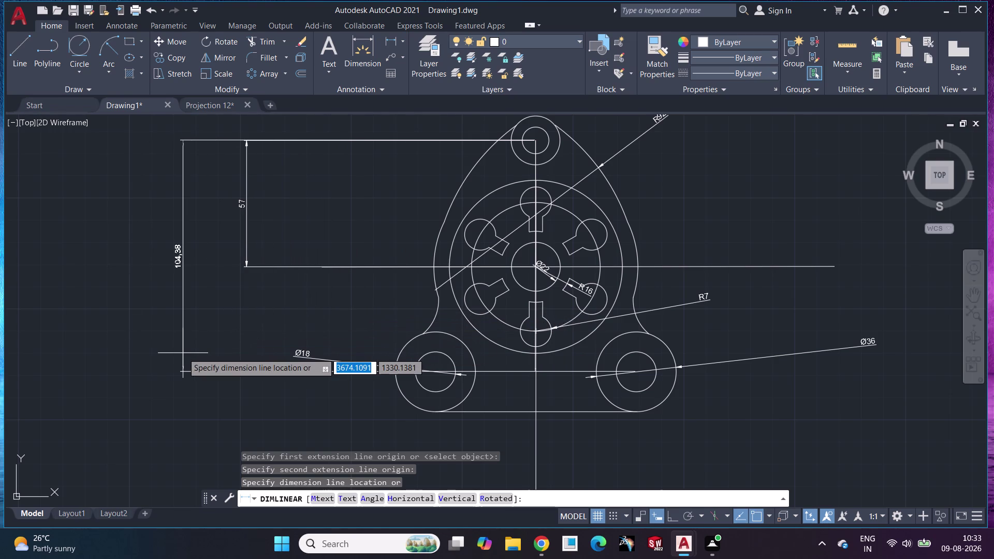
key(Escape)
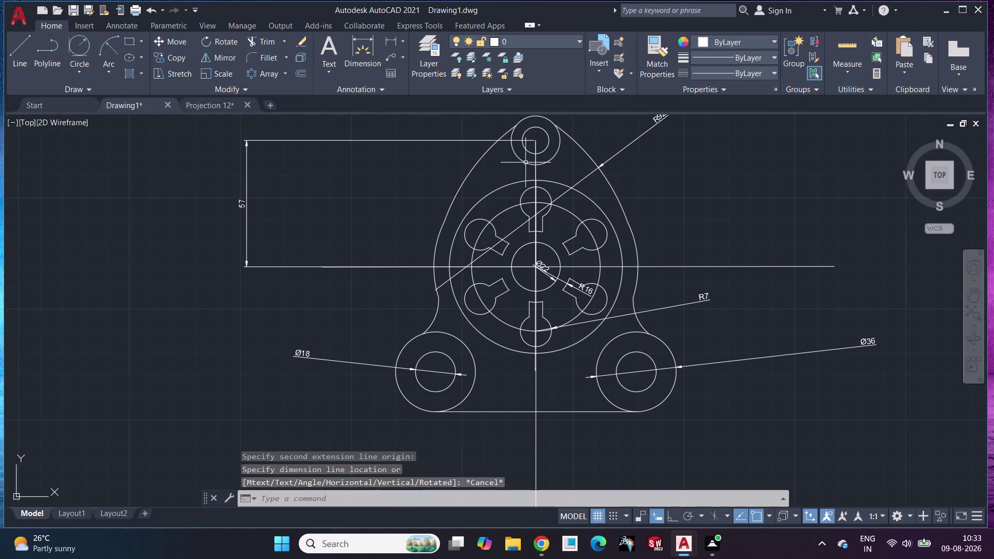
Add the 104.37 vertical dimension from the left boss centre to the top circle centre.
click(392, 37)
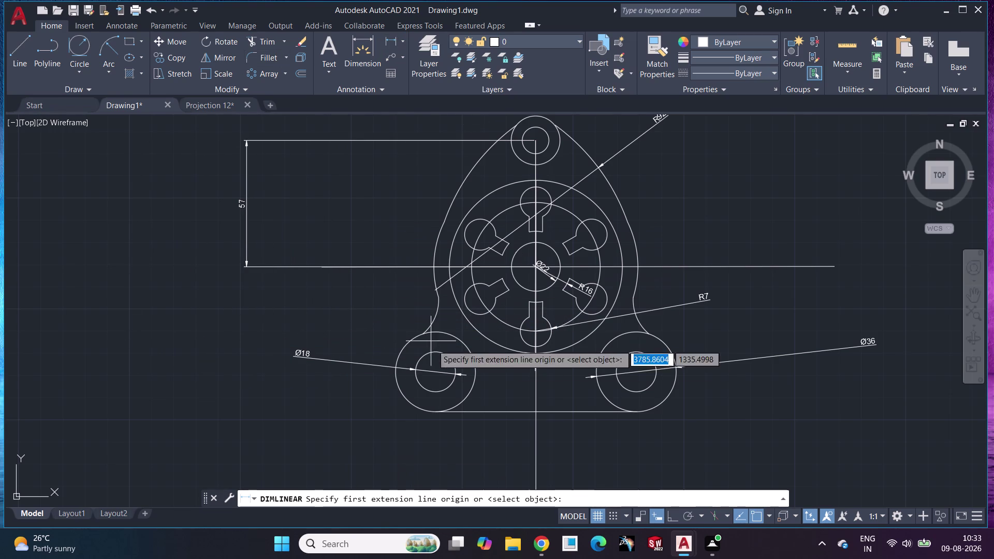
click(435, 372)
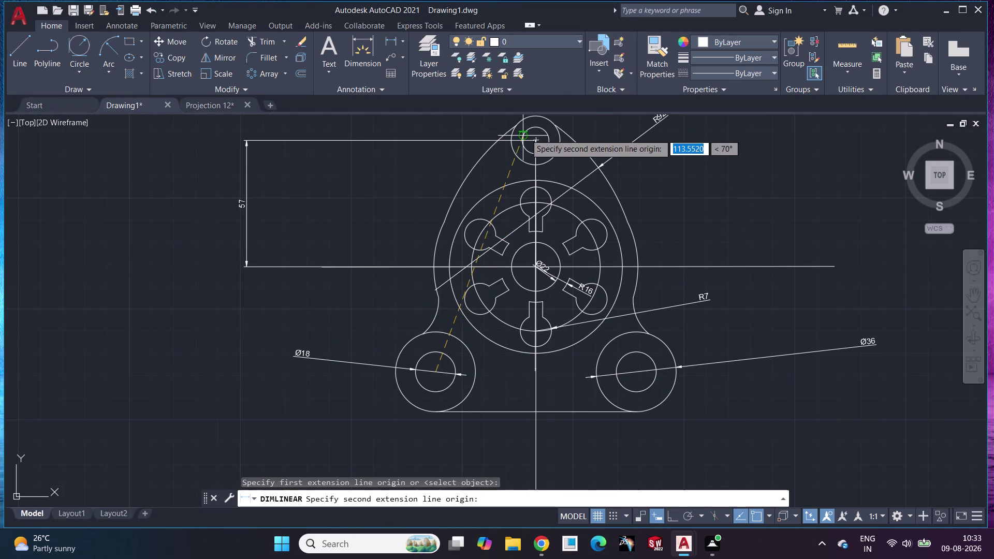
click(539, 140)
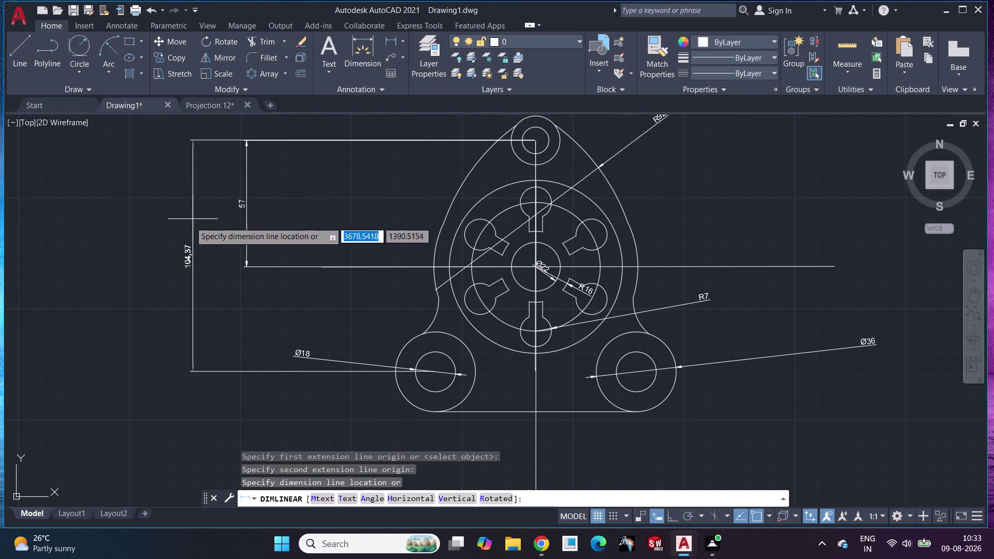
click(178, 234)
click(90, 255)
key(Escape)
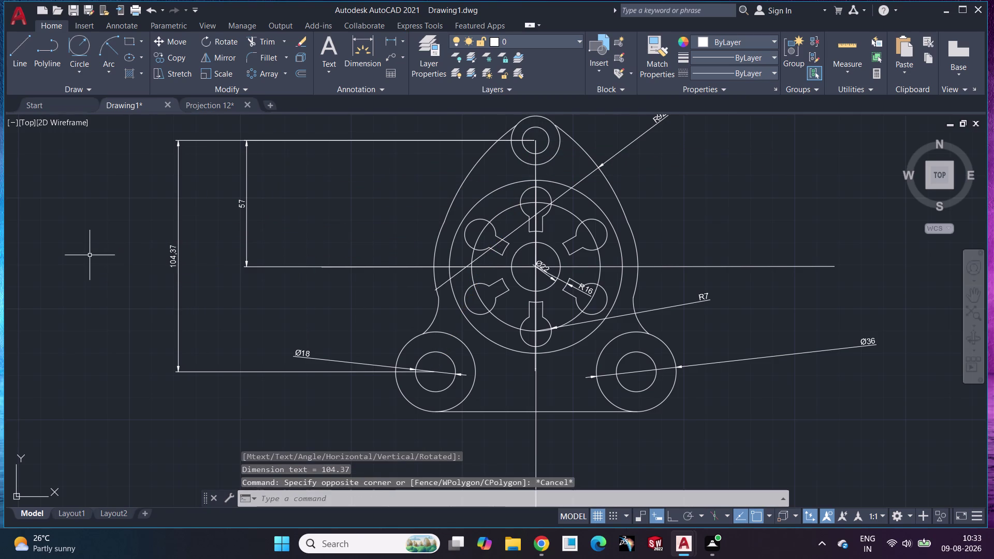
Place a 78 dimension from the upper circle's top to the lower outline edge, right of the outline.
scroll(down, 3)
scroll(up, 3)
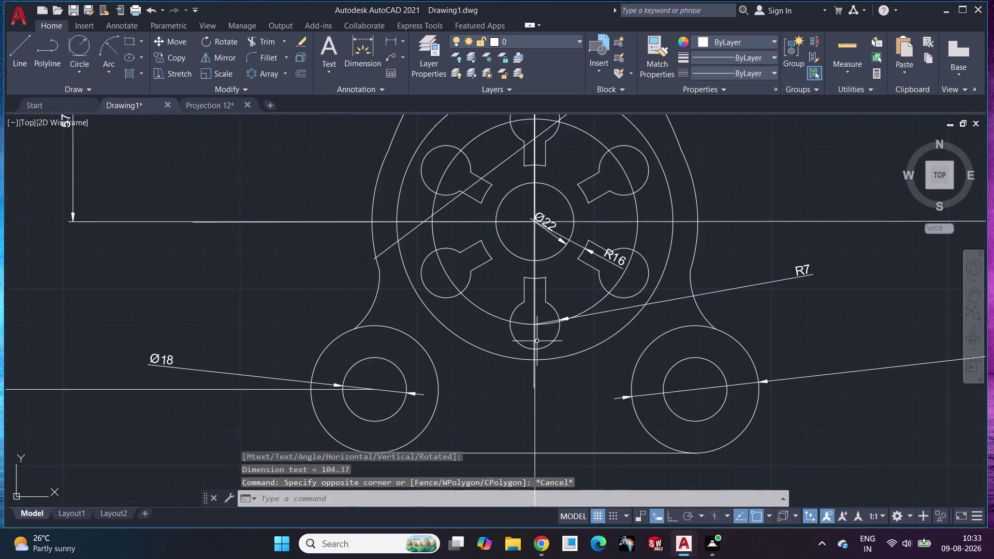
scroll(up, 3)
scroll(down, 3)
scroll(down, 3)
middle_drag(597, 348, 556, 363)
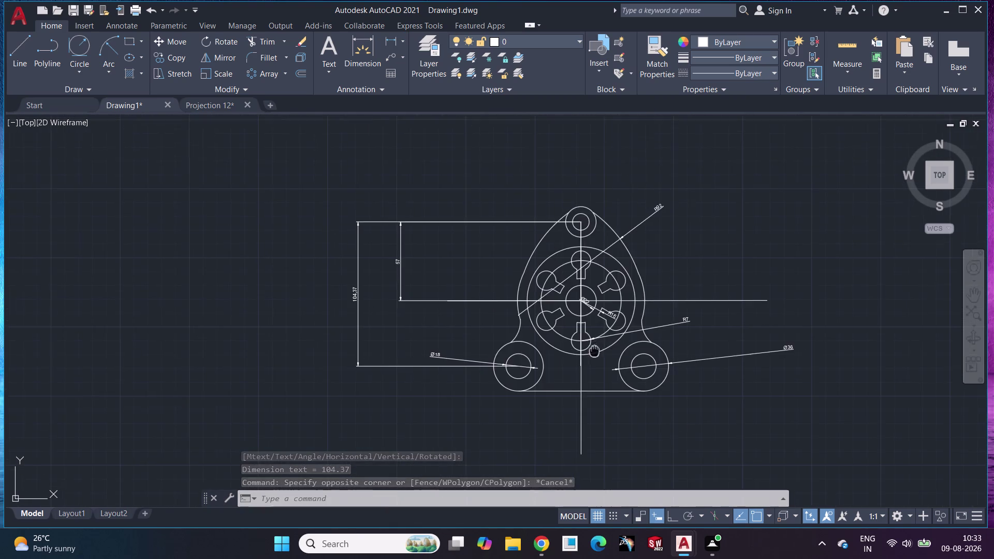
middle_drag(557, 363, 381, 377)
scroll(up, 3)
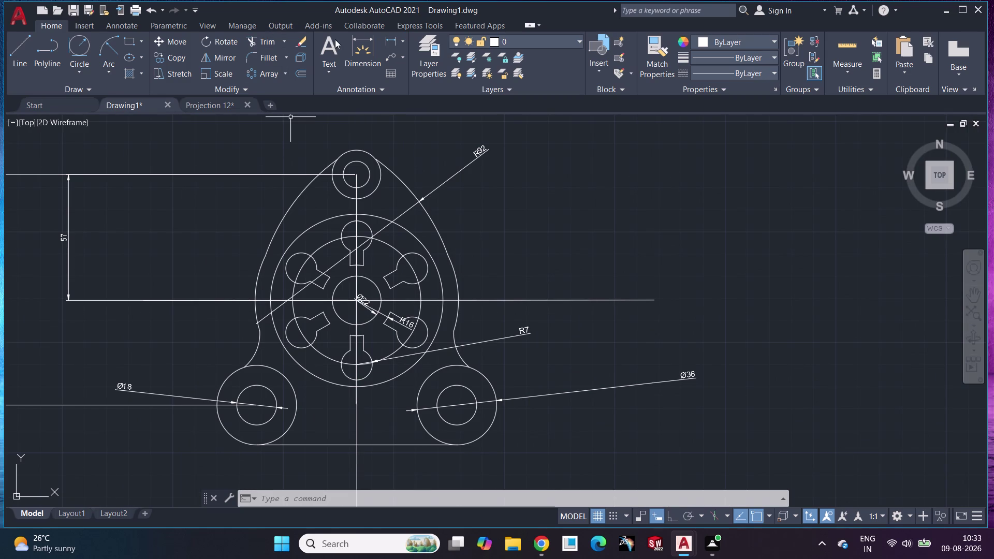
click(389, 40)
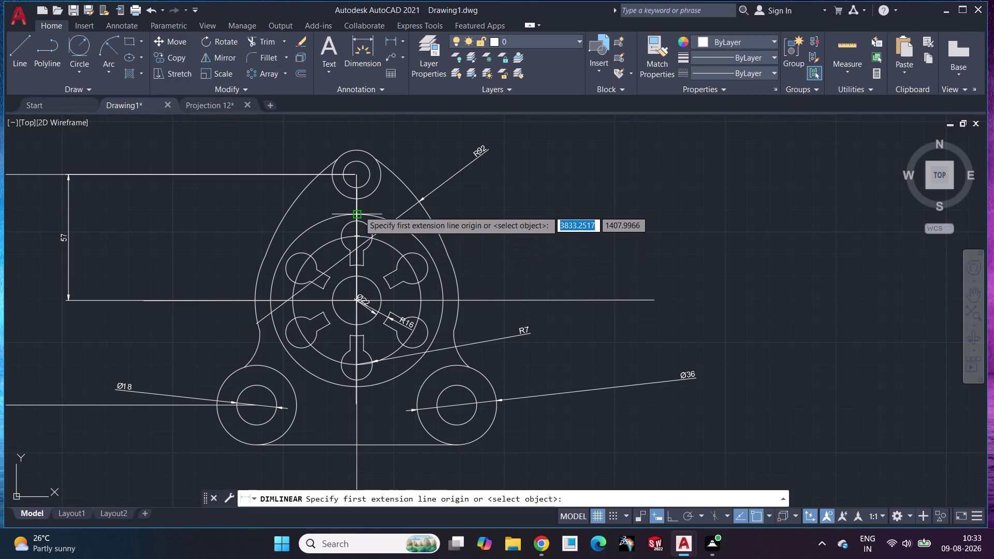
click(358, 212)
click(354, 390)
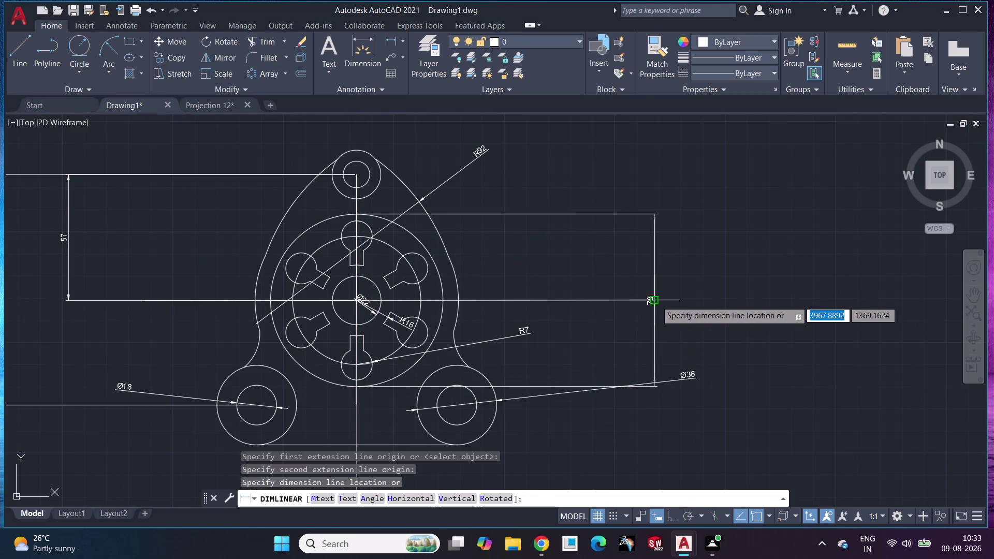
click(713, 315)
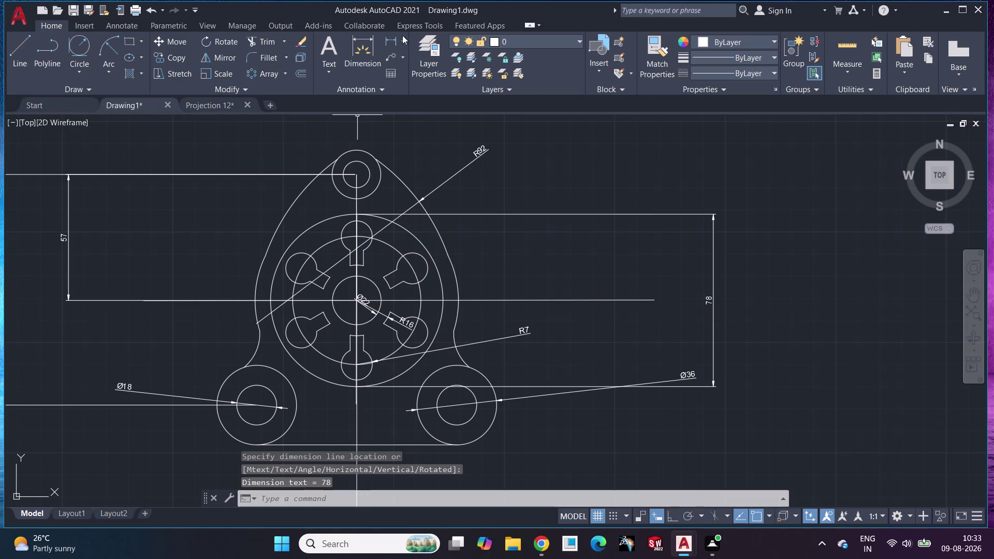
Place a 58 dimension inside the 78 one, down to the lower slot circle's bottom.
click(390, 37)
click(356, 235)
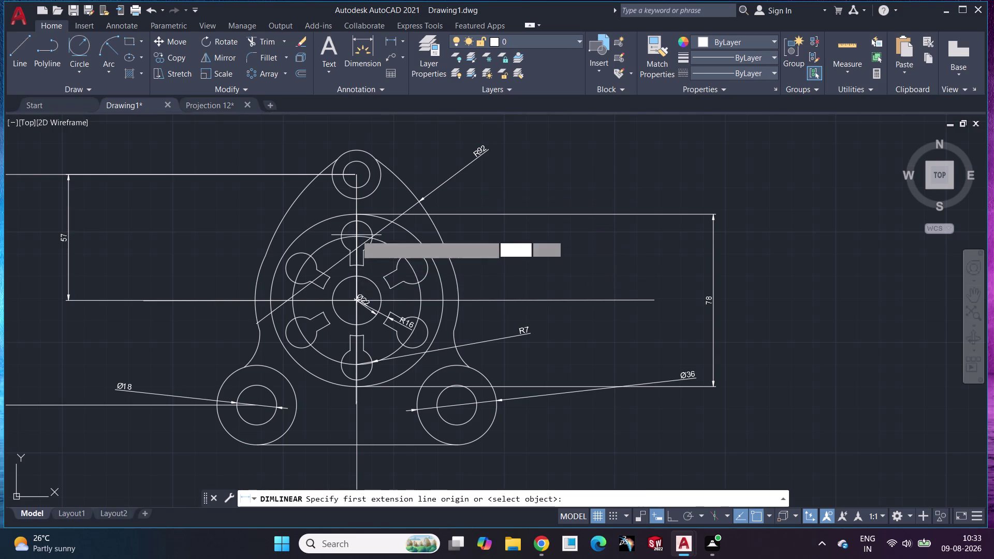
click(358, 366)
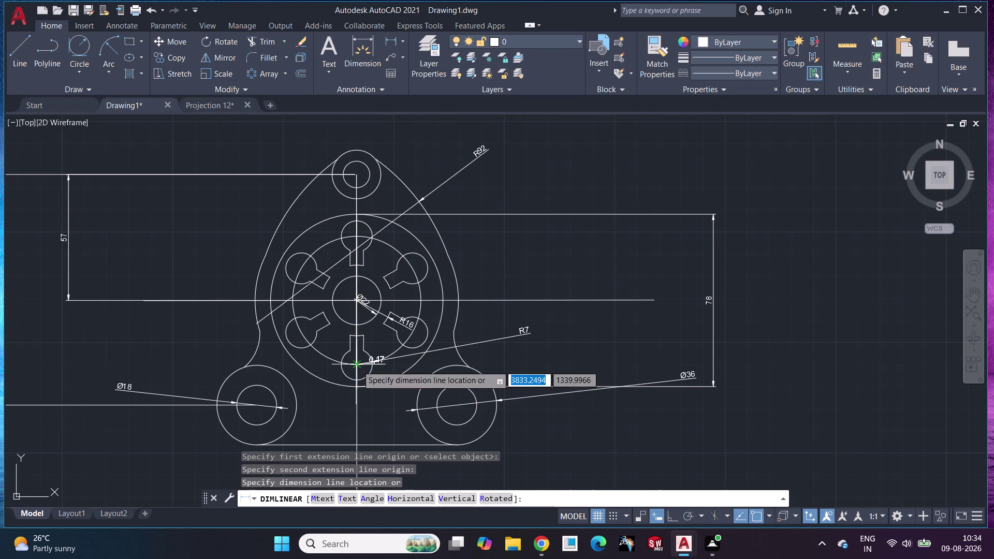
click(683, 323)
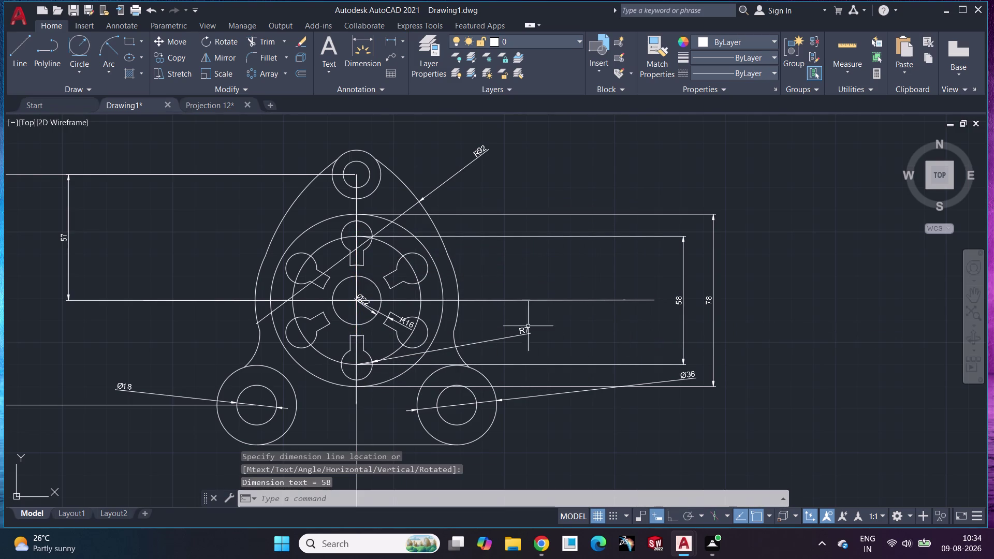
scroll(down, 3)
scroll(down, 3)
scroll(up, 3)
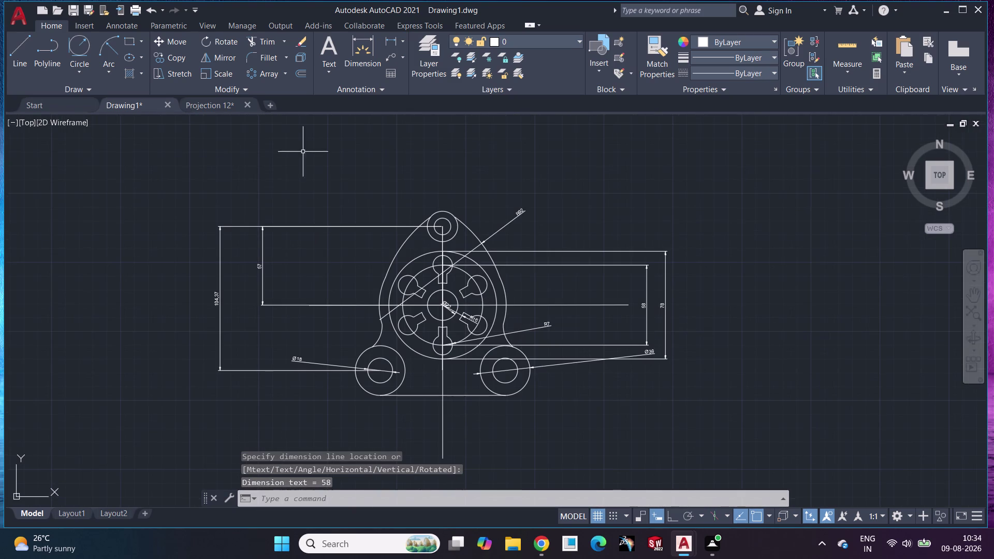
click(91, 11)
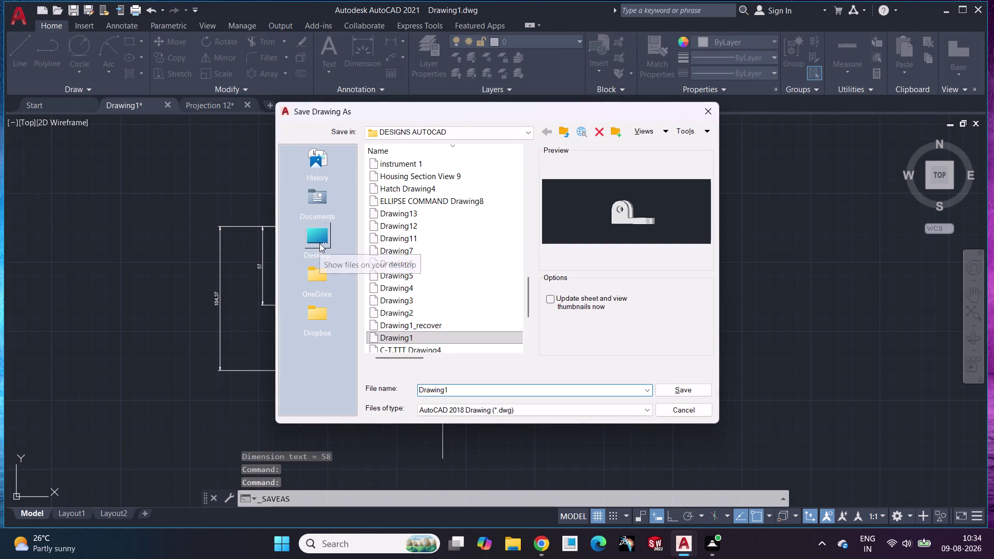
Browse to the 09.08.2026 folder on the Desktop in Save As.
click(319, 244)
scroll(up, 3)
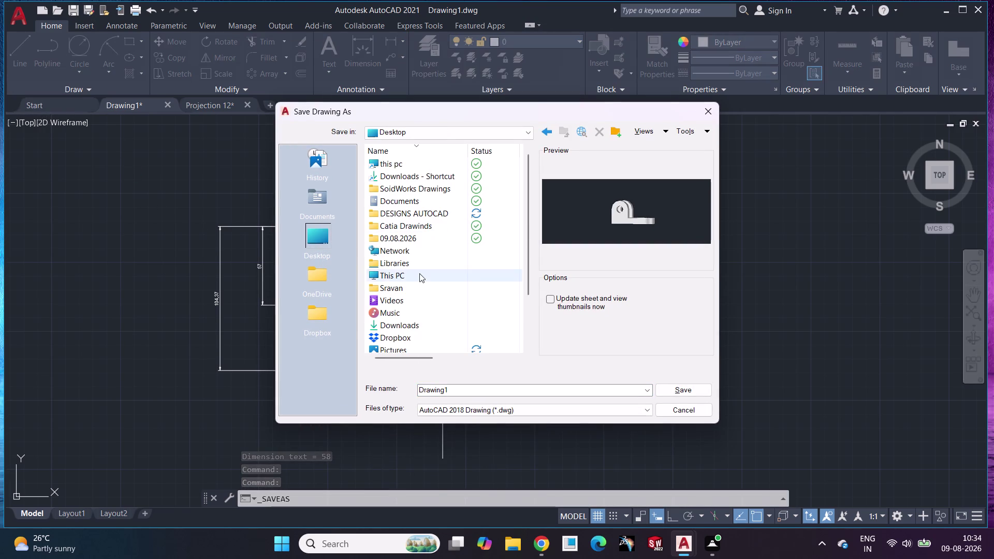
scroll(down, 3)
scroll(up, 3)
scroll(down, 3)
scroll(up, 3)
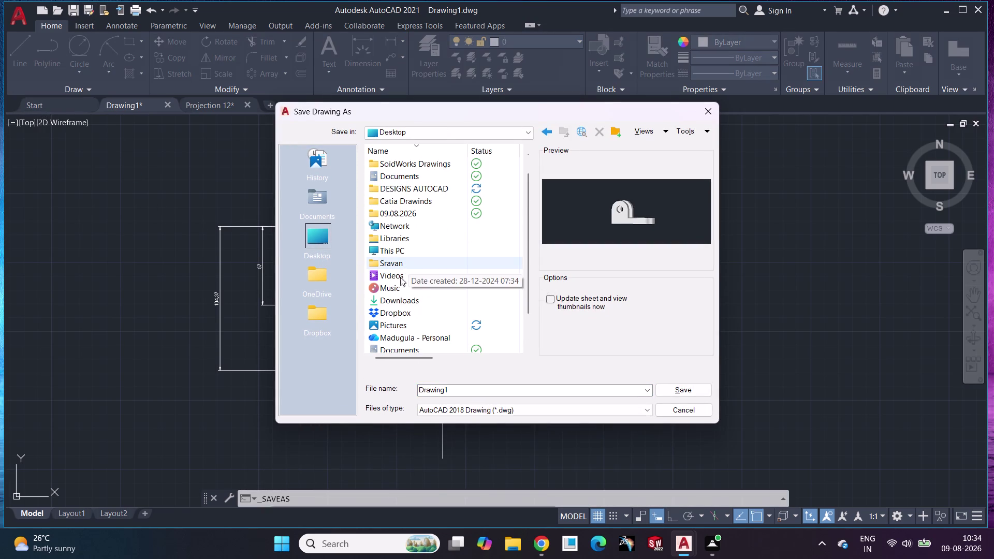
scroll(down, 3)
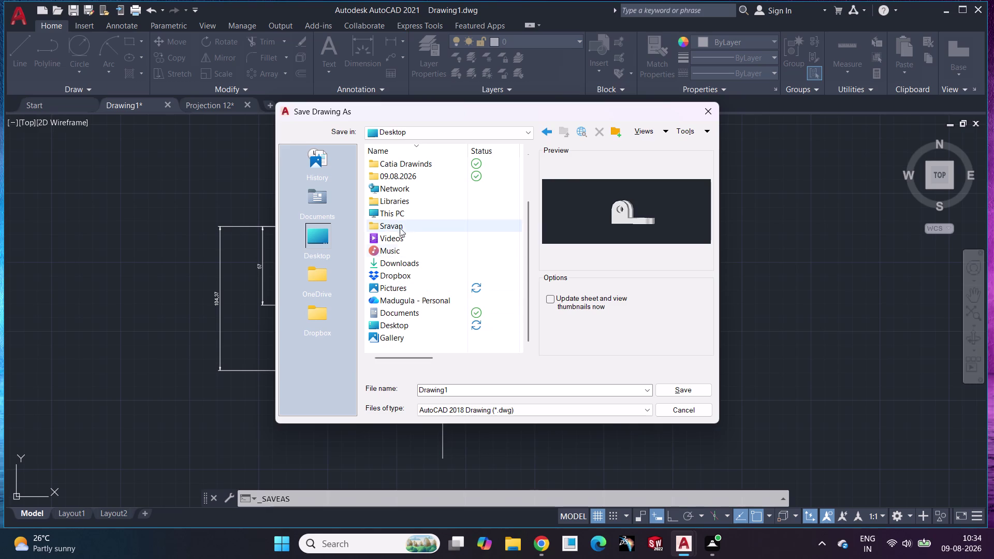
click(409, 178)
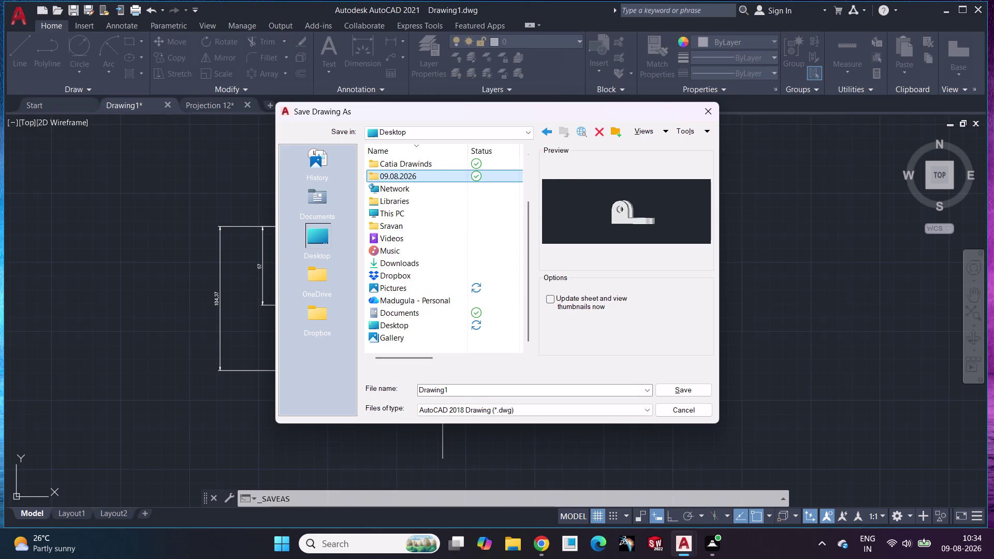
Keep the name Drawing1 and save the drawing into that folder.
drag(469, 390, 320, 392)
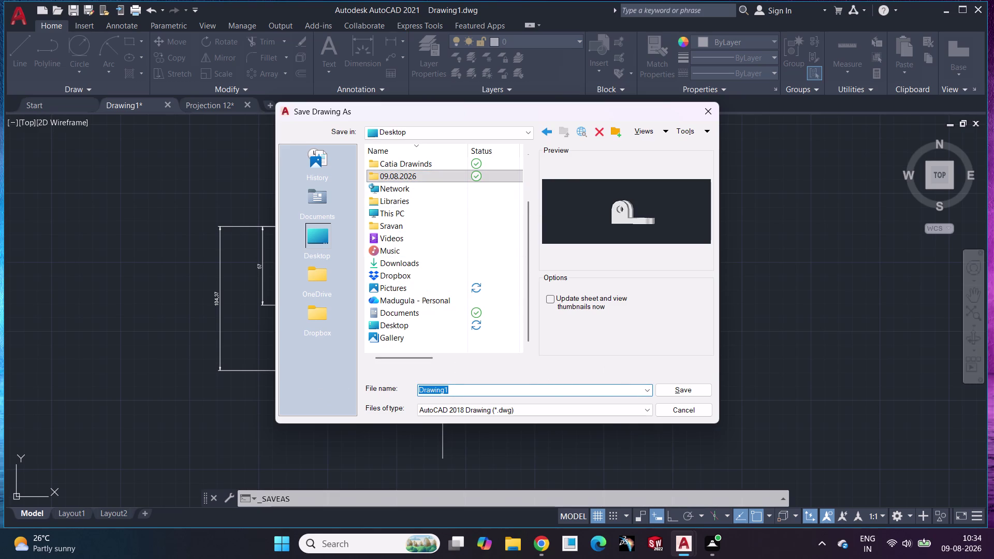
click(543, 391)
drag(542, 391, 417, 401)
click(510, 389)
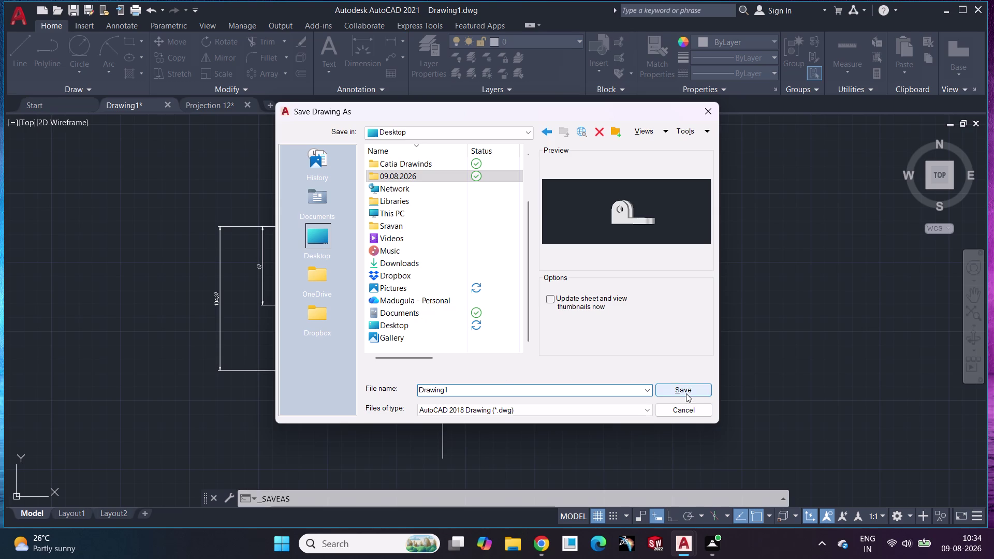
click(686, 394)
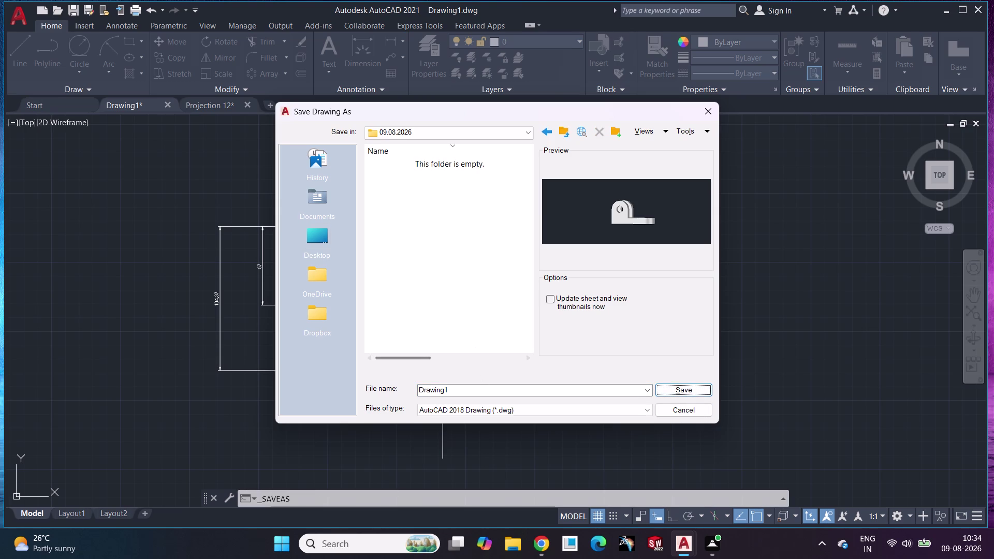
click(668, 393)
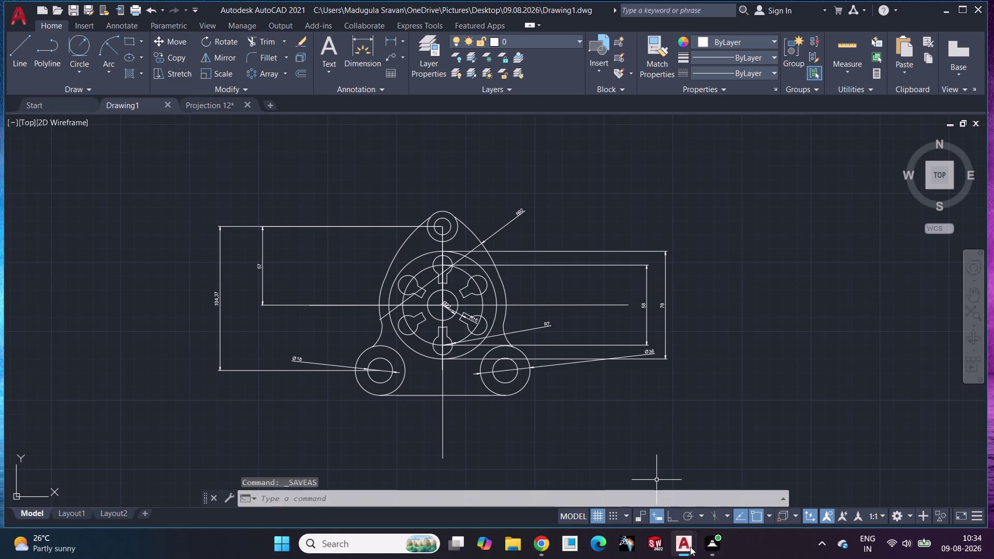
click(39, 102)
click(207, 340)
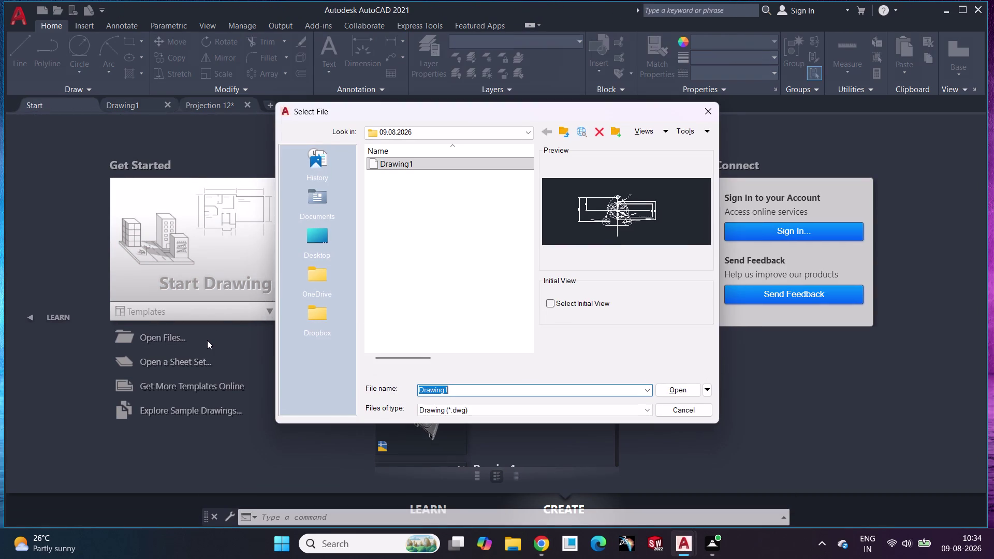
double_click(299, 238)
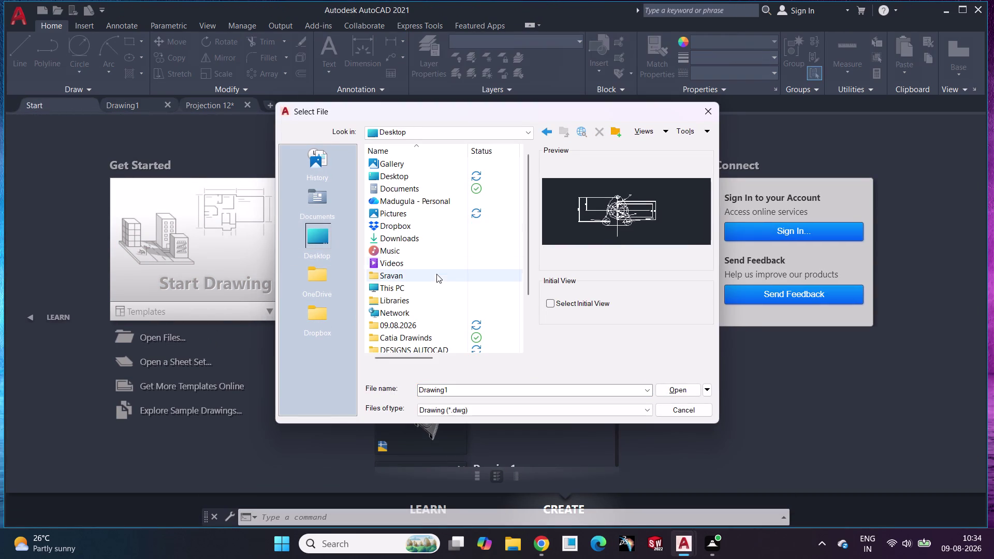
scroll(down, 3)
double_click(409, 264)
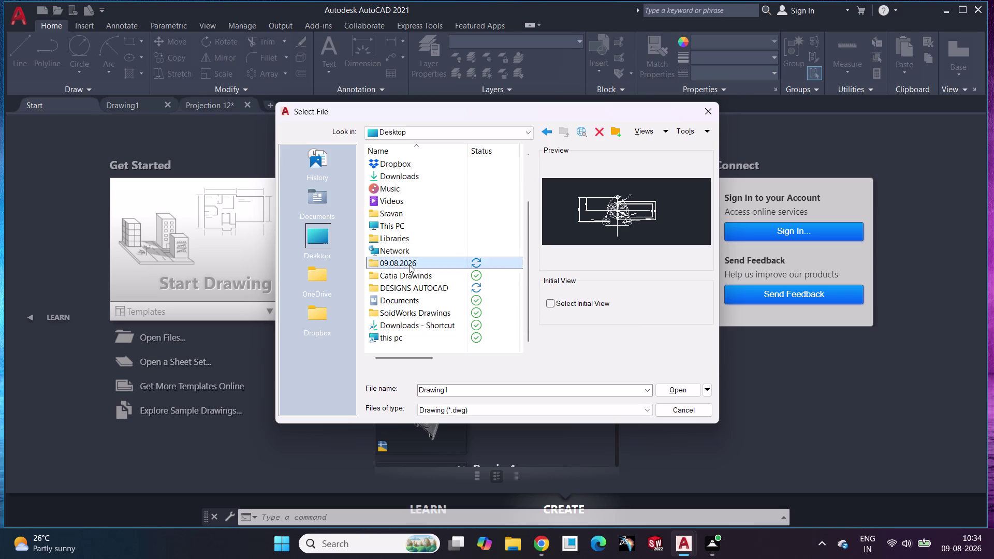
click(713, 111)
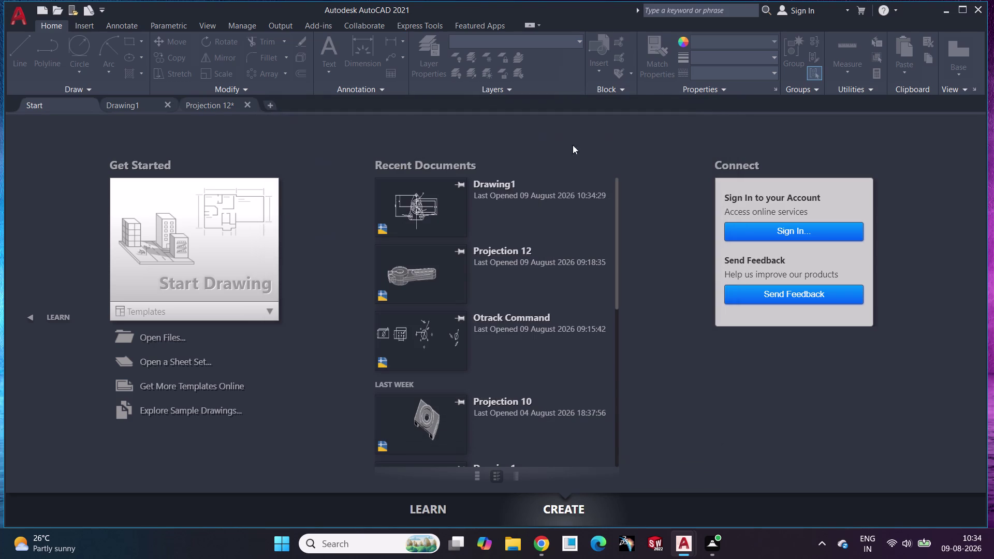
click(136, 103)
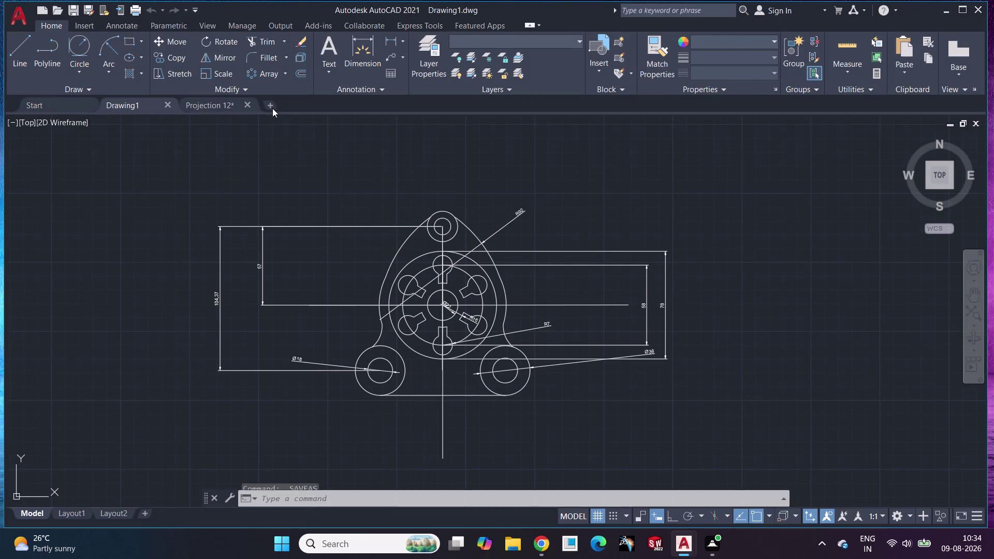
click(273, 108)
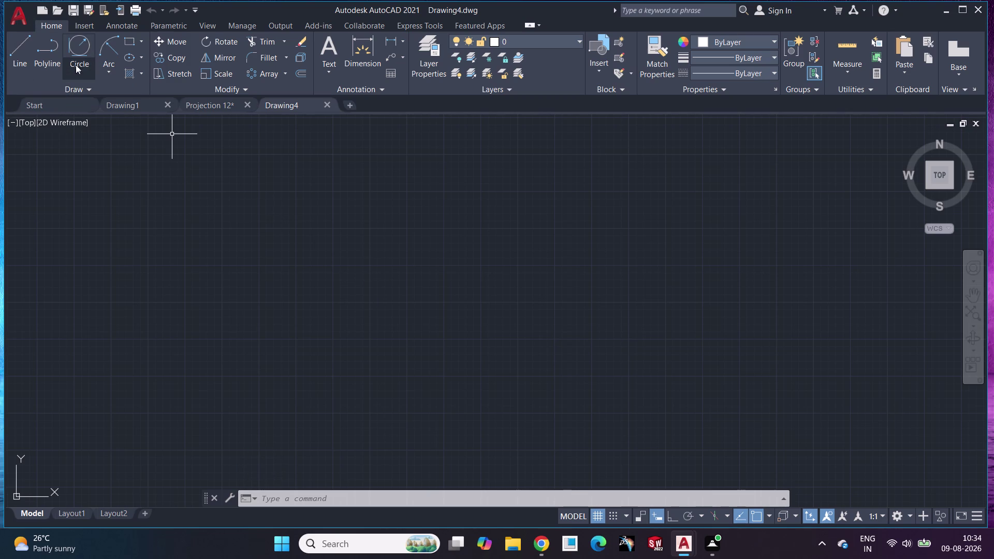
Browse the circle creation options, then cancel the circle command.
click(75, 72)
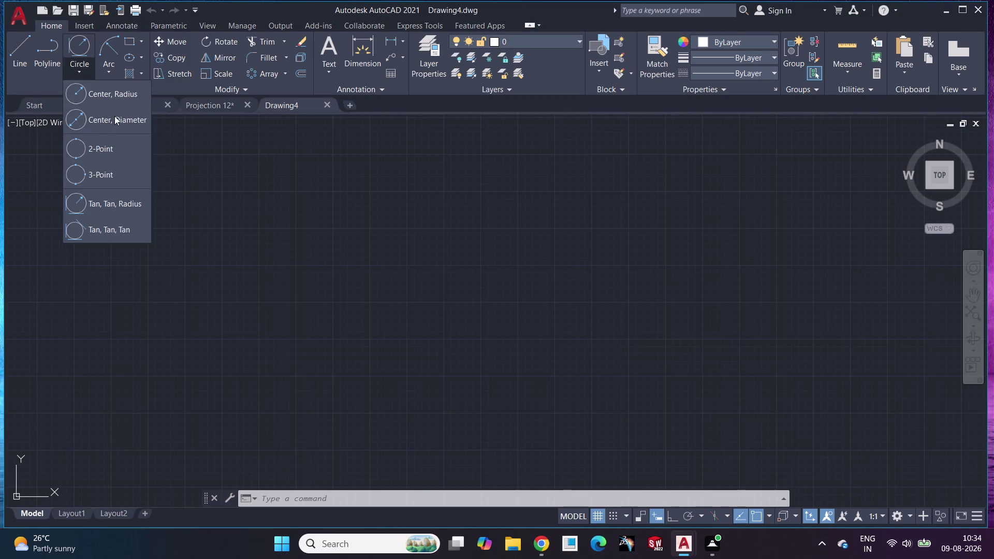
click(118, 100)
click(80, 67)
click(138, 117)
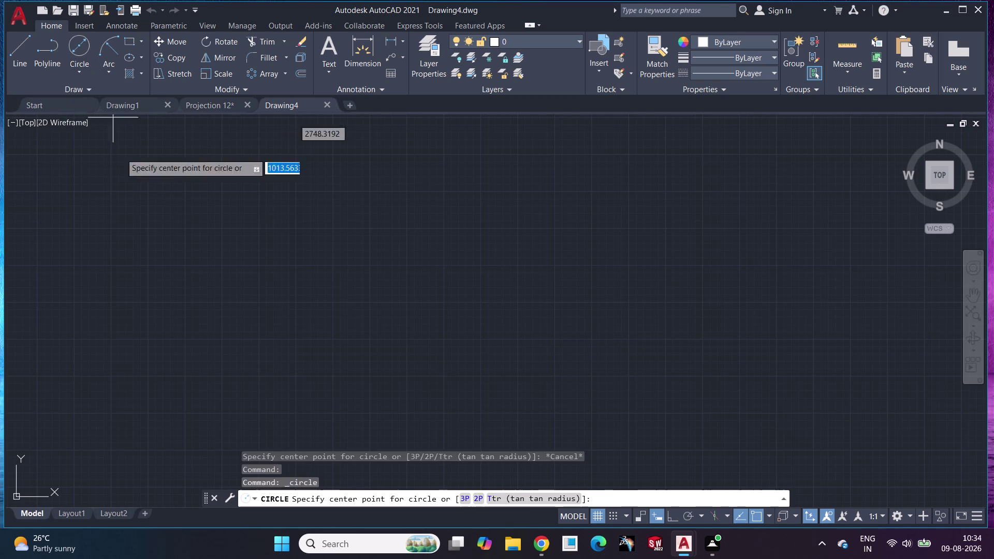
click(141, 173)
key(Escape)
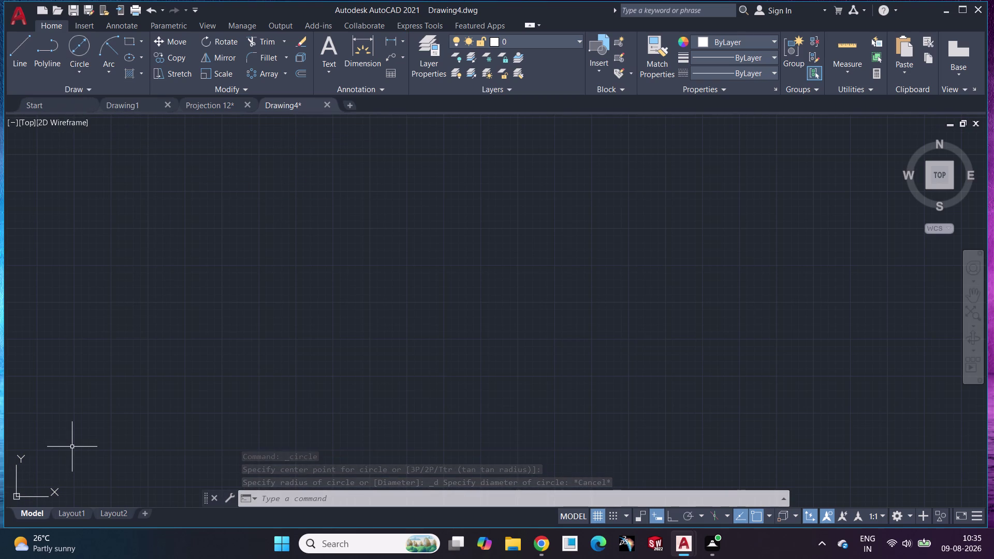
Draw a circle with diameter 60 at a picked centre point.
click(73, 49)
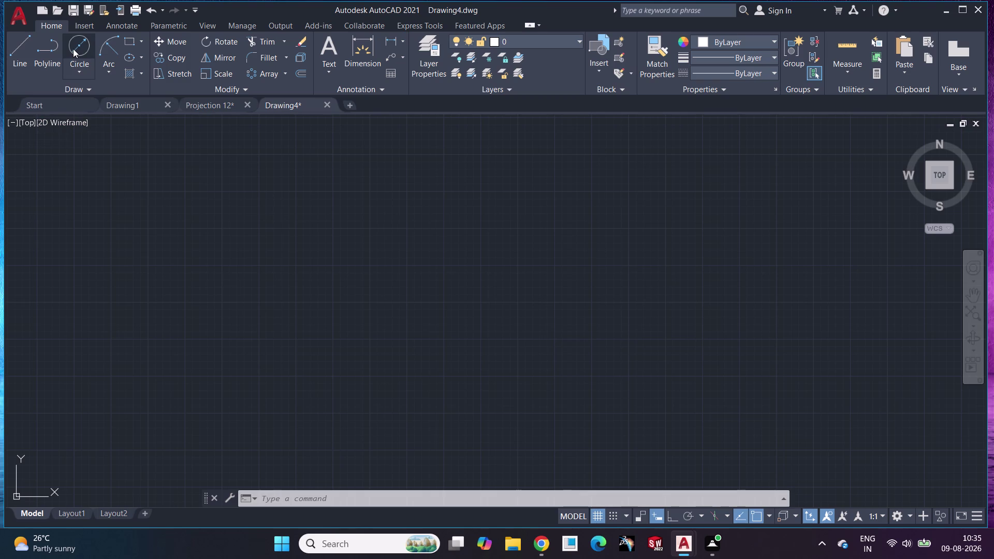
click(353, 303)
scroll(up, 3)
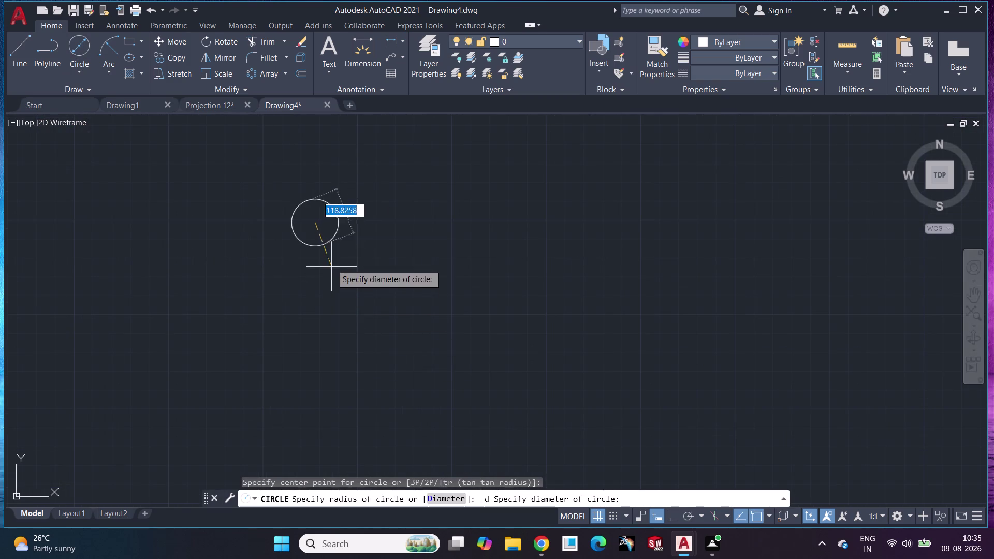
middle_drag(332, 265, 517, 369)
scroll(up, 3)
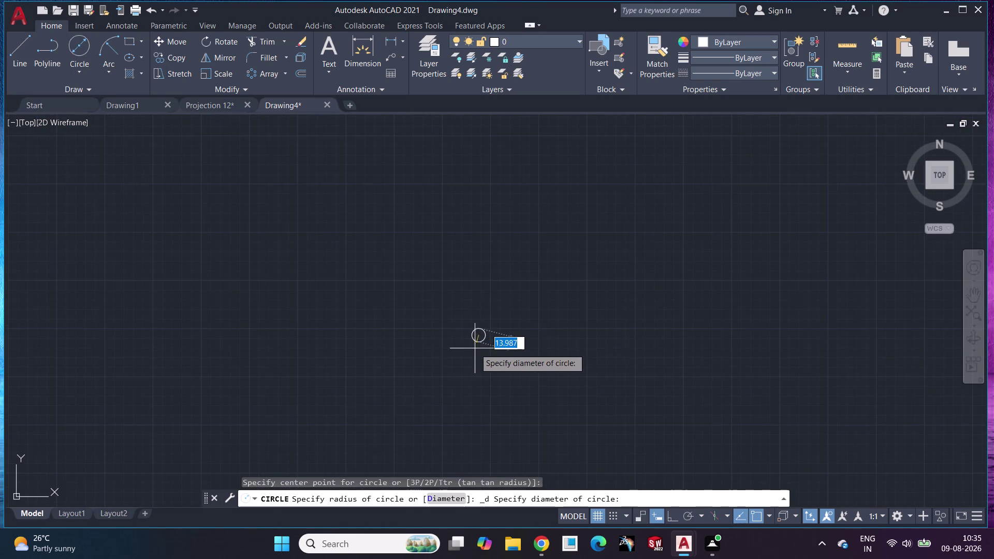
scroll(down, 3)
scroll(down, 3)
scroll(up, 3)
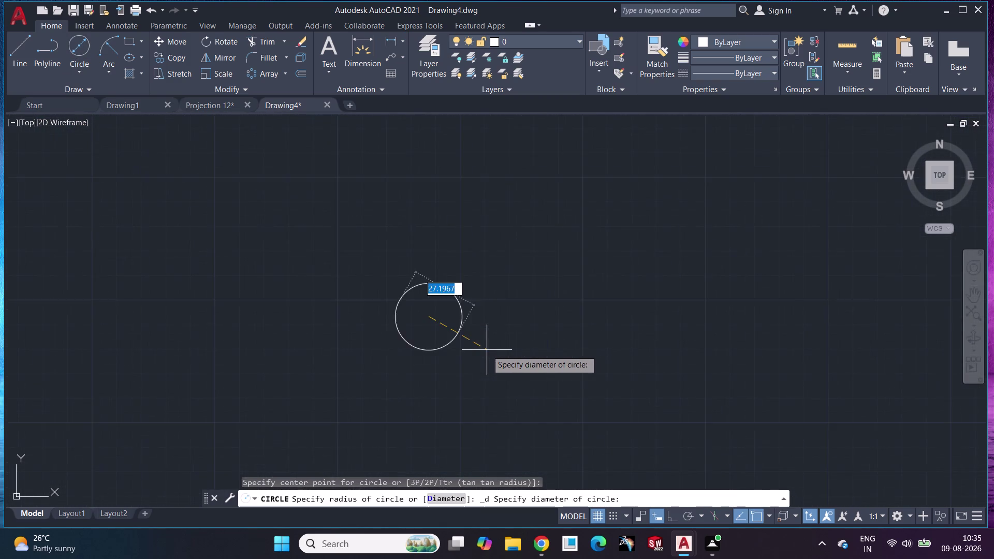
scroll(up, 3)
middle_drag(411, 319, 551, 365)
scroll(up, 3)
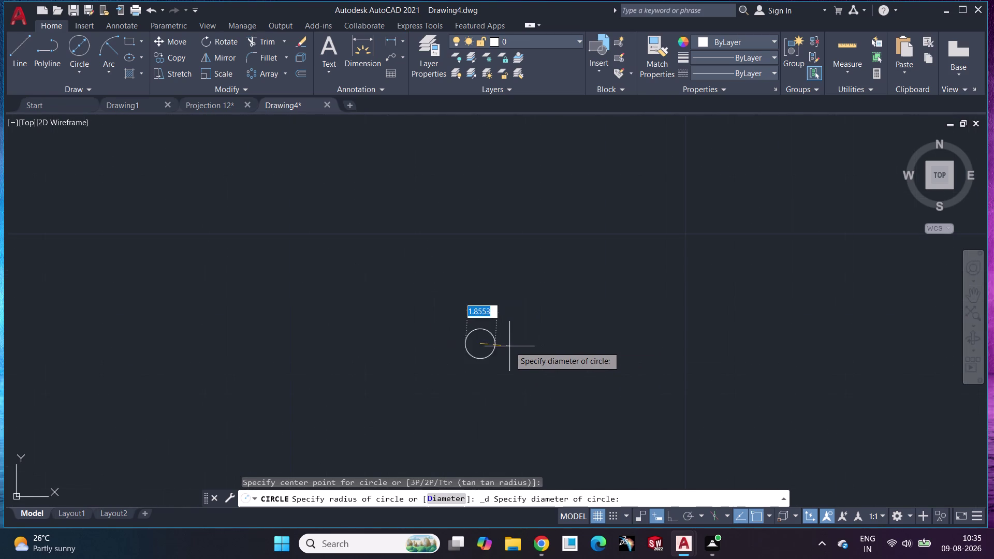
scroll(up, 3)
middle_drag(496, 346, 569, 271)
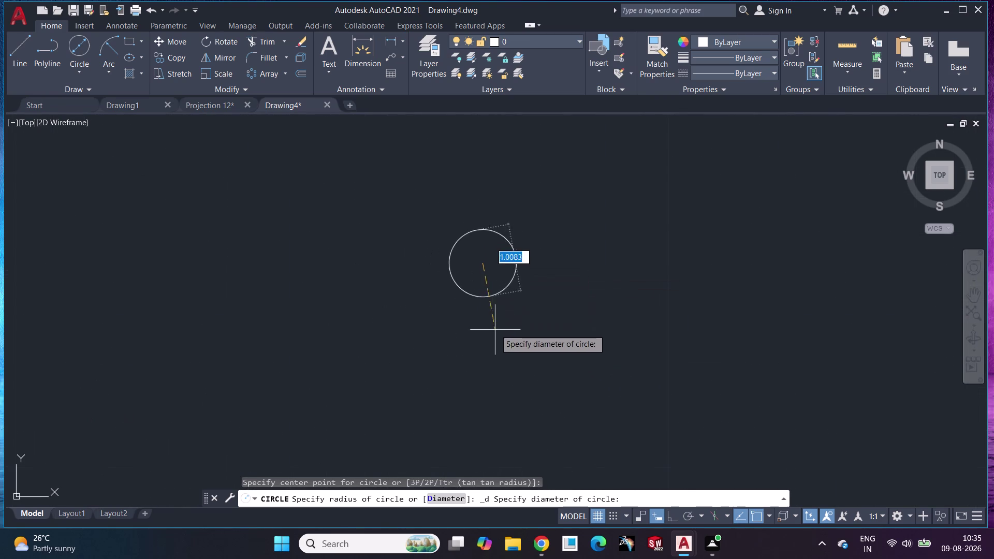
scroll(down, 3)
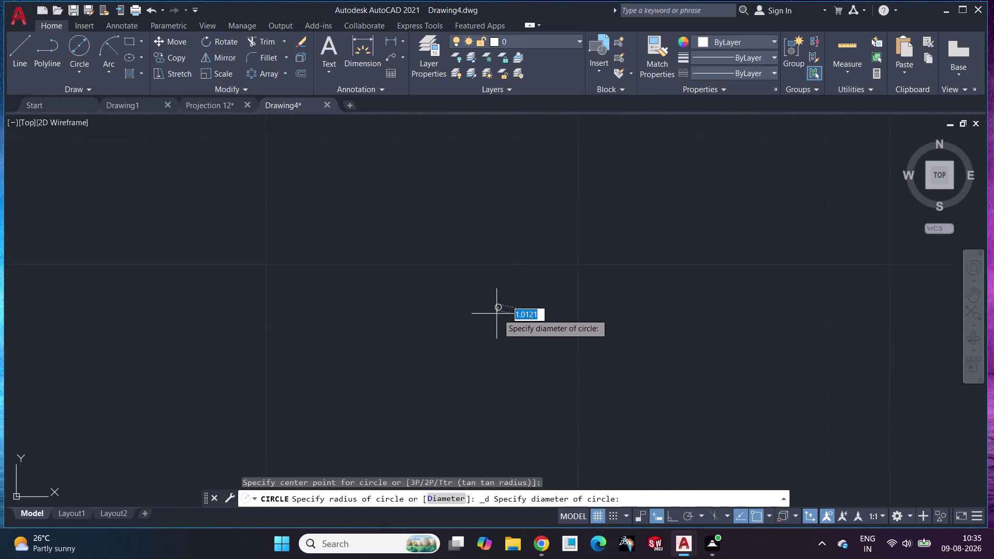
scroll(down, 3)
scroll(down, 3)
middle_drag(564, 352, 461, 308)
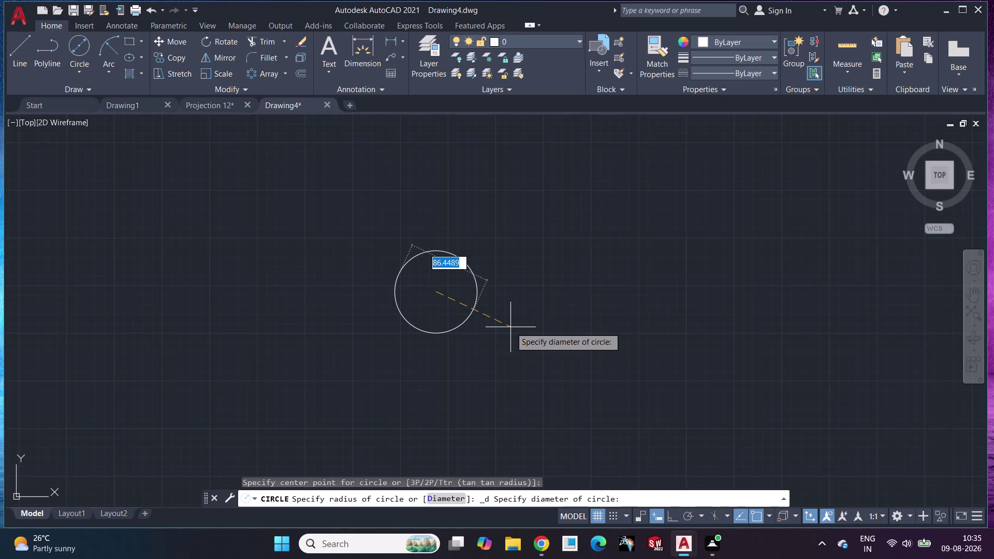
text(60)
key(Return)
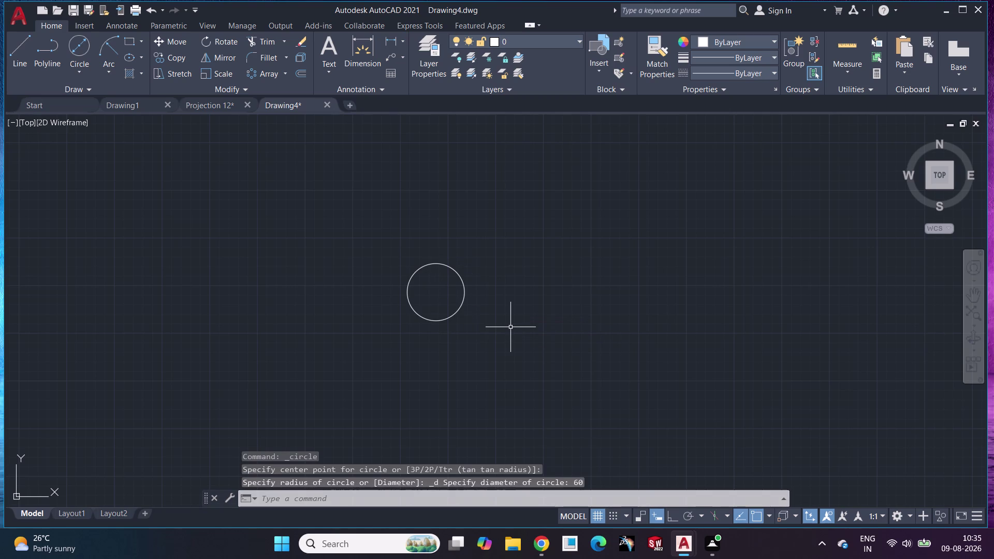
Centre the view and start a second circle at the big circle's centre.
scroll(down, 3)
scroll(up, 3)
scroll(up, 3)
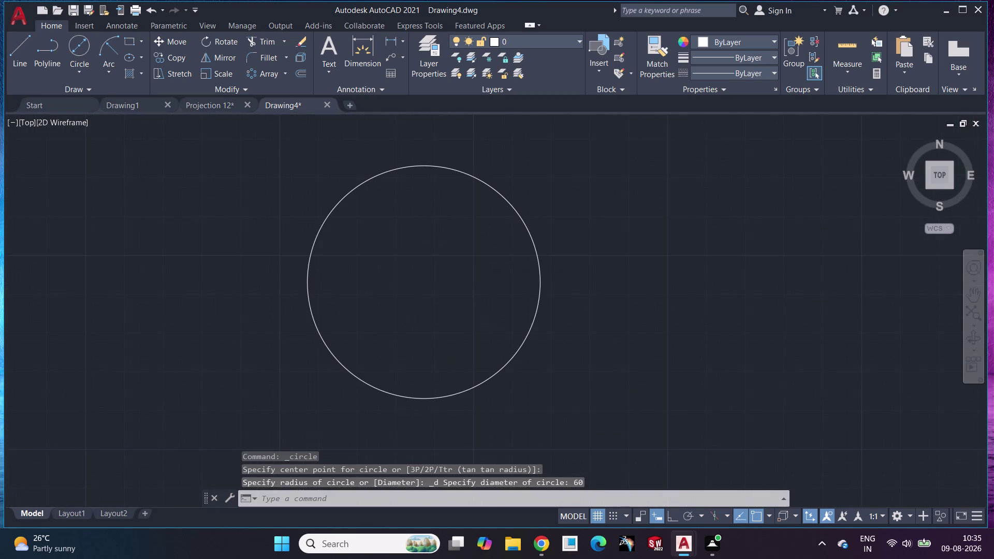
middle_drag(447, 293, 453, 329)
click(86, 44)
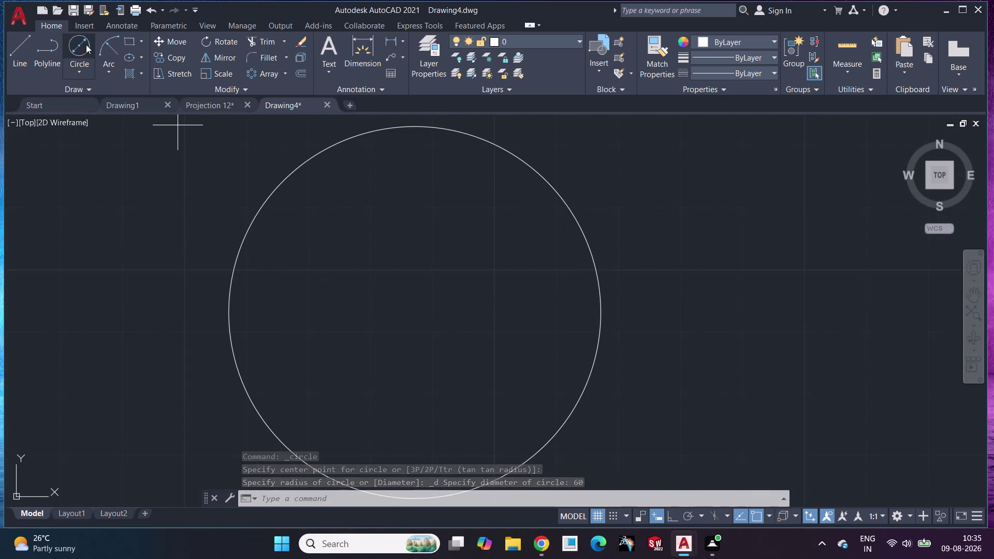
click(414, 315)
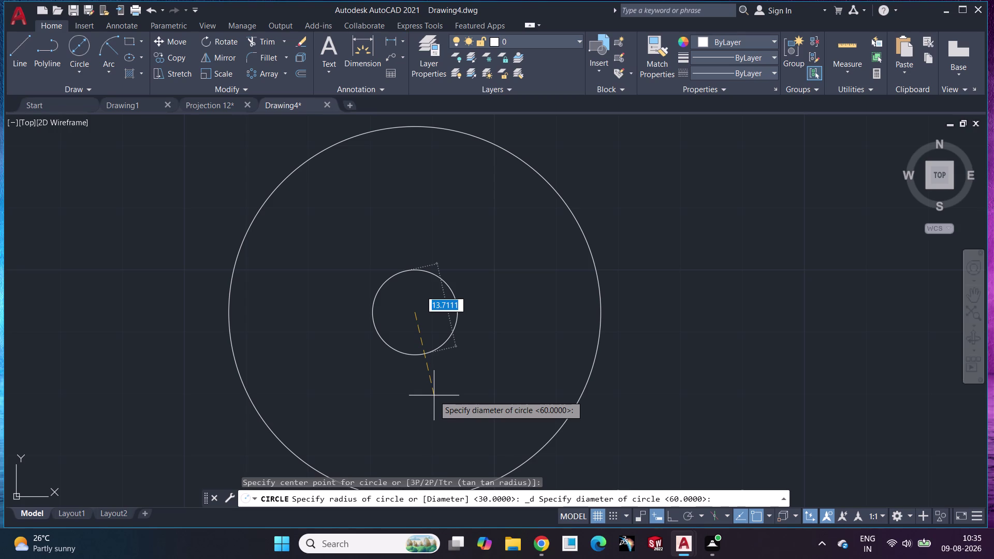
Cancel the unfinished inner circle and undo the drawn circles with Ctrl+Z.
key(Escape)
key(ctrl+z)
key(ctrl+z)
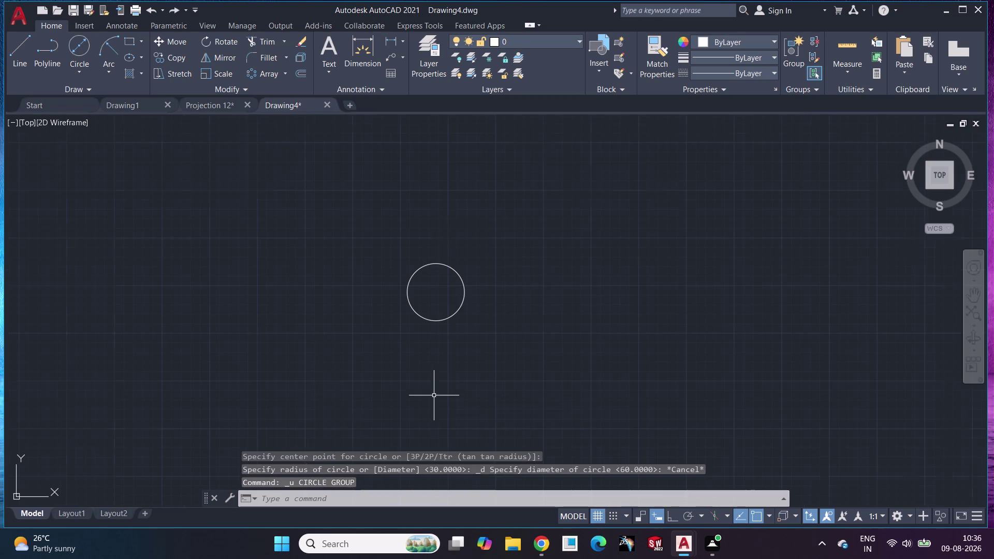
key(ctrl+z)
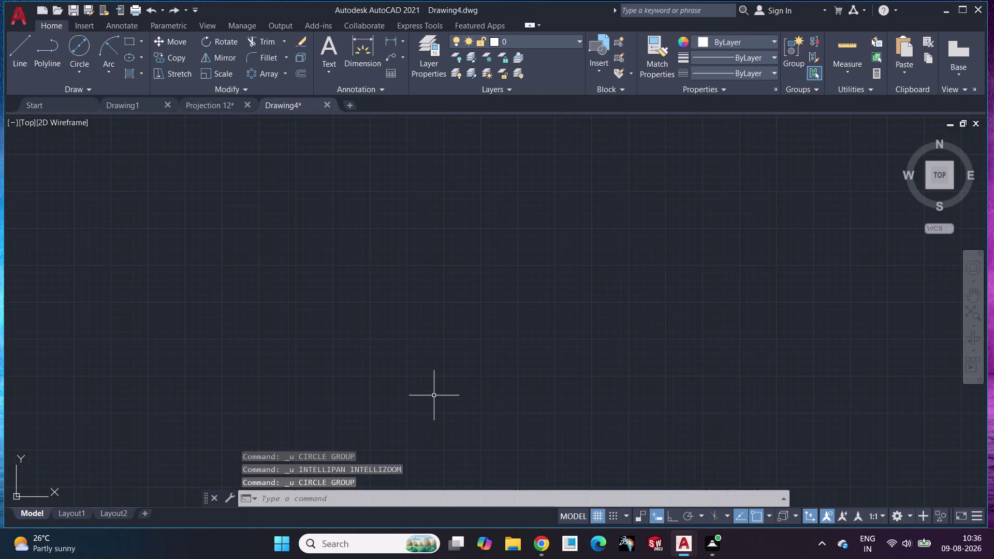
key(l)
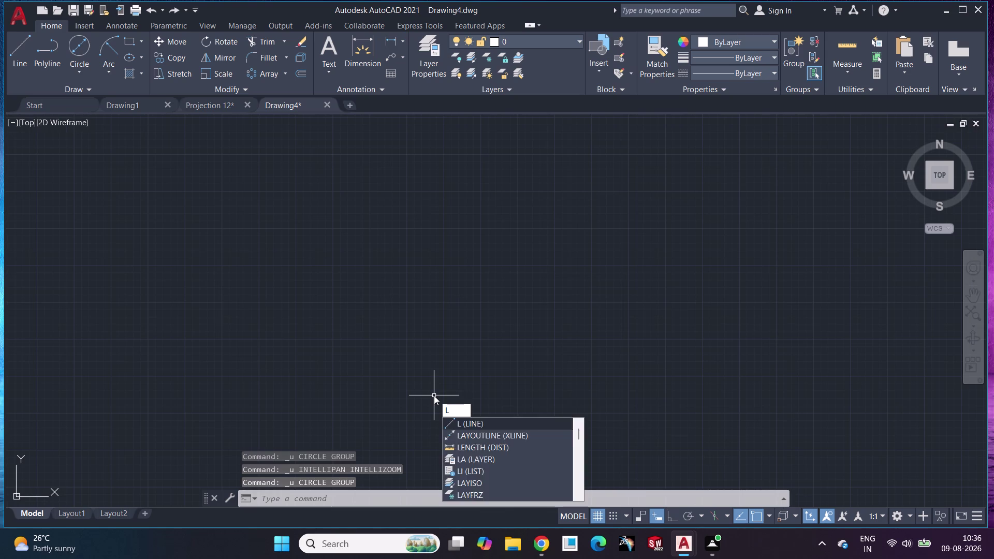
Clear a mistaken coordinate entry and restart the CIRCLE command.
key(BackSpace)
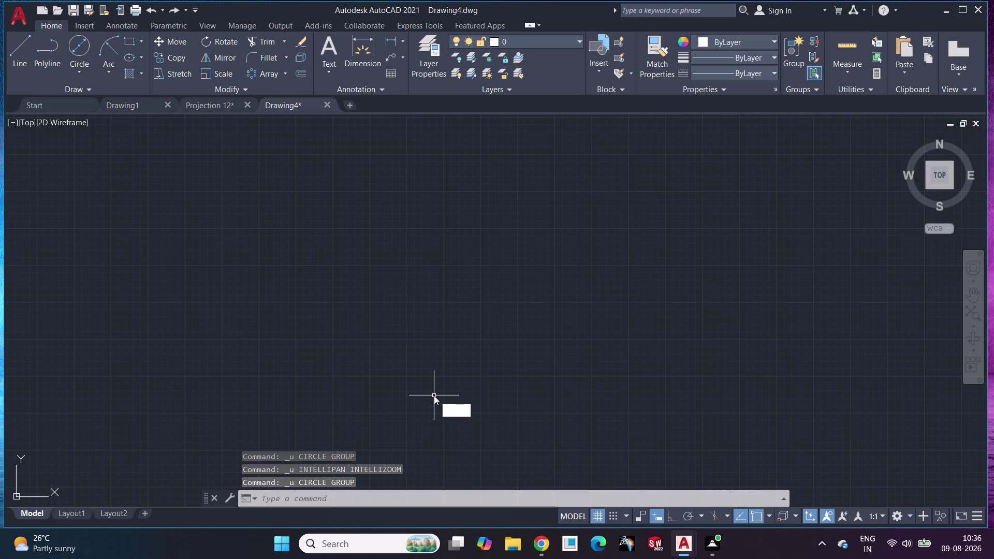
key(0)
text(,0)
key(Return)
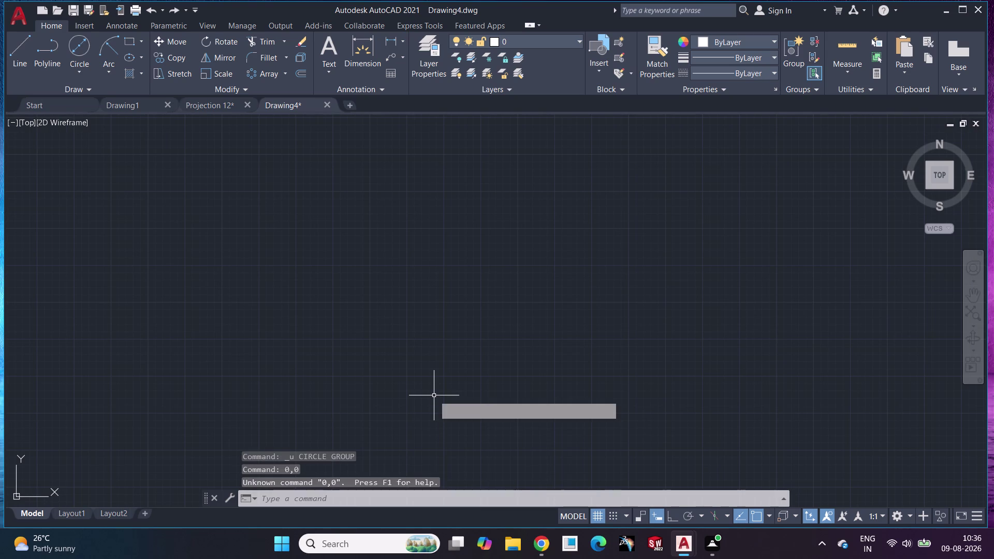
key(Escape)
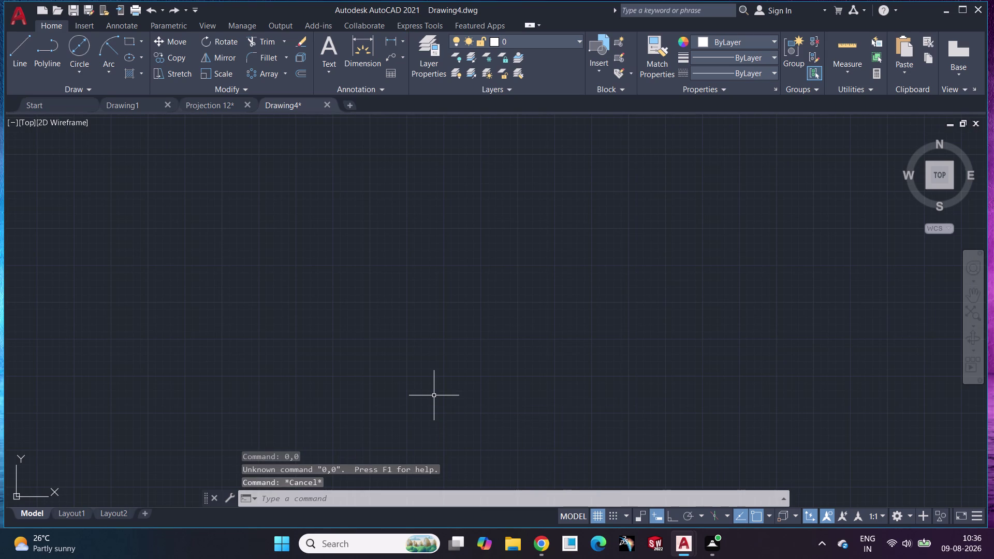
key(c)
key(Return)
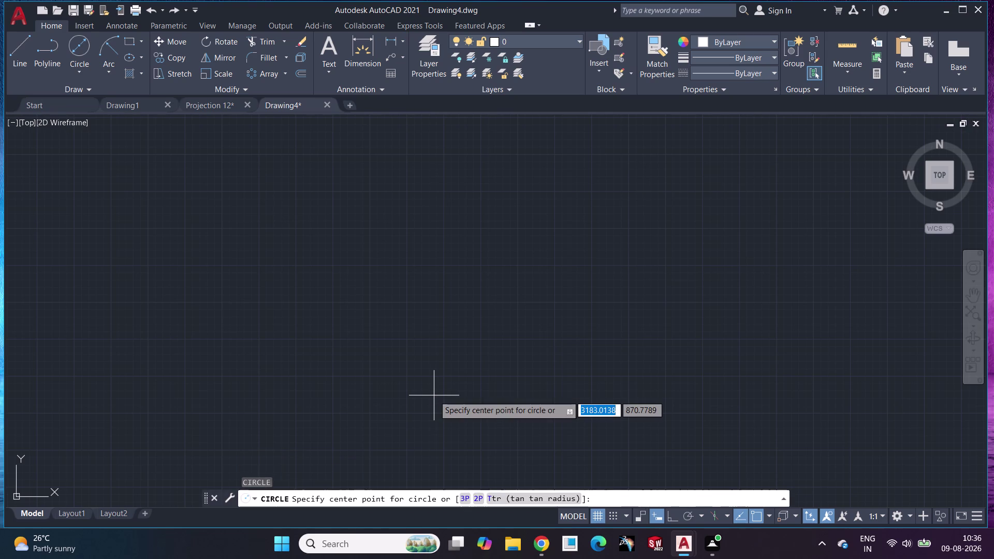
Draw a radius 60 circle centred at 0,0.
text(0,0)
key(Return)
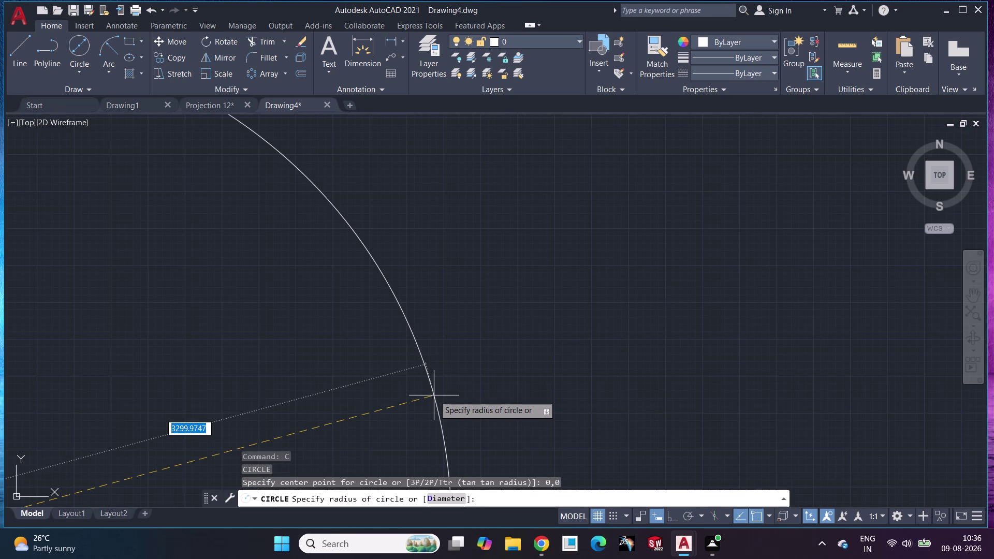
scroll(down, 3)
middle_drag(386, 360, 954, 142)
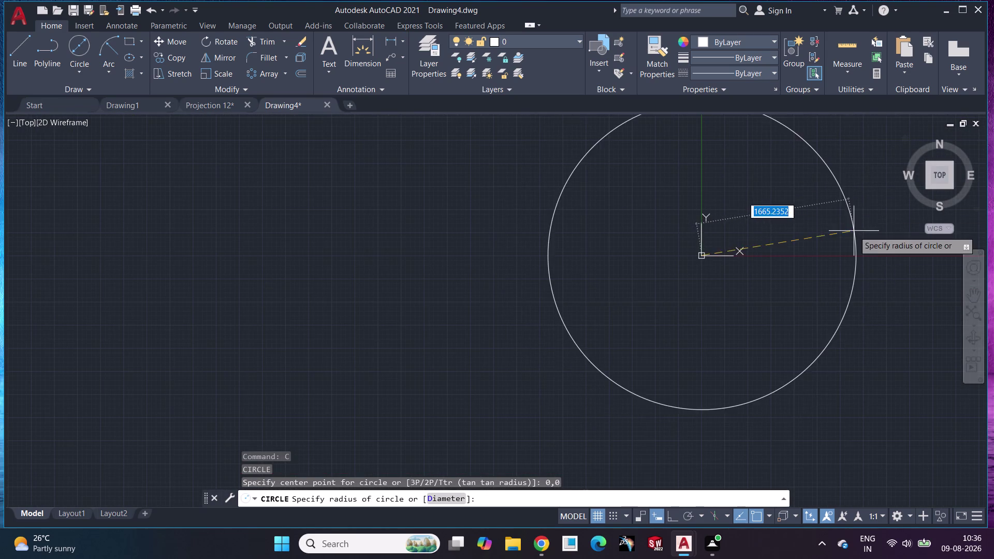
middle_drag(856, 223, 516, 317)
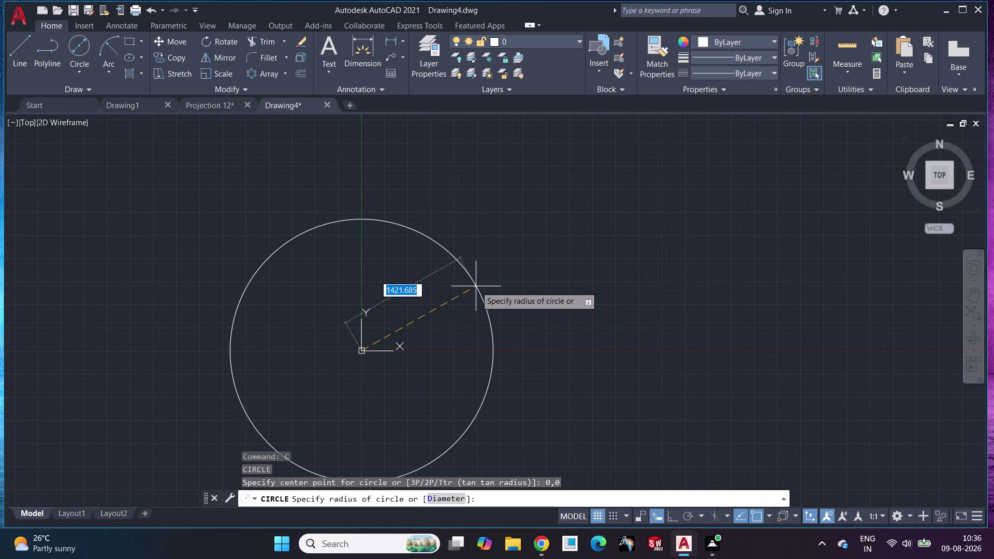
text(60)
key(Return)
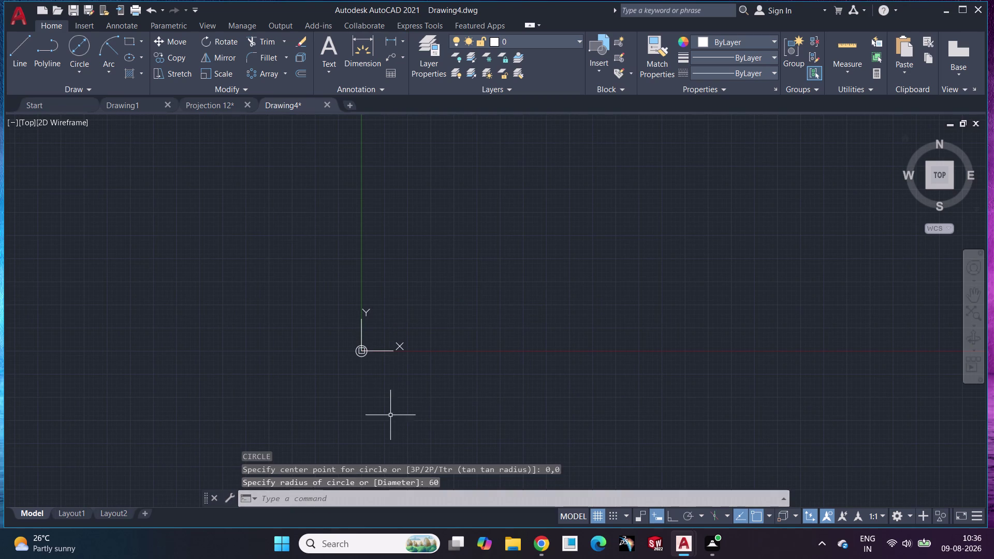
scroll(down, 3)
scroll(up, 3)
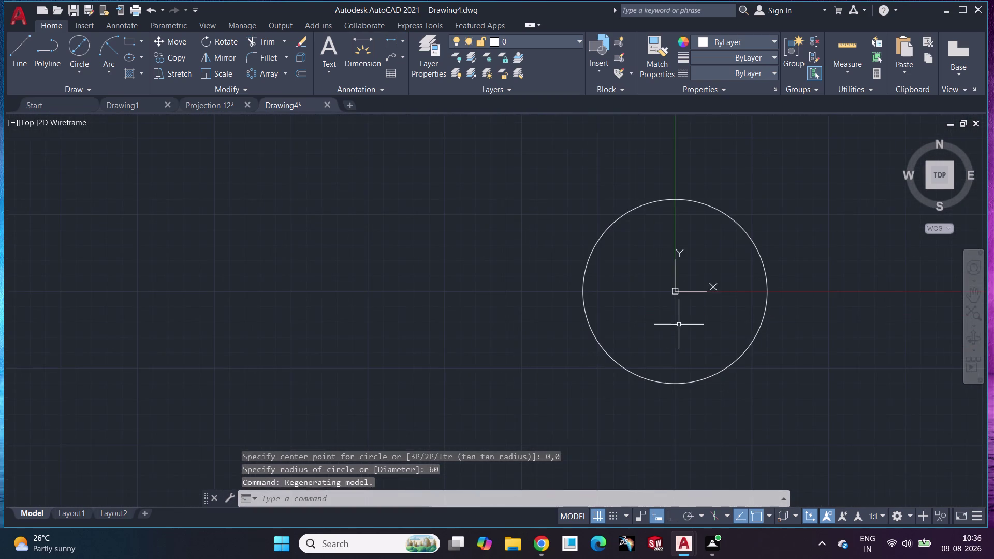
middle_drag(679, 325, 401, 335)
scroll(up, 3)
scroll(up, 3)
middle_drag(401, 336, 407, 367)
scroll(down, 3)
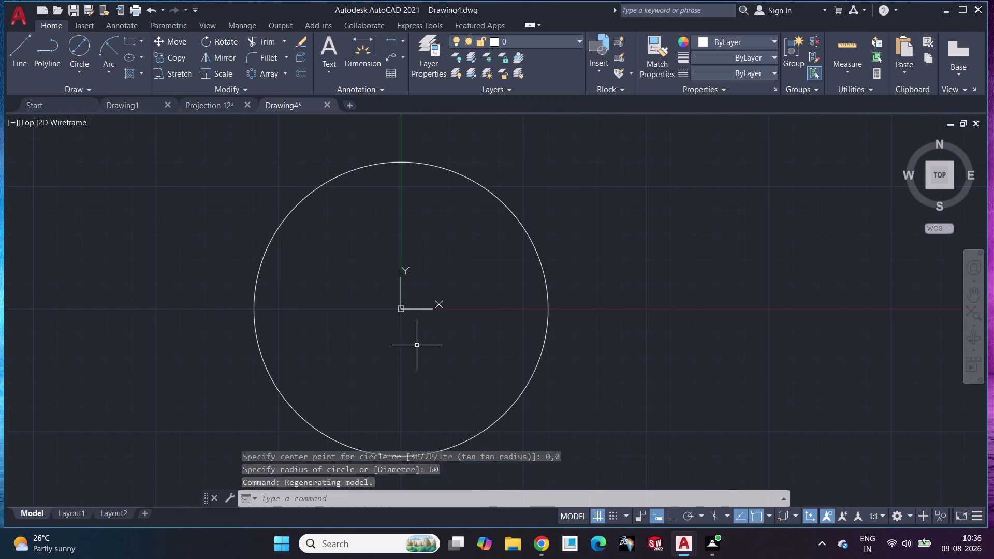
middle_drag(436, 354, 450, 345)
scroll(down, 3)
scroll(up, 3)
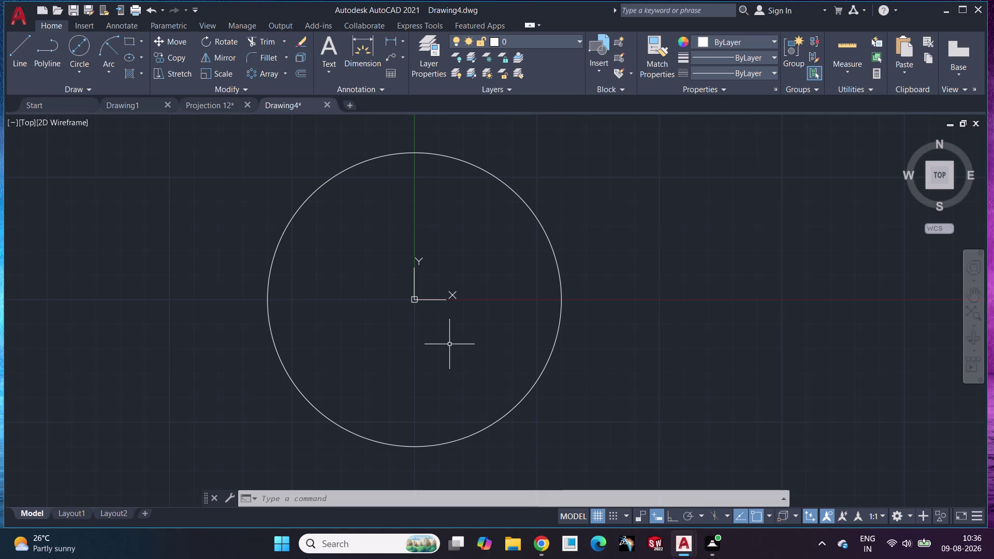
Draw a concentric inner circle of diameter 44 at 0,0.
click(79, 48)
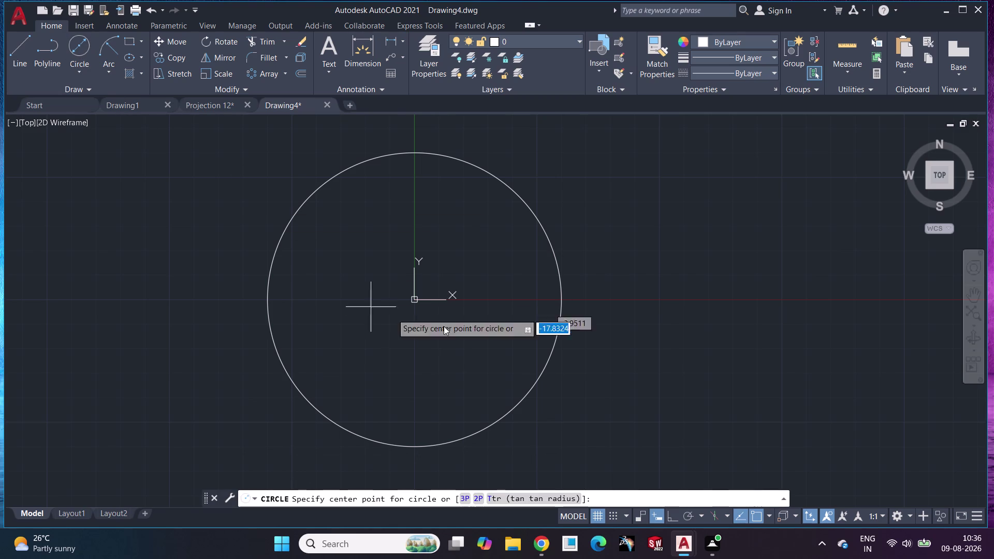
scroll(down, 3)
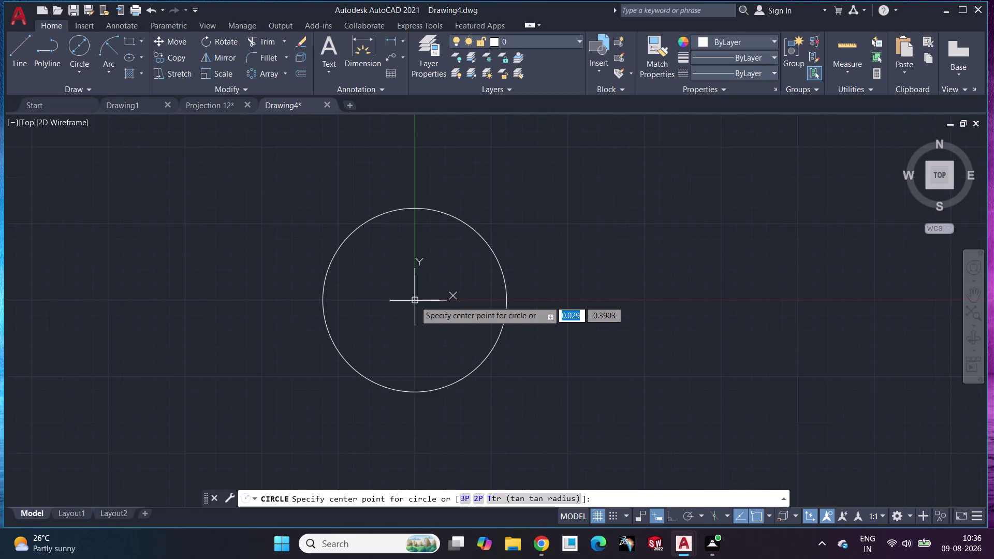
scroll(up, 3)
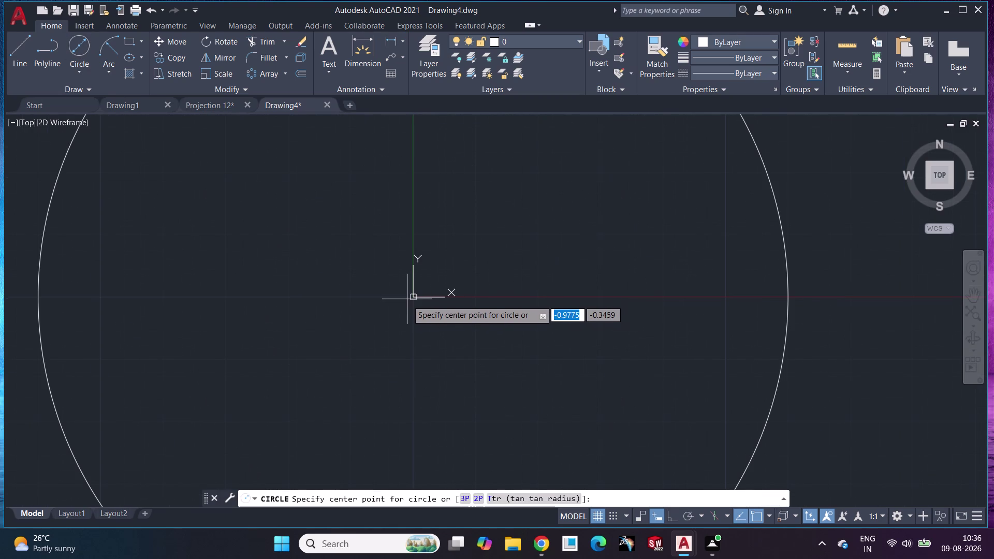
click(669, 518)
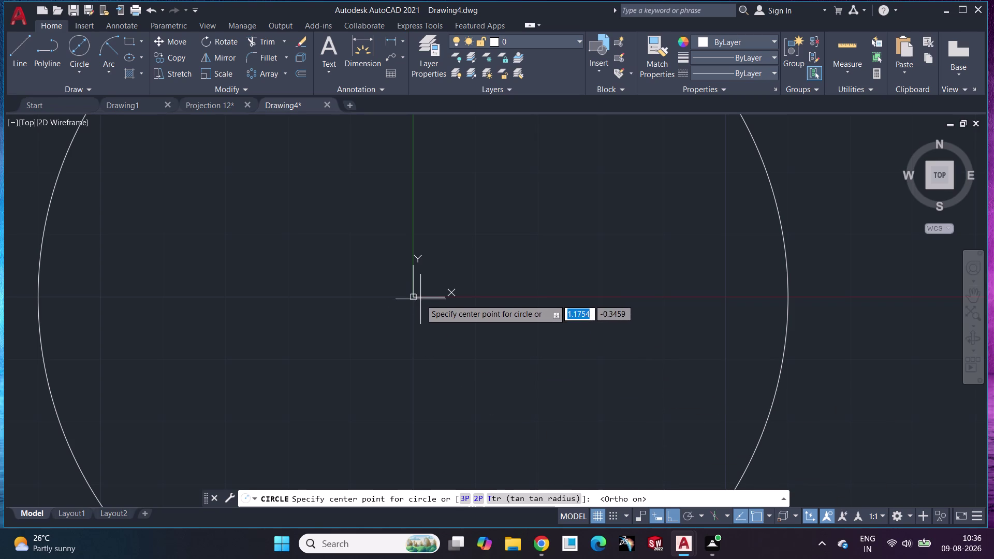
key(Escape)
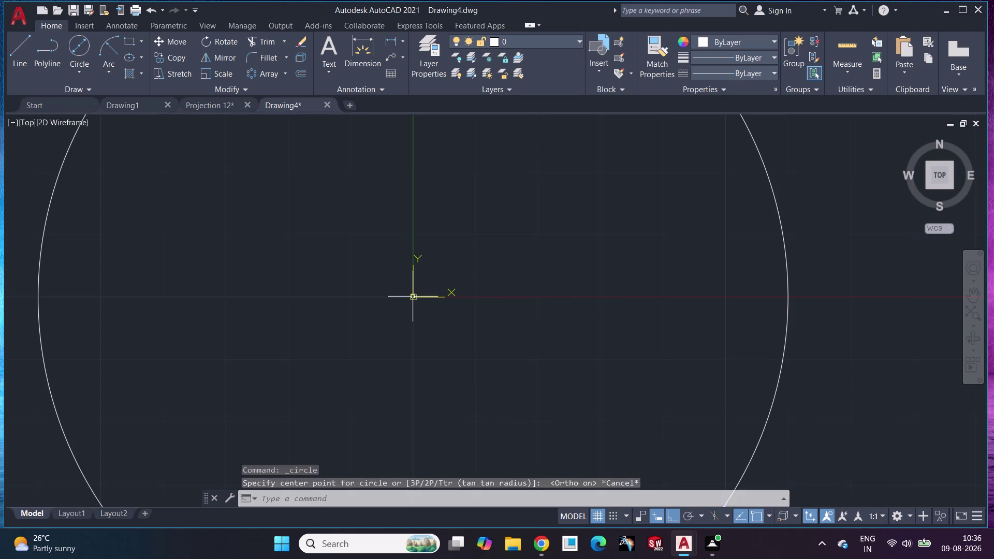
click(79, 50)
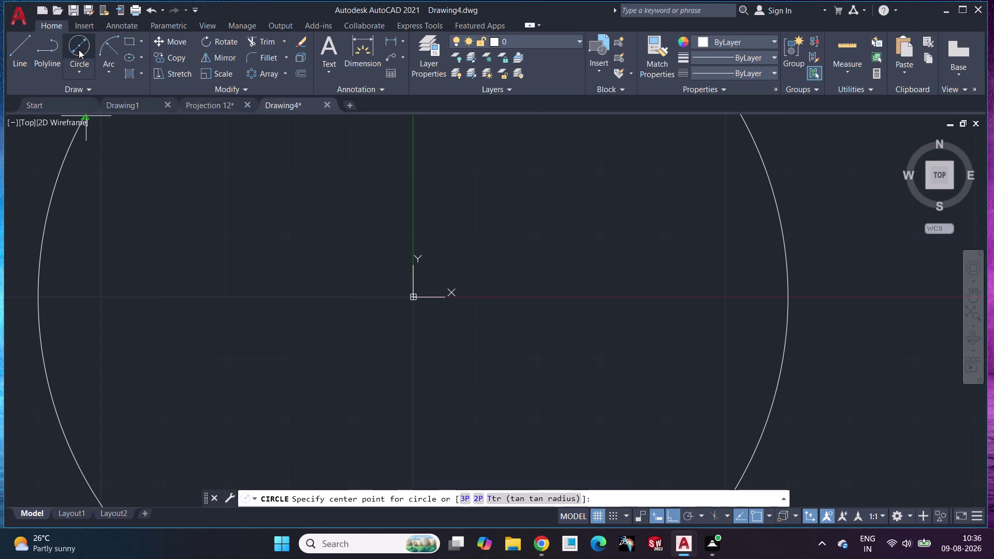
text(0,0)
key(Return)
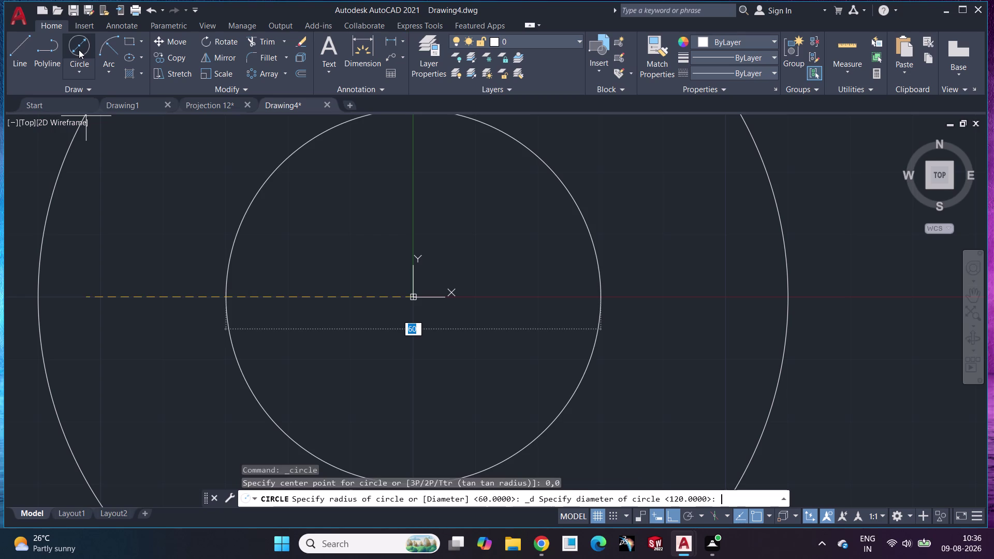
text(44)
key(Return)
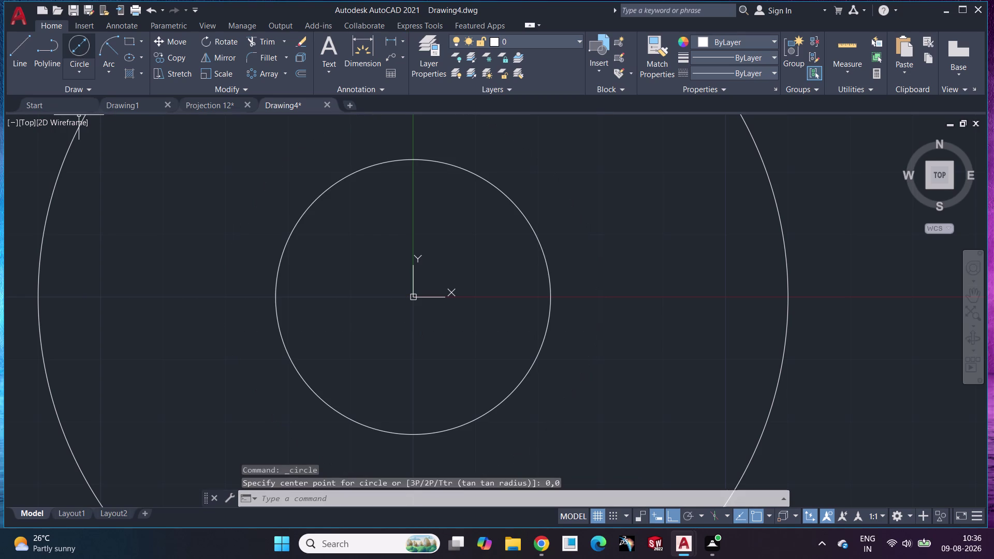
scroll(down, 3)
scroll(down, 3)
scroll(down, 3)
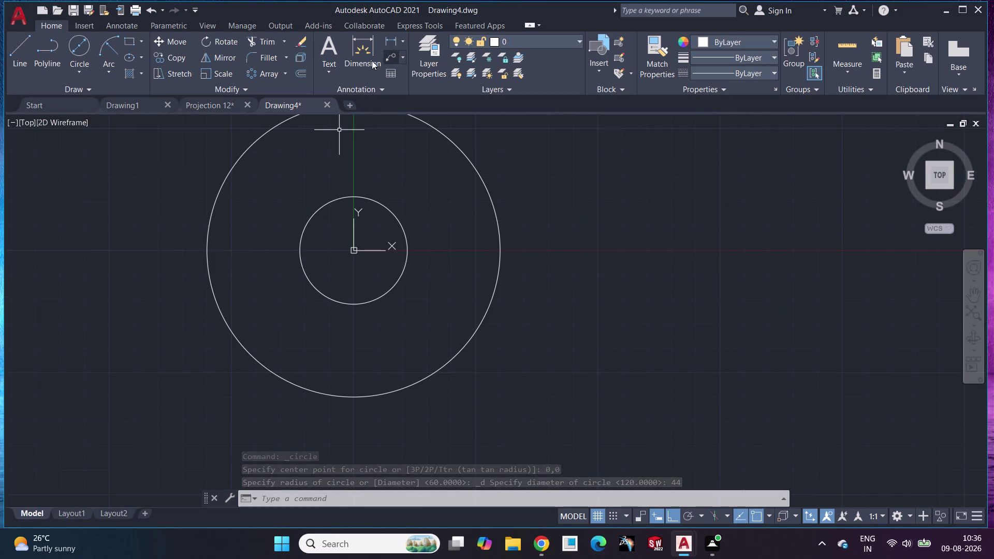
Start and cancel the dimension command twice.
click(366, 48)
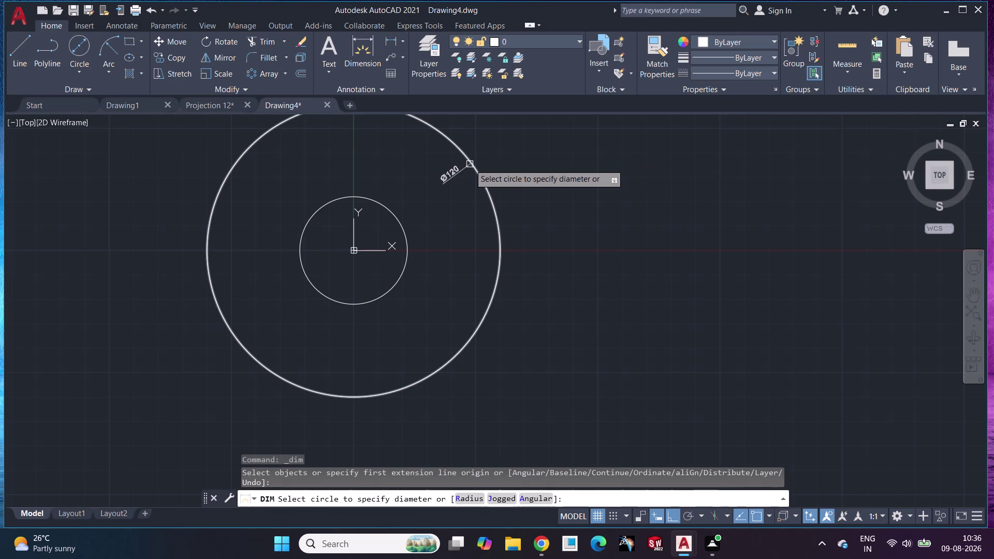
key(Escape)
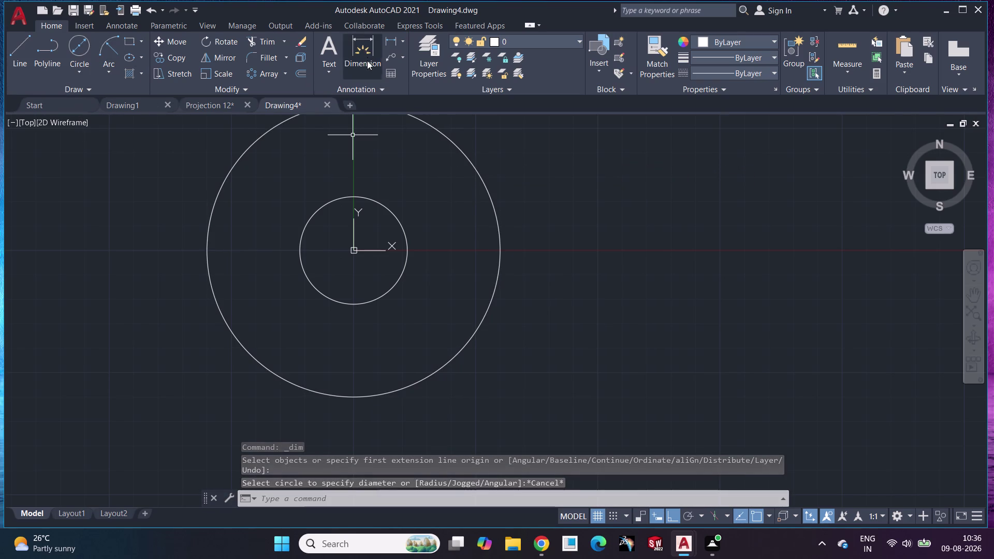
click(361, 48)
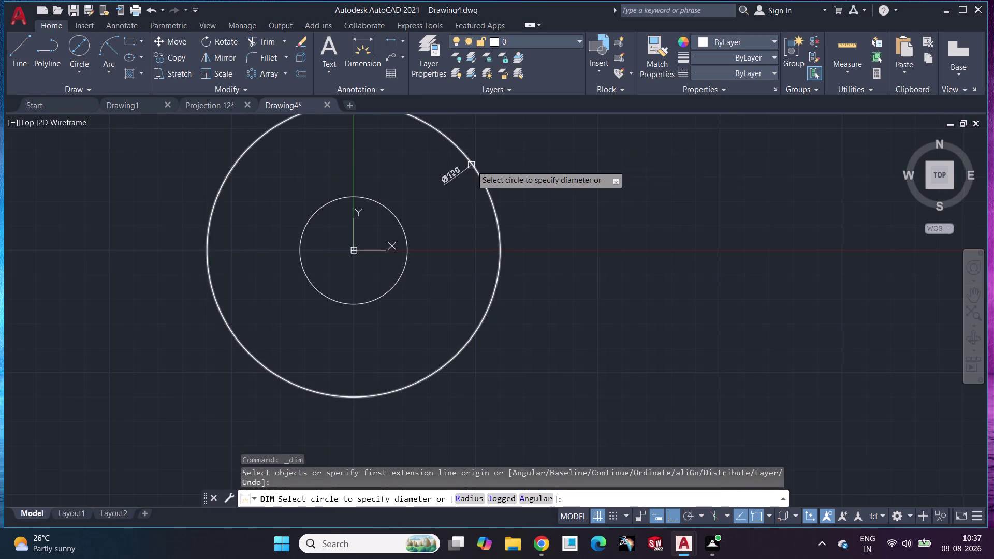
key(Escape)
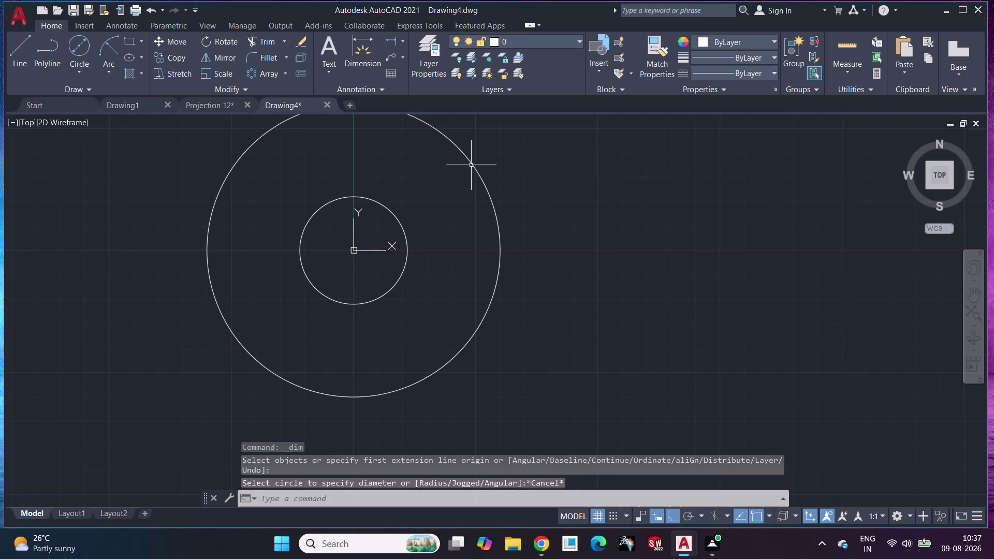
Select and delete both concentric circles.
click(481, 177)
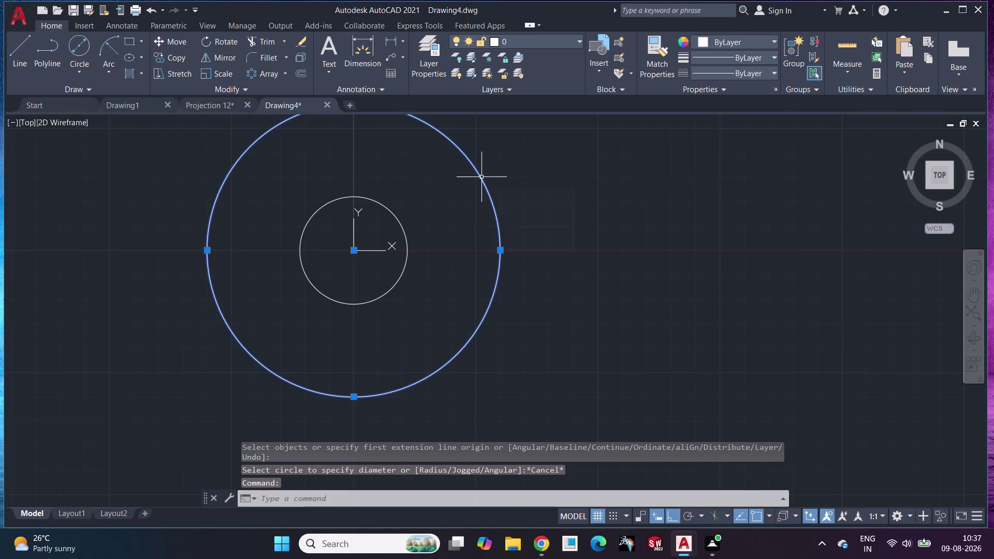
key(Delete)
click(403, 229)
key(Delete)
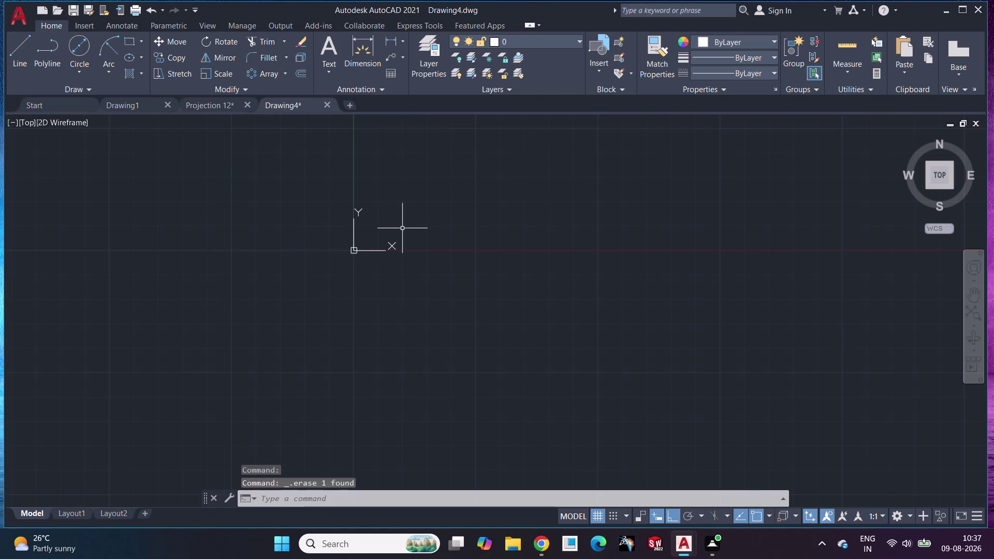
Draw a circle of radius 60 centred at 0,0.
click(72, 78)
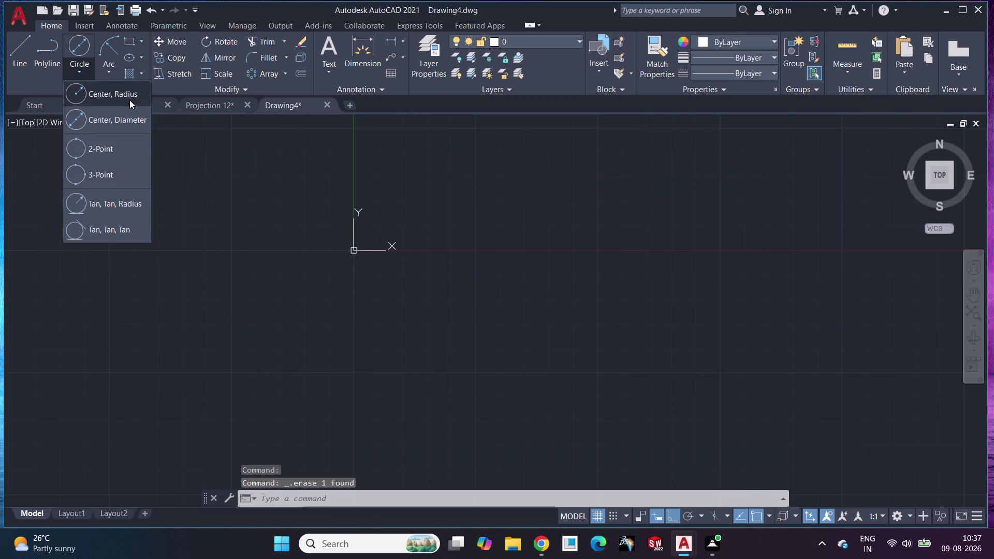
click(129, 100)
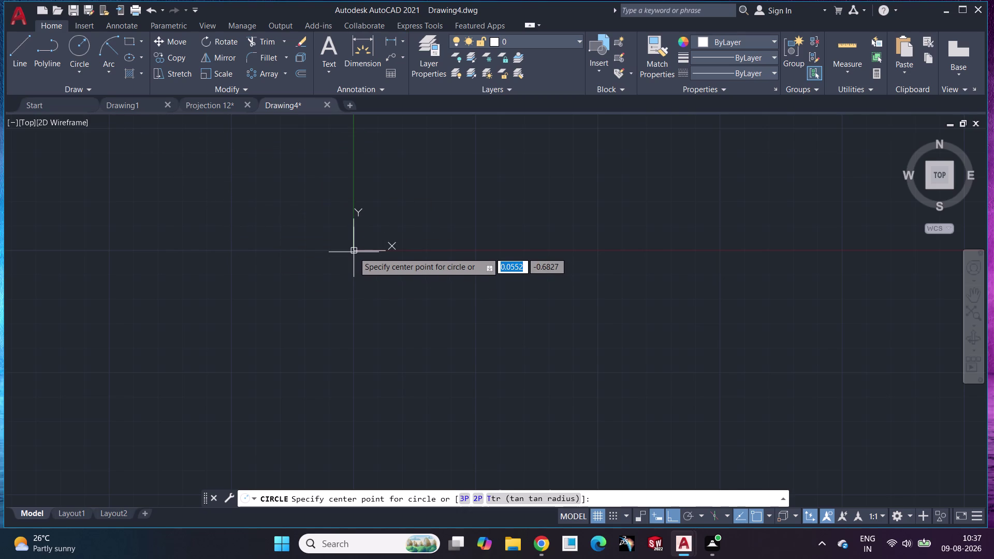
text(0,0)
key(Return)
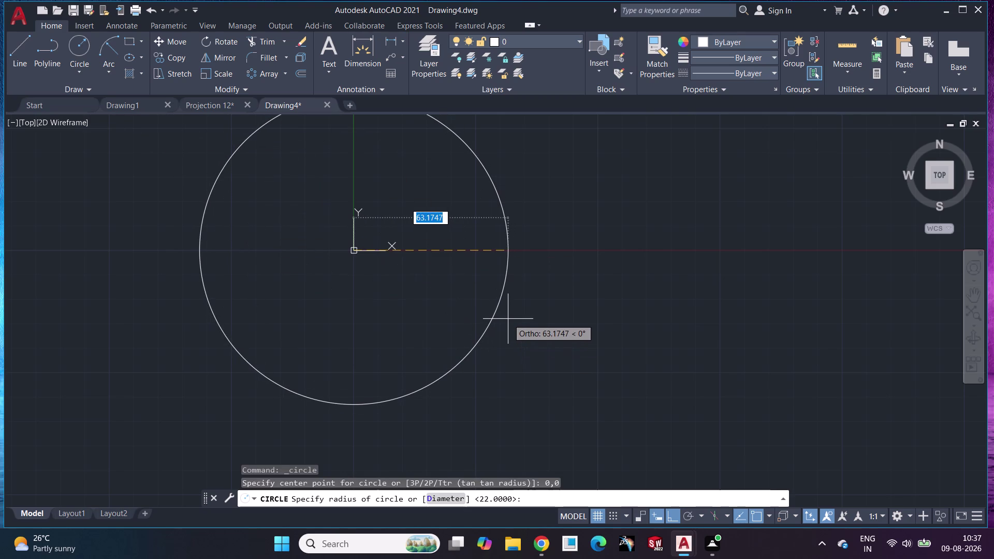
text(60)
key(Return)
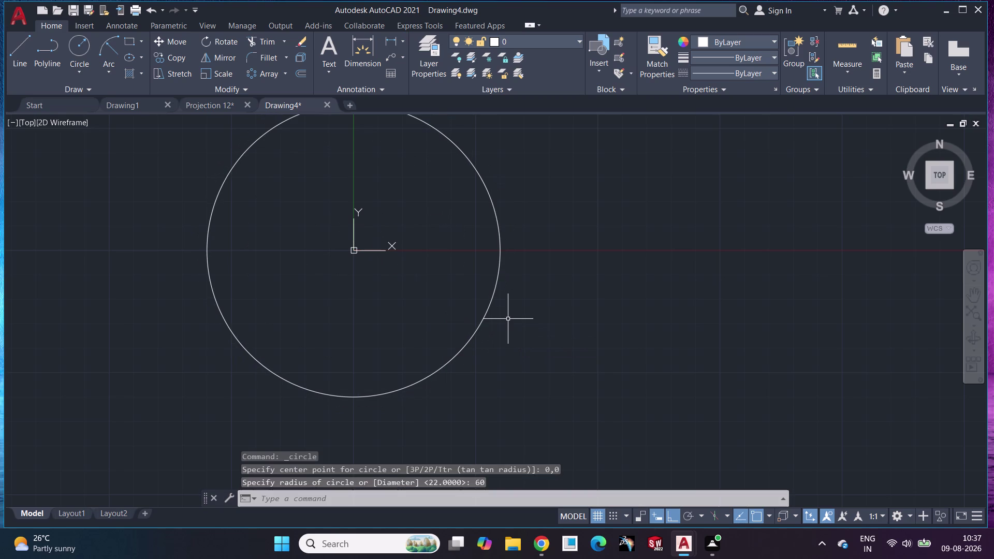
Select and erase the radius-60 circle.
click(355, 37)
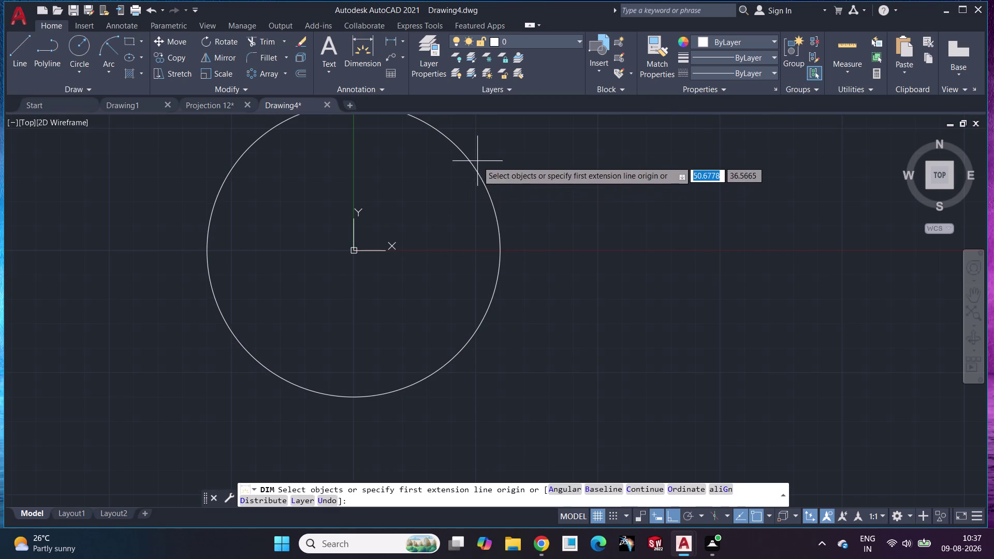
key(Escape)
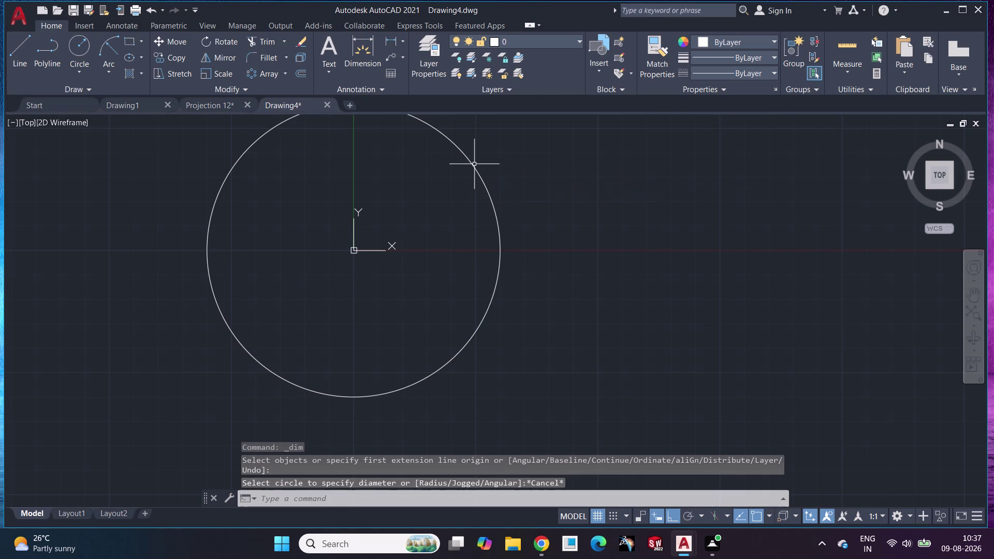
click(484, 166)
key(Escape)
click(482, 185)
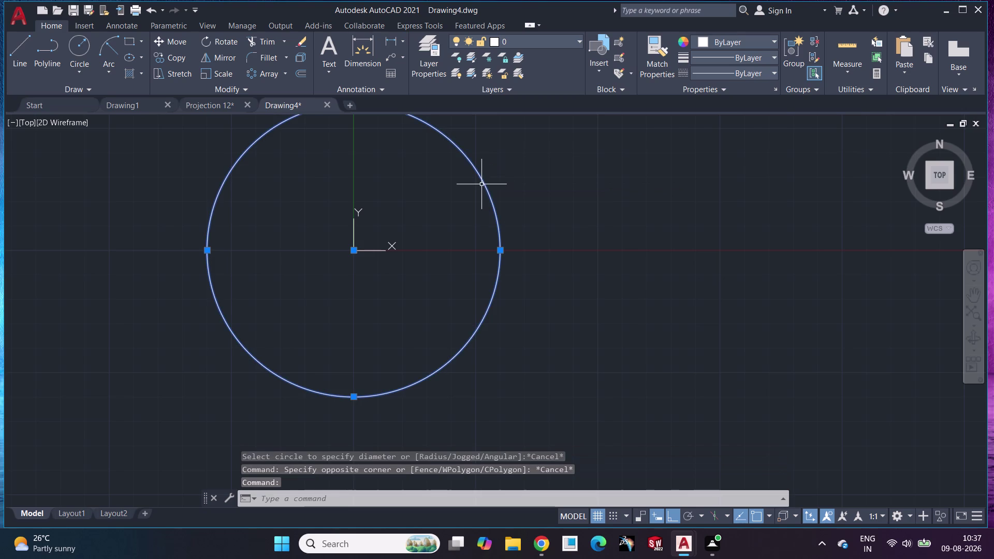
key(Delete)
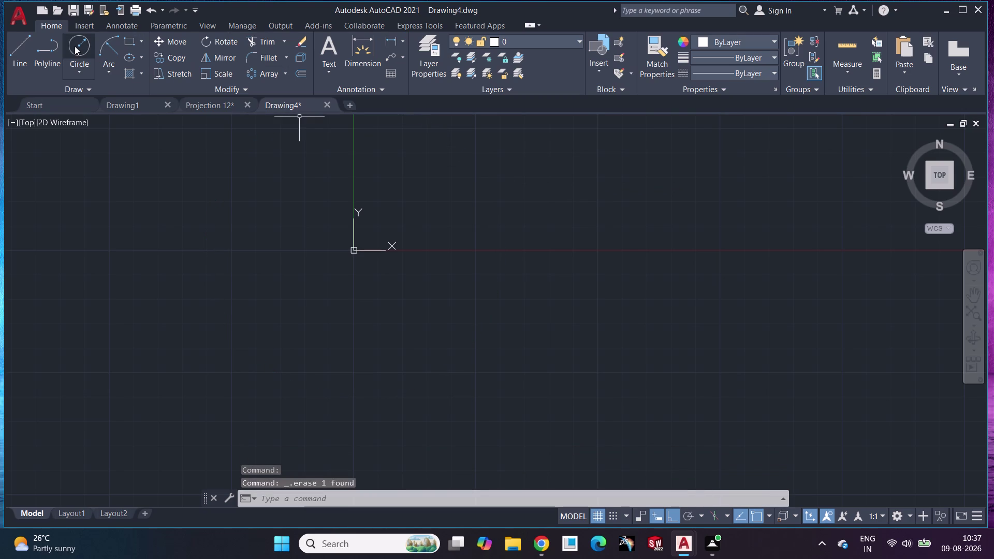
Draw a circle of radius 30 centred at 0,0.
click(73, 51)
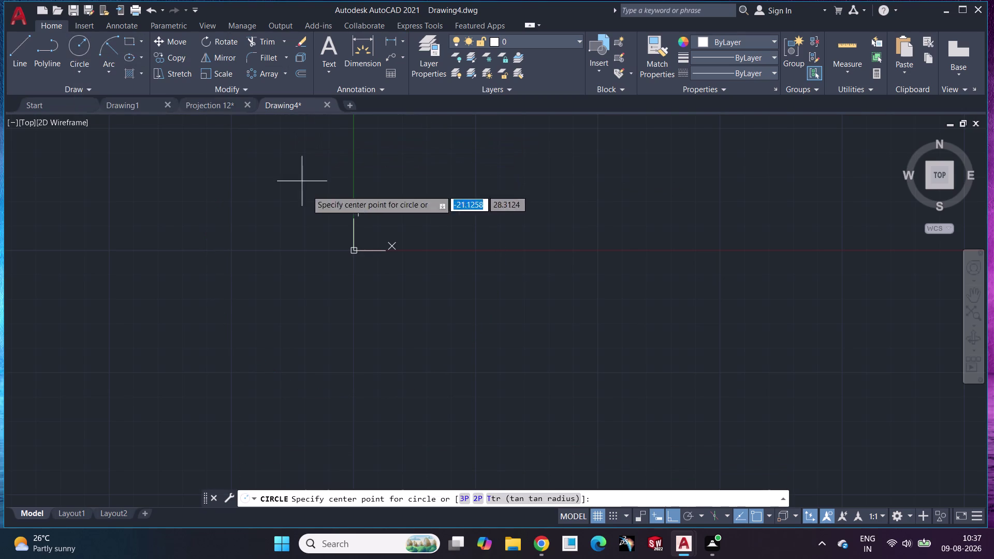
text(0,0)
key(Return)
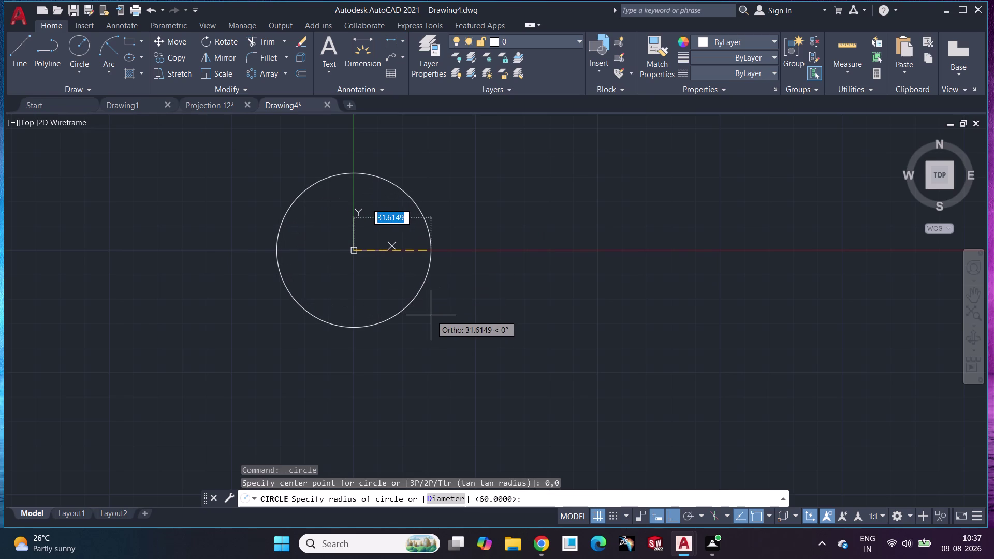
text(30)
key(Return)
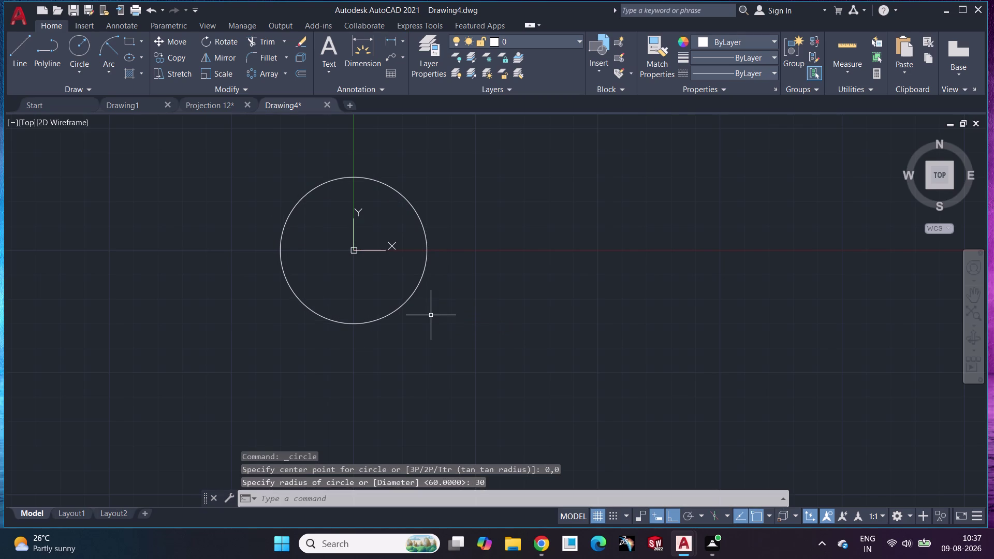
scroll(down, 3)
scroll(up, 3)
middle_drag(403, 272, 513, 330)
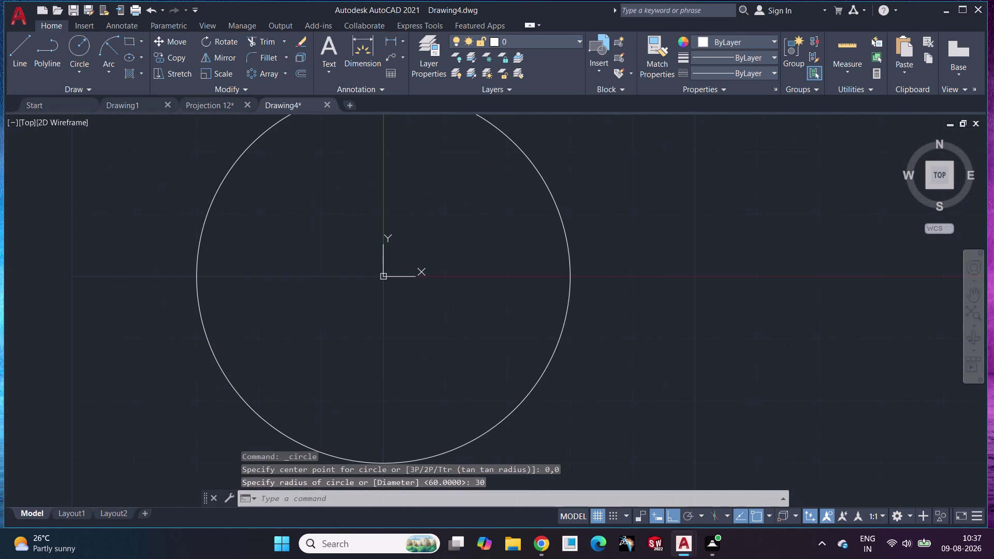
scroll(down, 3)
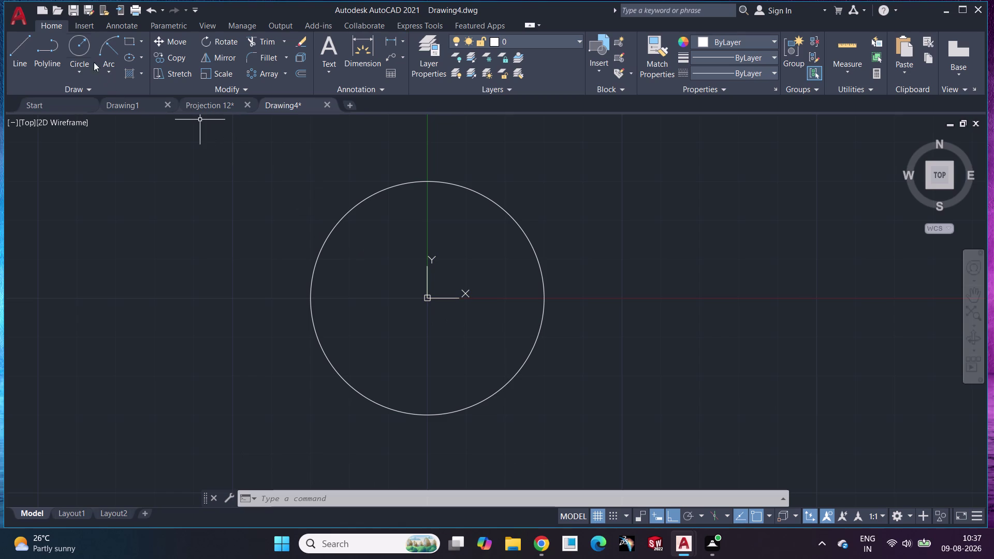
Draw a radius-44 circle at the origin, then undo it.
click(74, 59)
click(122, 97)
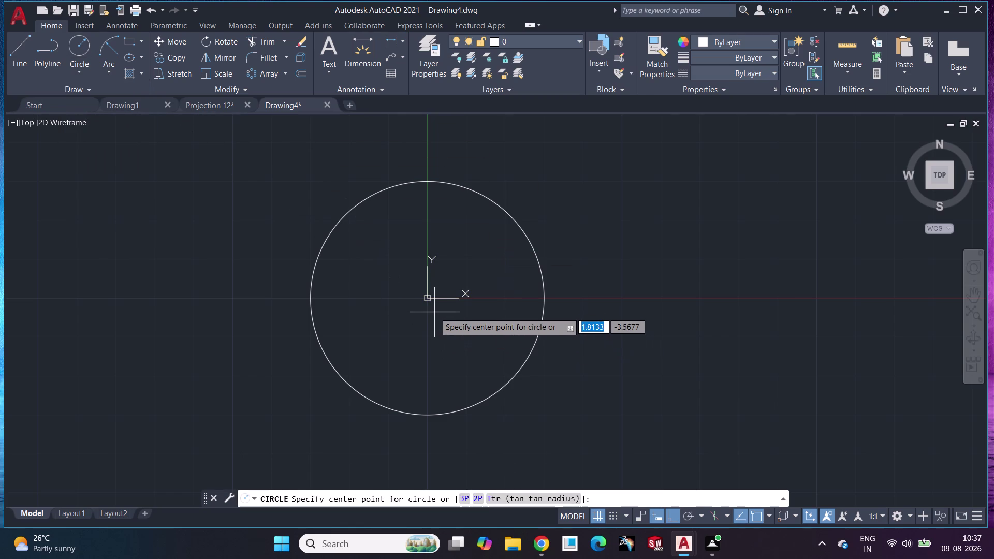
text(0,0)
key(Return)
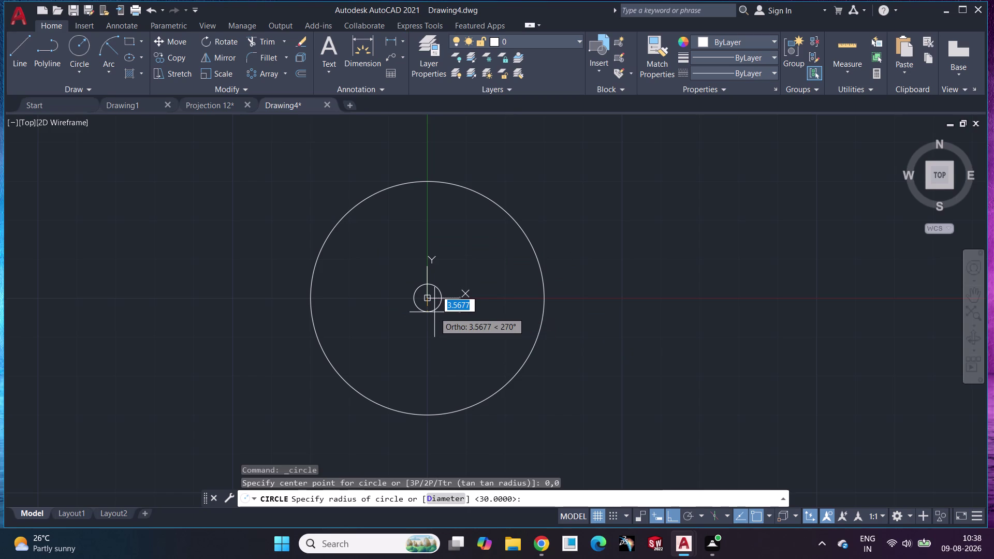
text(44)
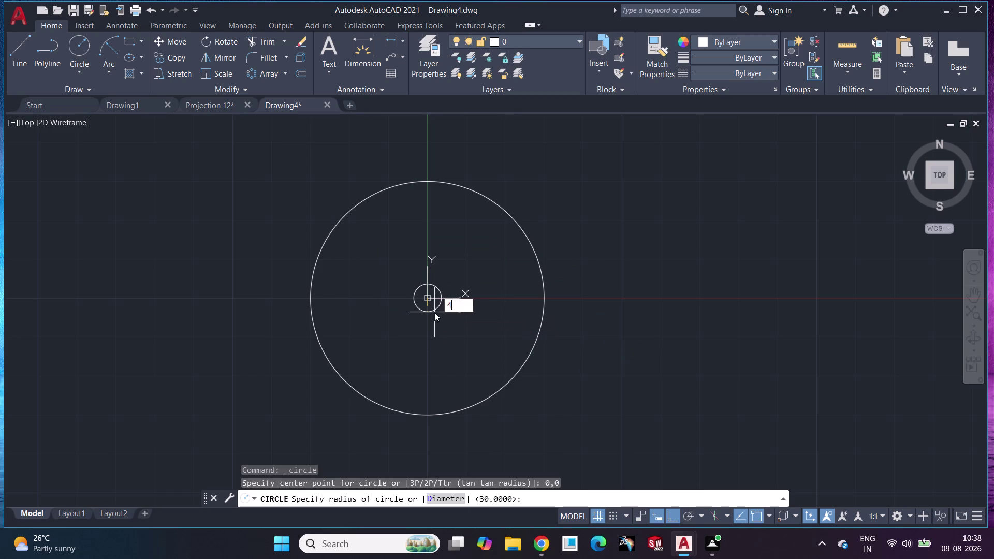
key(Return)
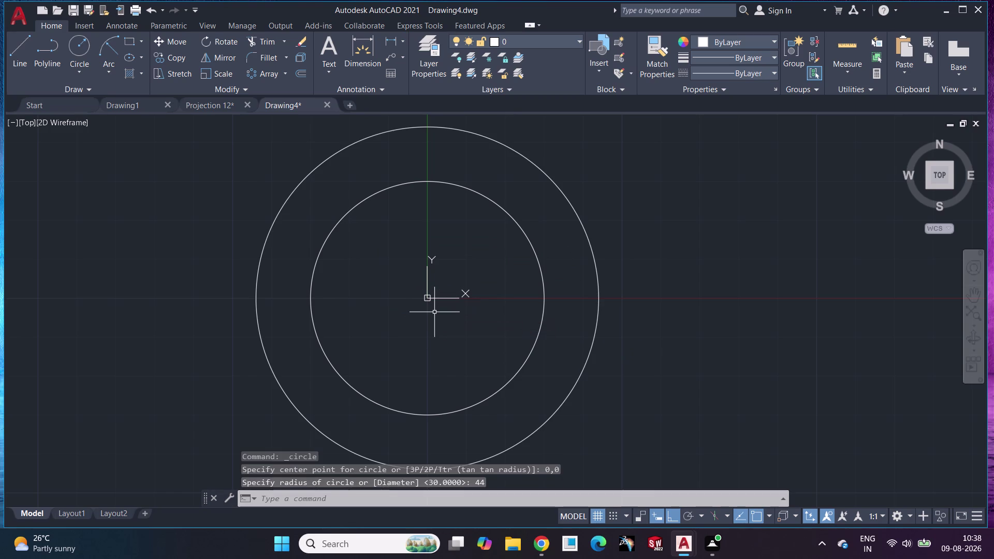
key(ctrl+z)
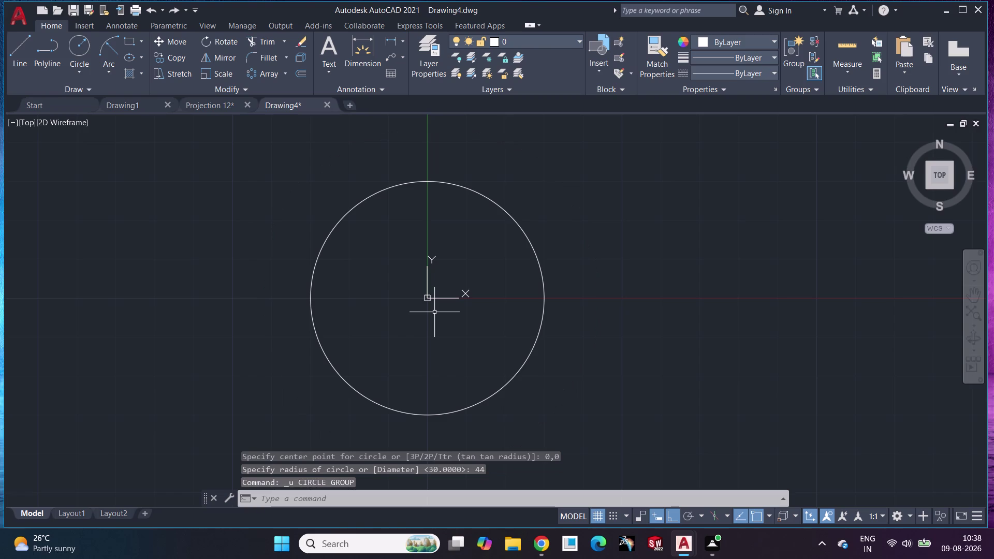
Draw a radius-22 circle at 0,0 using the C alias.
key(c)
key(Return)
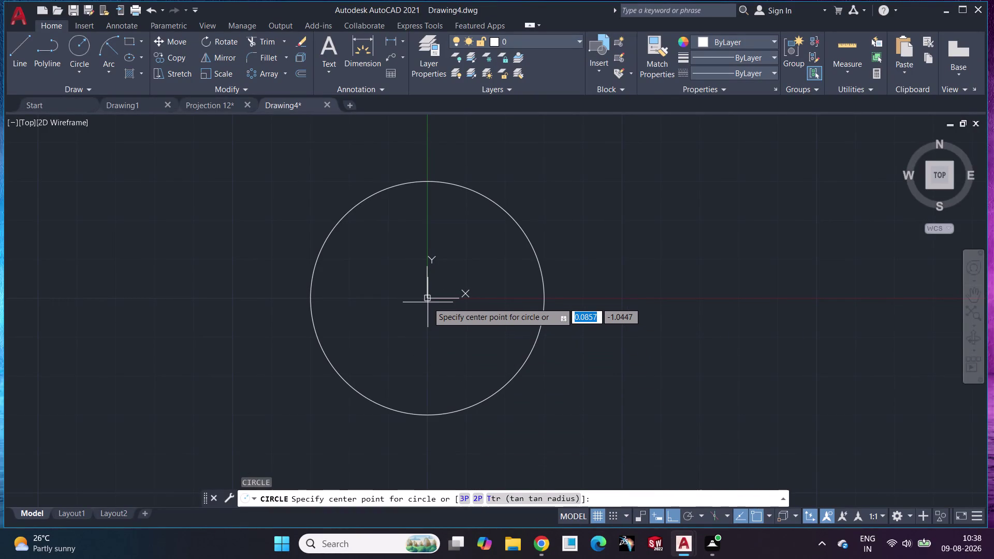
text(0)
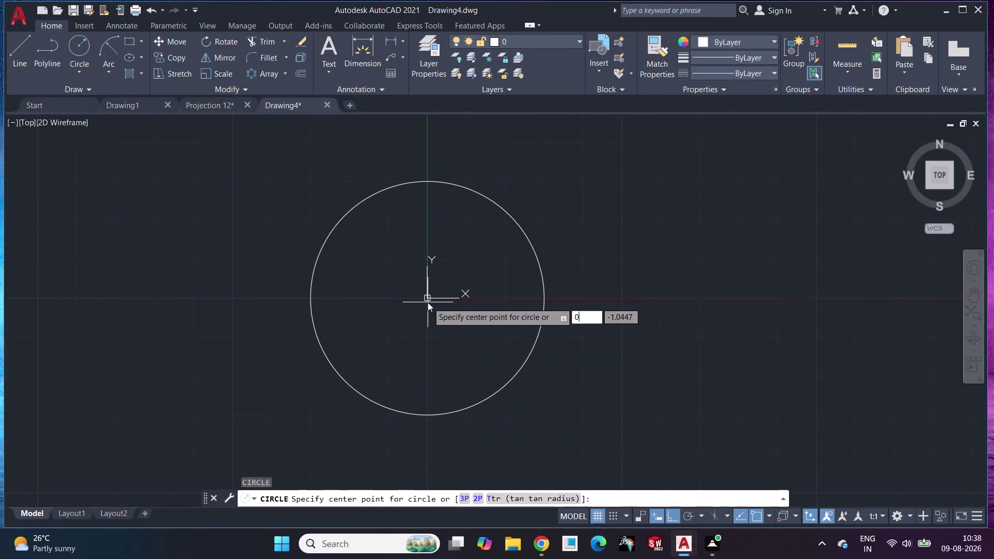
text(,0)
key(Return)
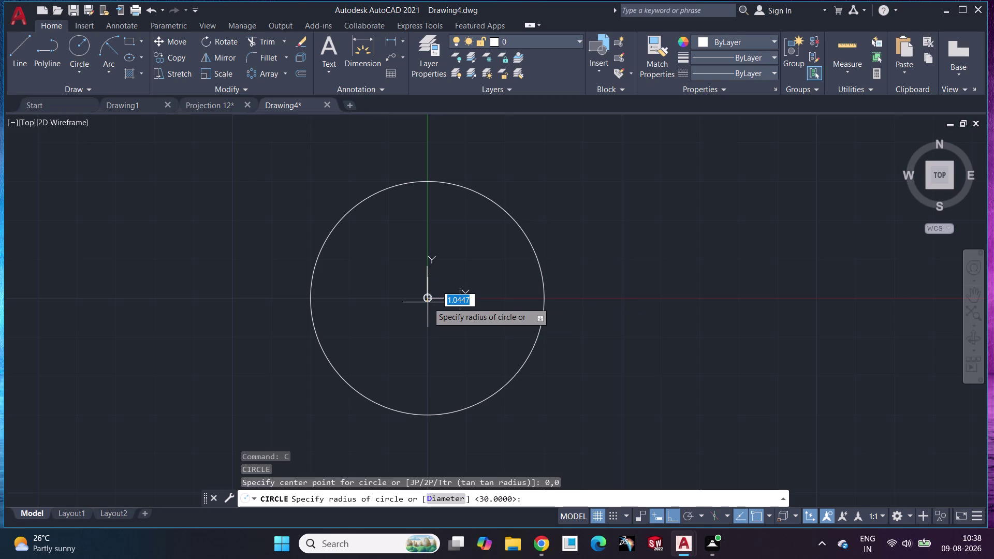
text(22)
key(Return)
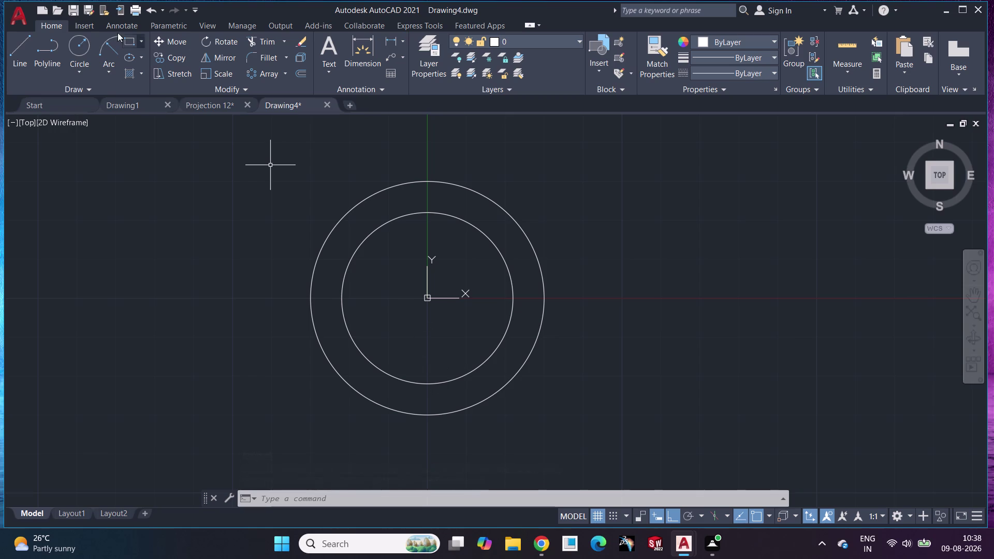
Add a radius-13 circle snapped to the origin centre.
click(78, 48)
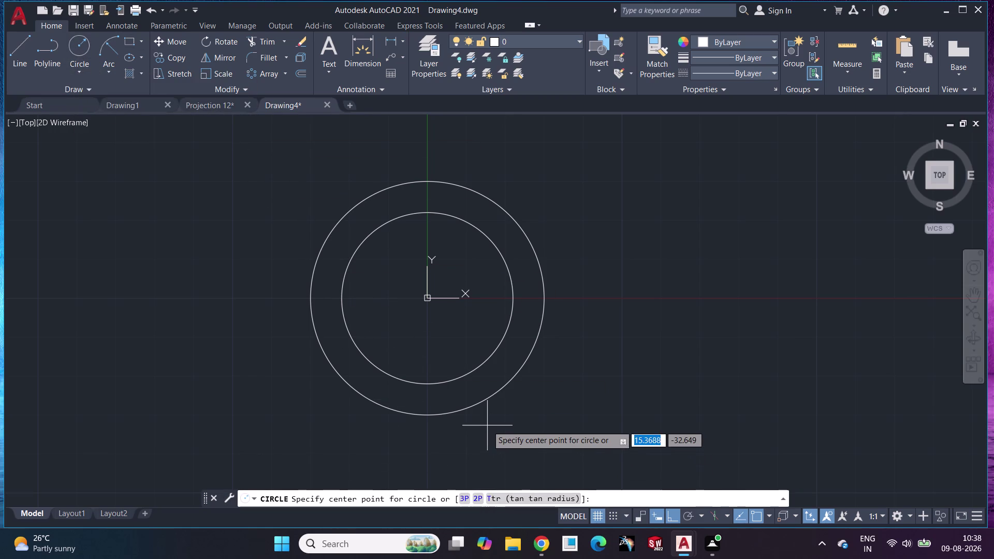
key(Return)
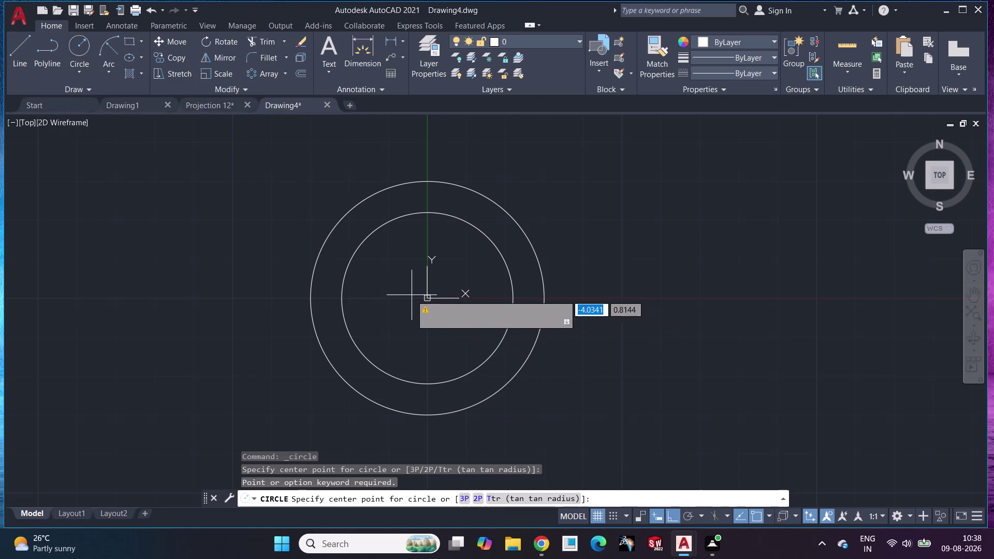
click(428, 298)
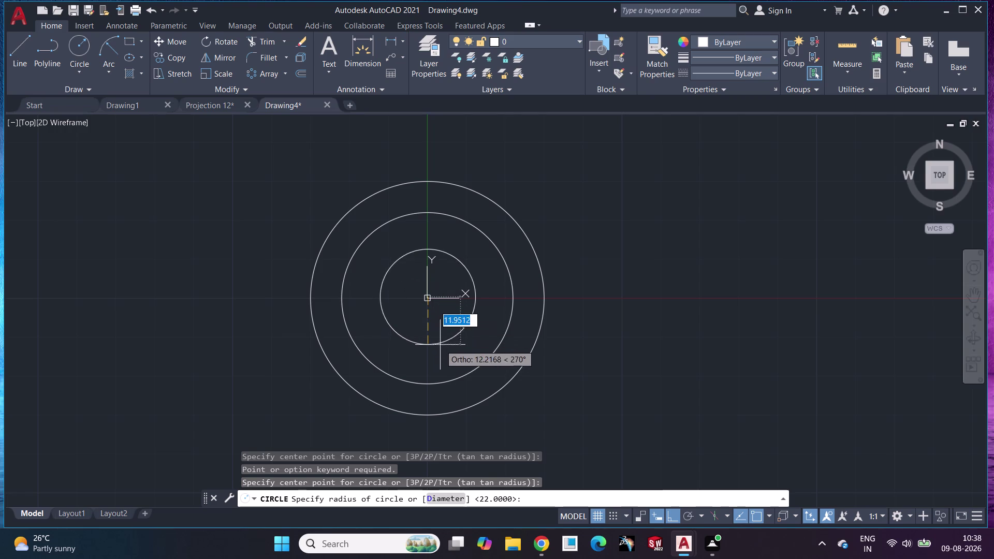
text(13)
key(Return)
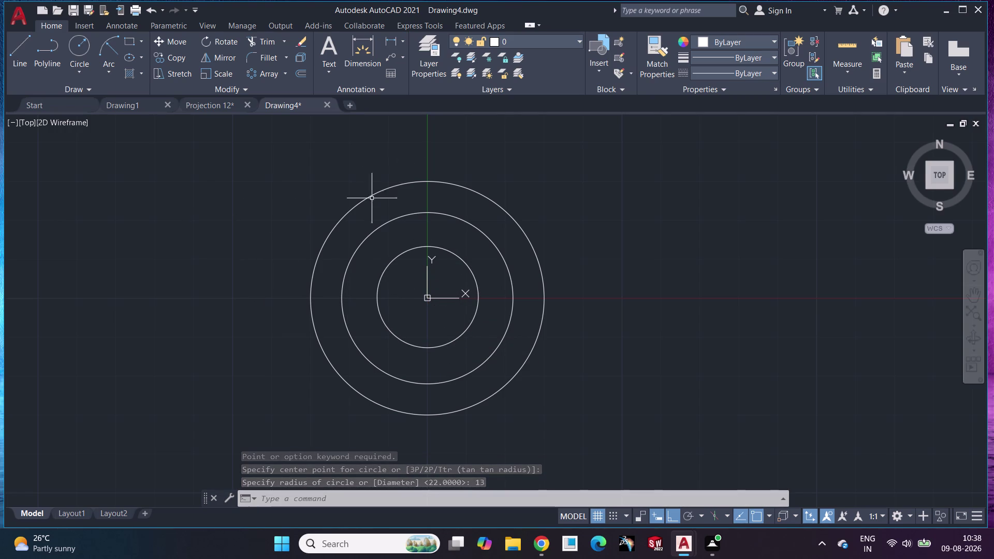
click(28, 43)
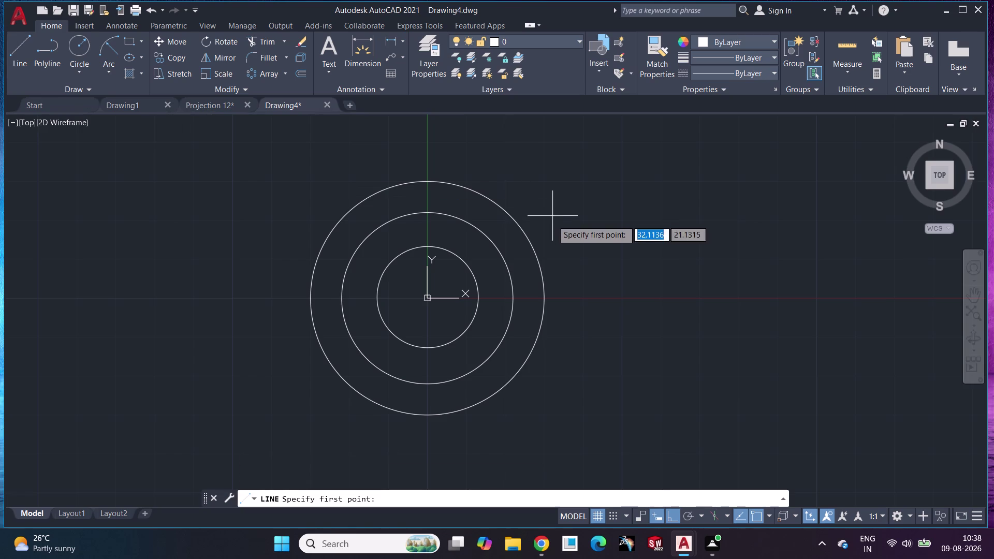
Frame the area above the circles and abandon a first vertical line attempt.
scroll(down, 3)
scroll(down, 3)
scroll(up, 3)
middle_drag(538, 228, 386, 277)
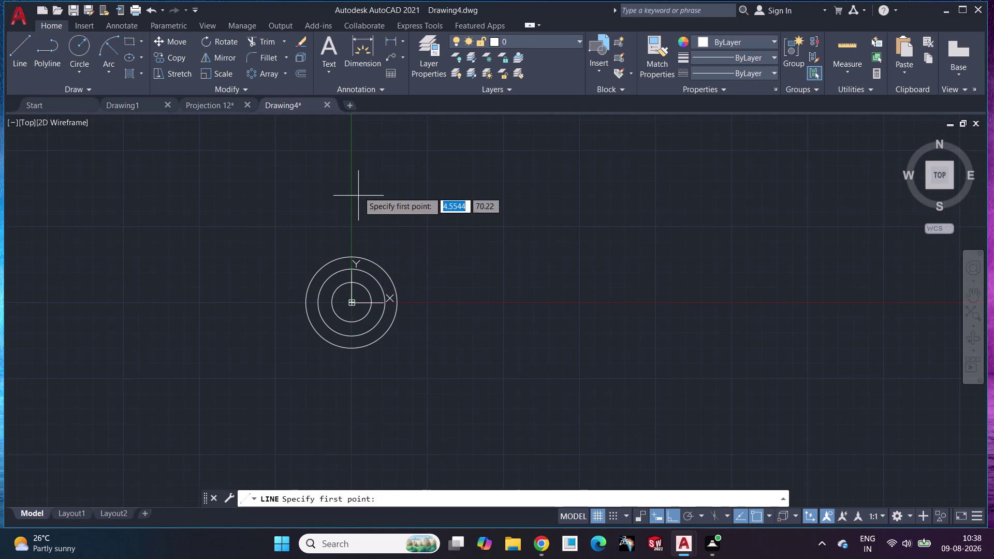
click(352, 129)
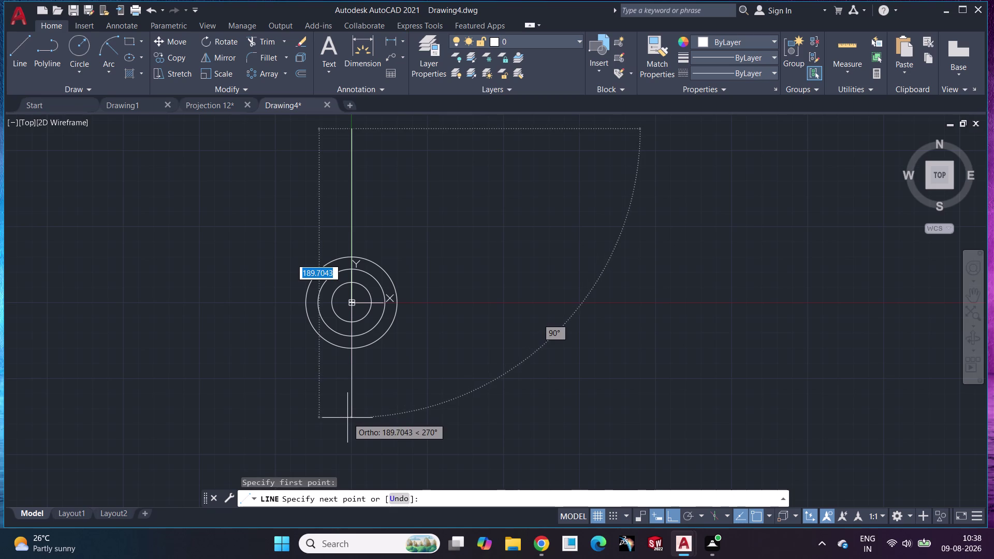
click(347, 418)
key(Escape)
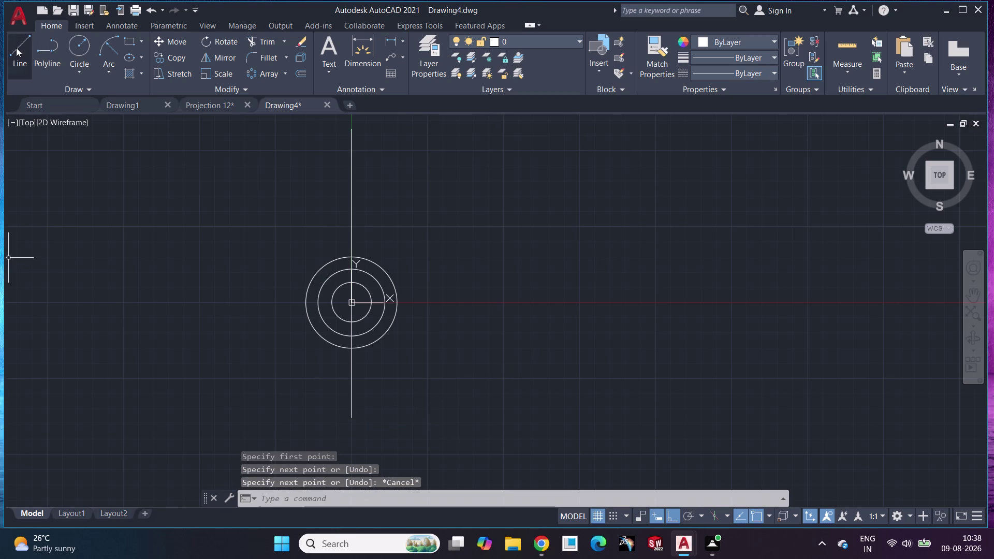
Draw a horizontal centre line from left to right across the circles.
click(16, 48)
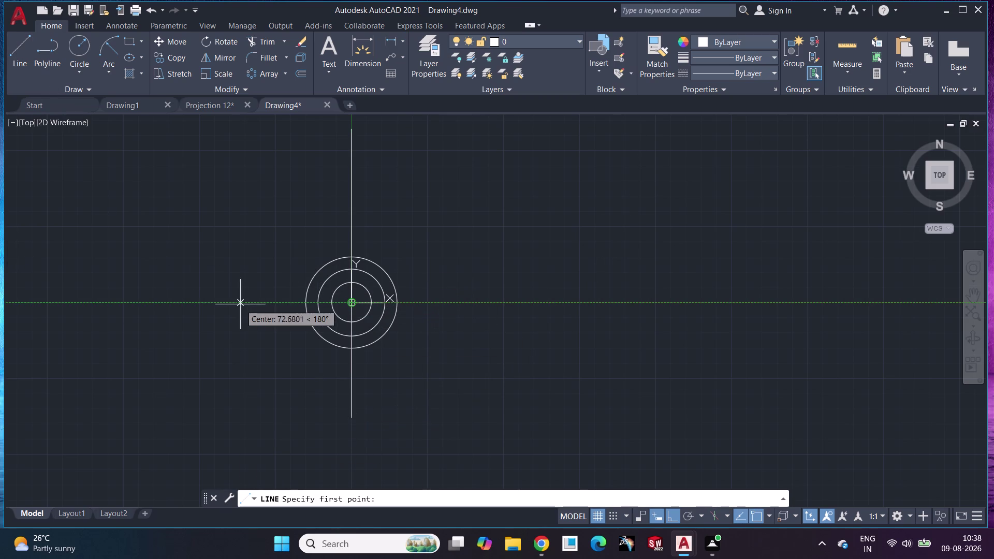
click(221, 302)
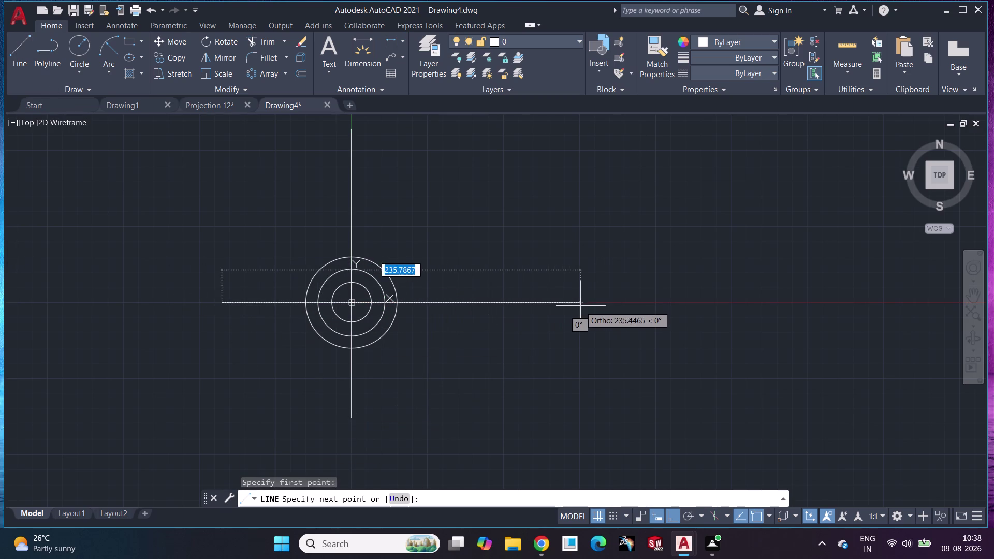
click(586, 303)
key(Escape)
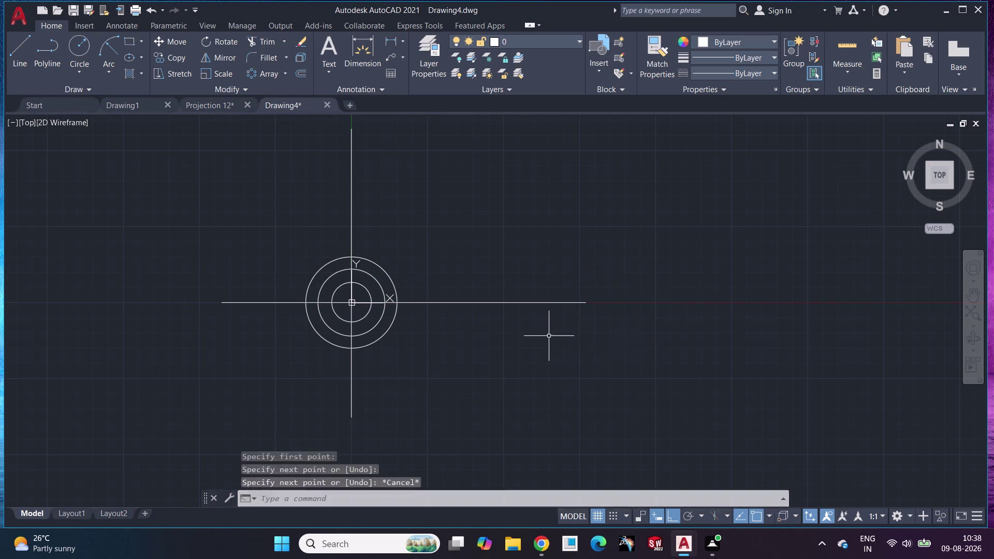
scroll(down, 3)
scroll(up, 3)
scroll(up, 3)
middle_click(416, 267)
middle_drag(412, 281, 501, 270)
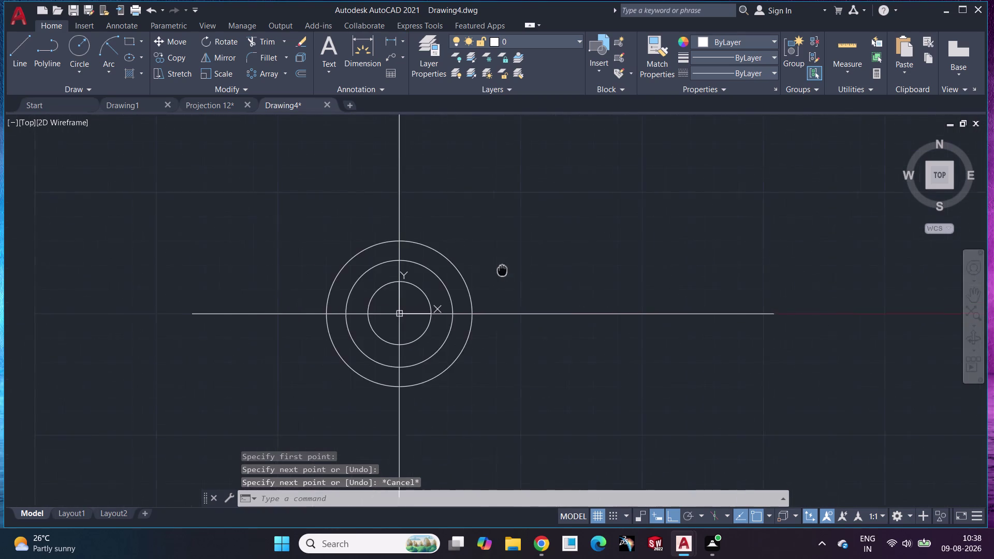
middle_drag(501, 271, 503, 271)
scroll(up, 3)
scroll(up, 3)
middle_drag(501, 275, 643, 225)
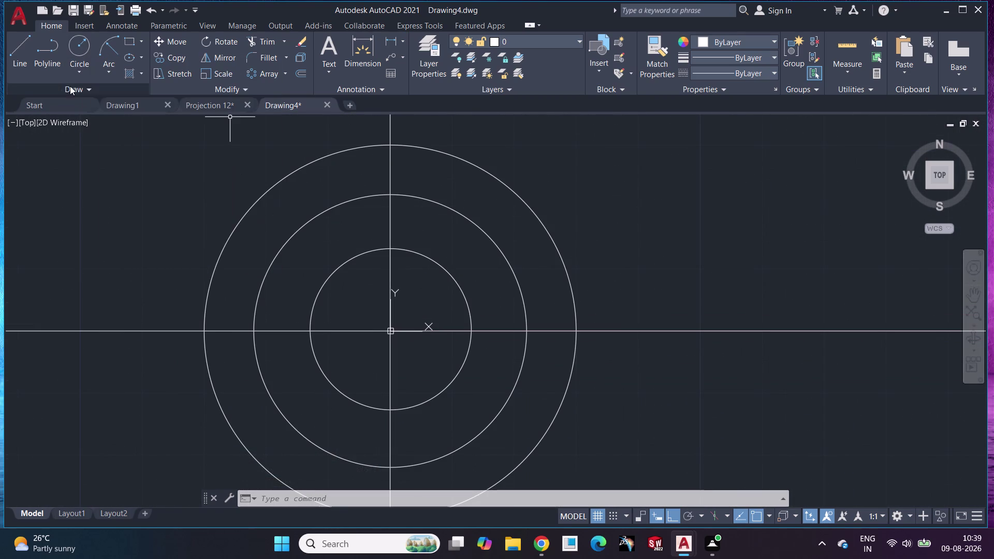
Draw a radius-5 circle at the top of the radius-22 circle.
click(75, 50)
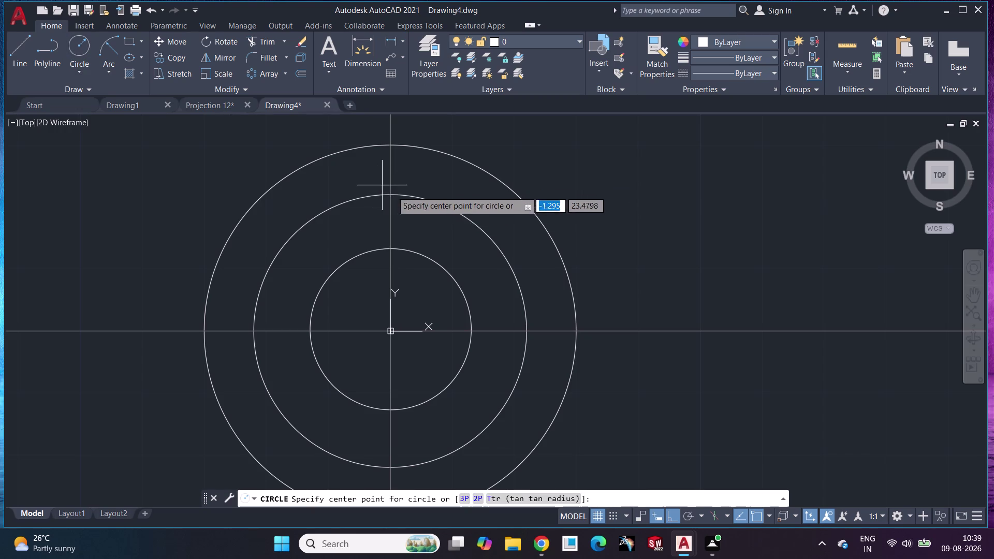
click(390, 196)
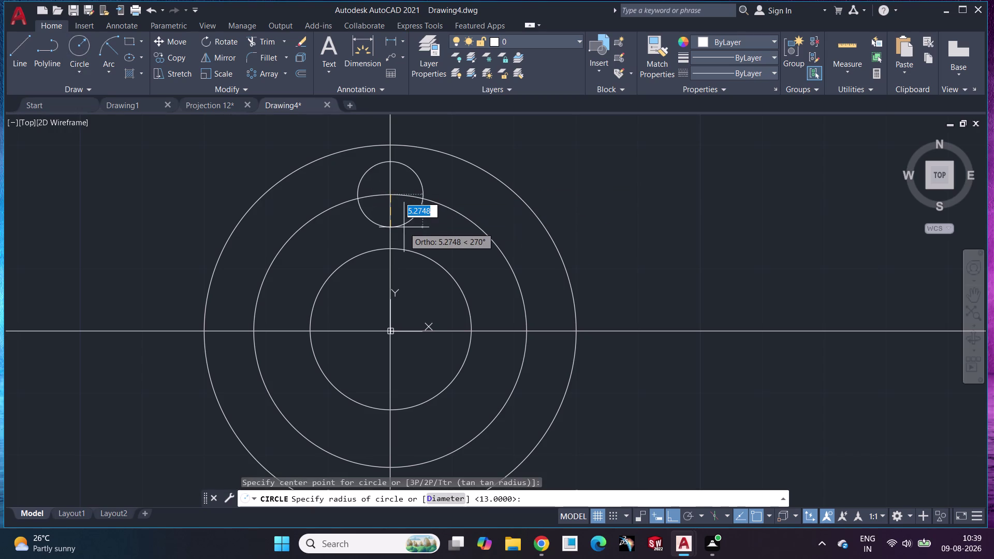
key(5)
key(Return)
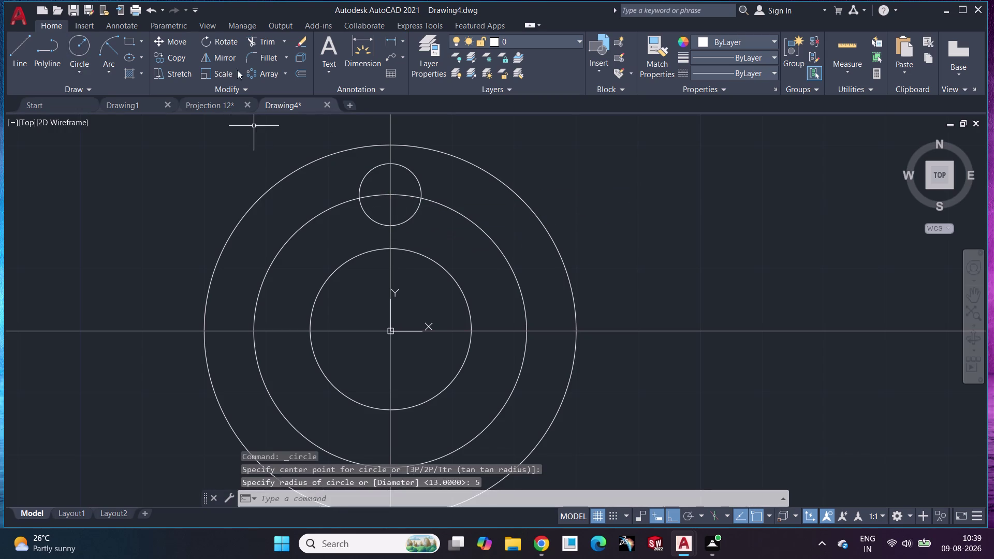
Polar-array the small circle into 6 items around the circles' centre.
click(260, 71)
click(420, 190)
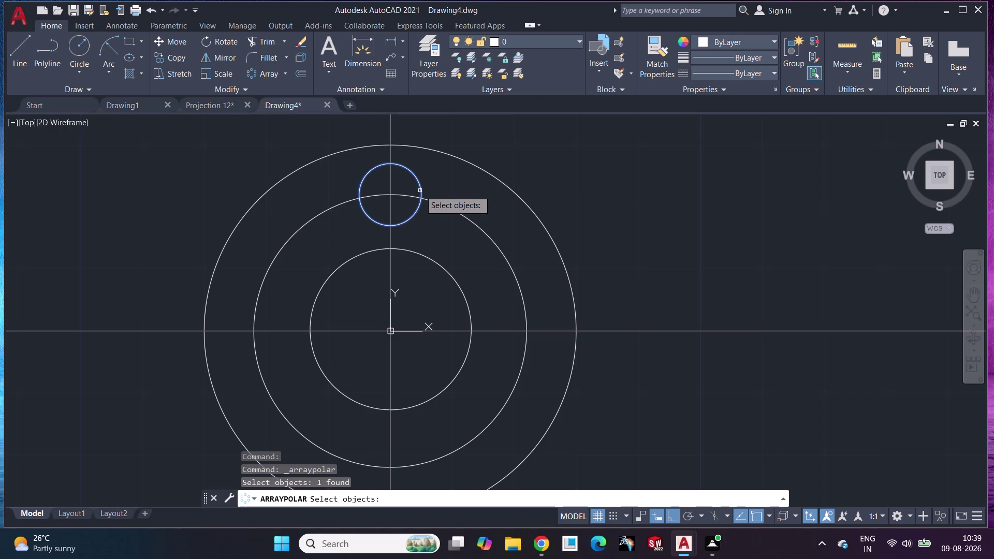
key(Return)
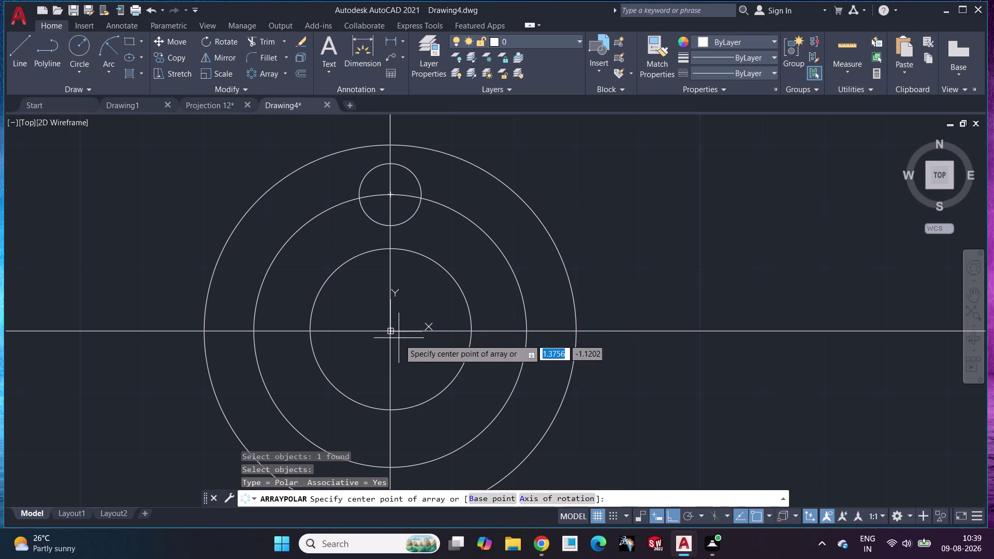
click(390, 332)
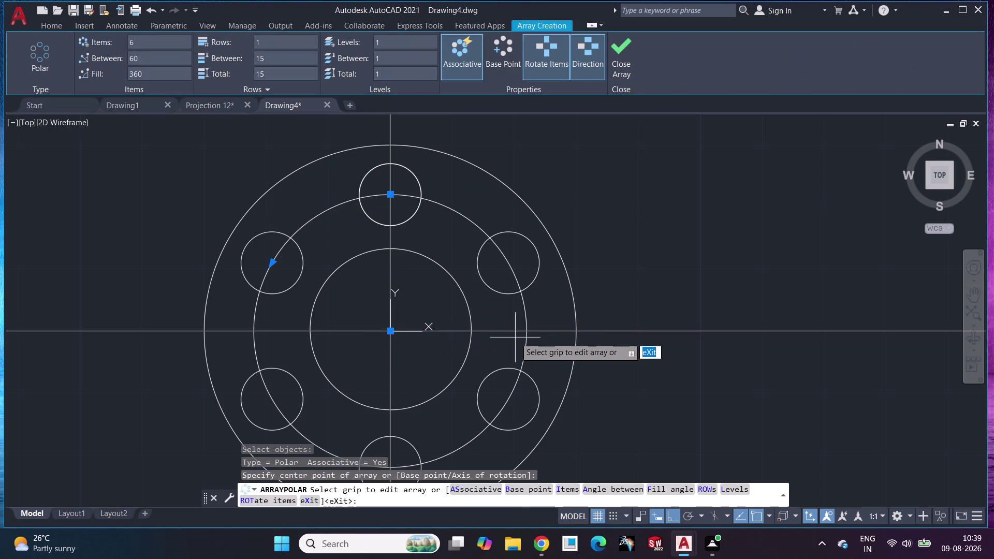
click(630, 61)
scroll(down, 3)
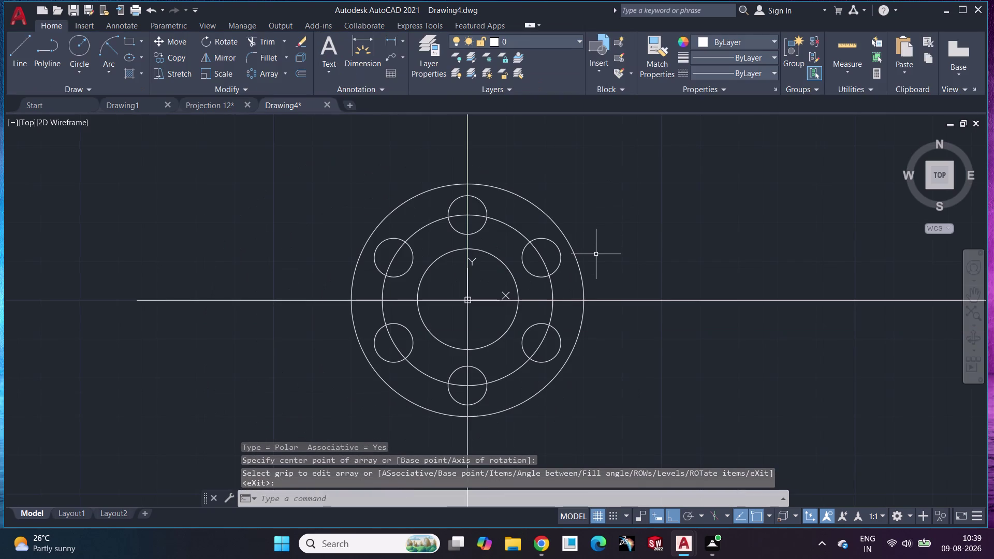
middle_drag(598, 256, 492, 227)
scroll(down, 3)
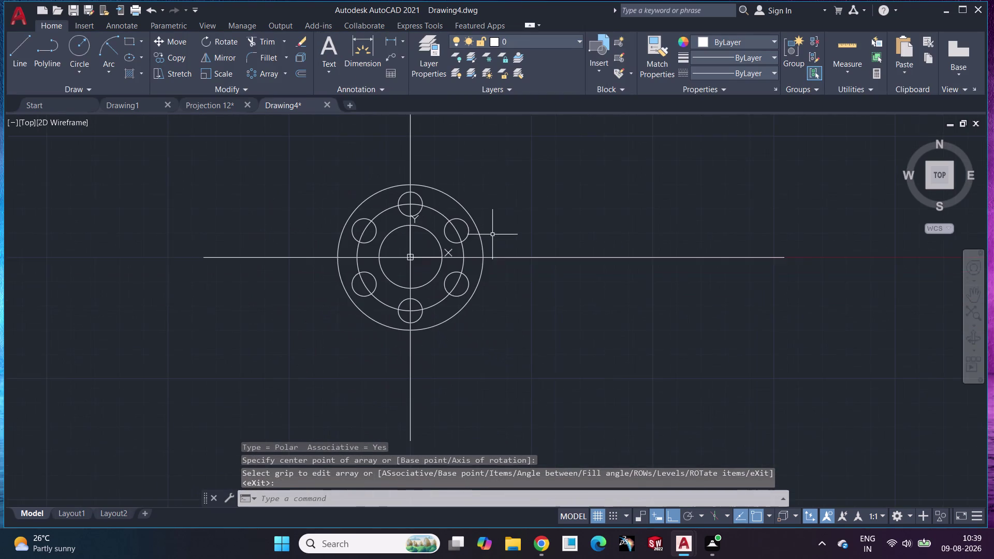
scroll(down, 3)
middle_drag(500, 243, 502, 333)
scroll(up, 3)
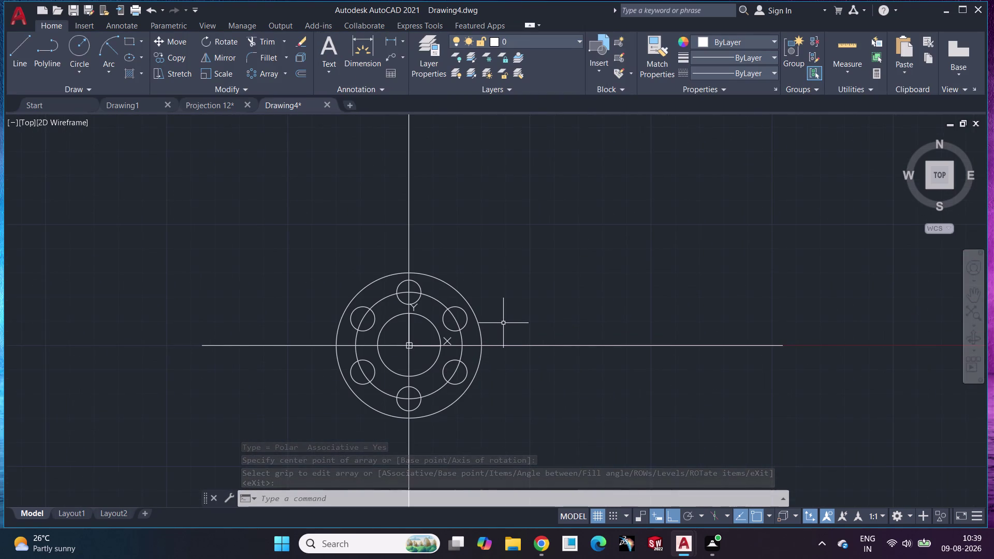
middle_drag(494, 248, 528, 365)
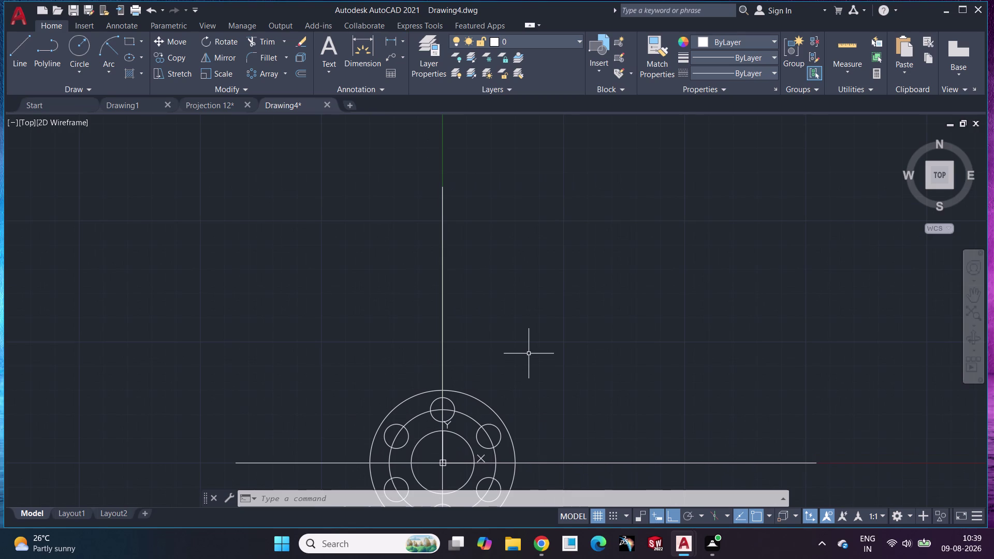
Replace the vertical centre line with a line 90 up from centre, then 42 left.
click(443, 295)
key(Delete)
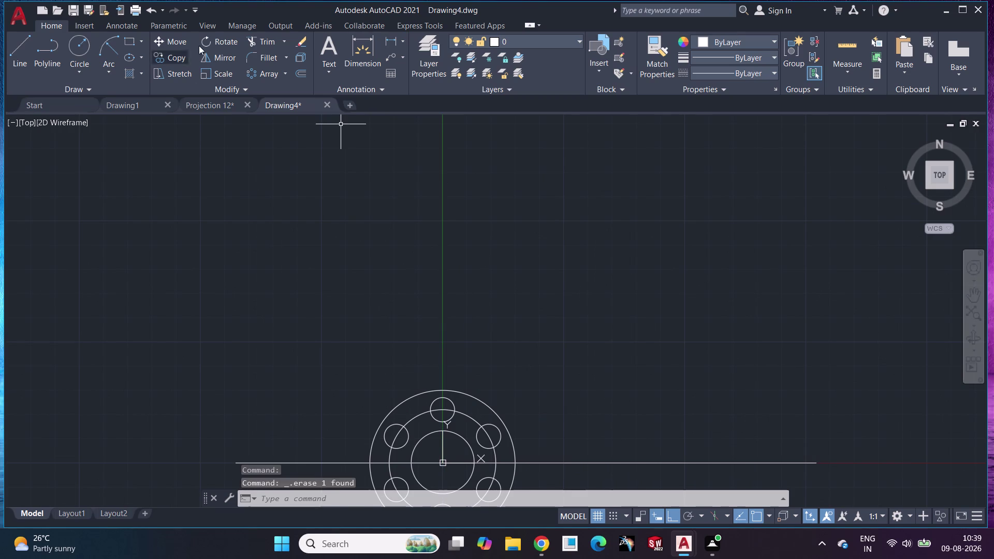
click(17, 51)
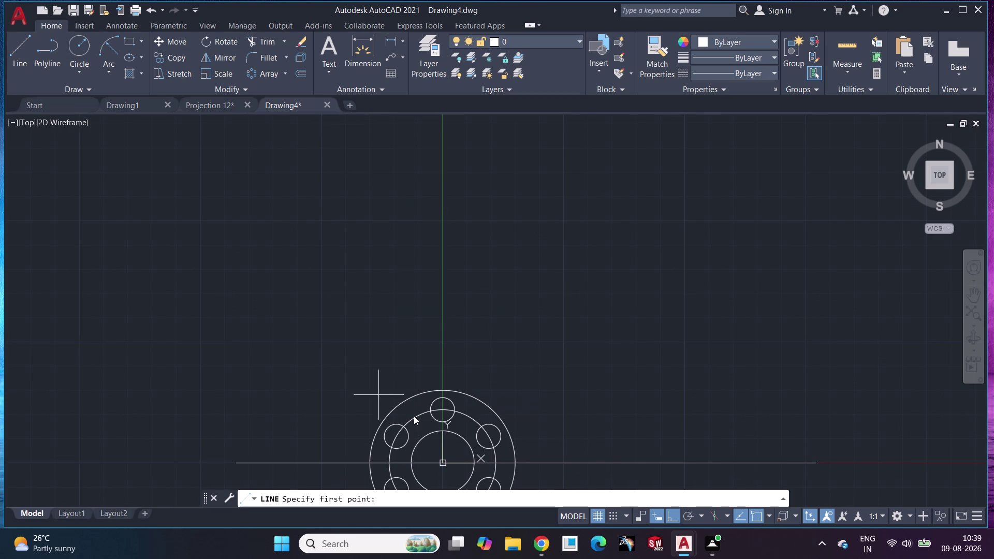
click(442, 462)
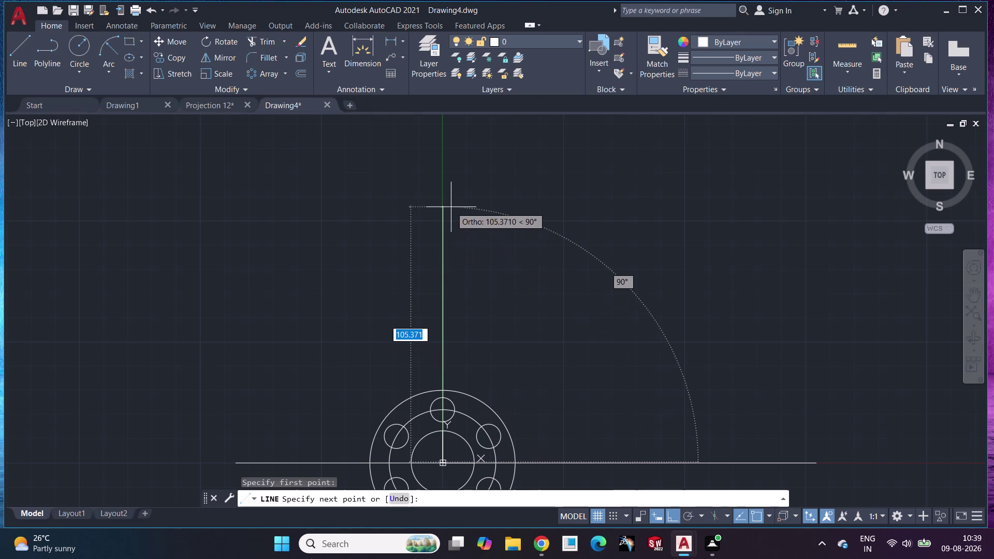
text(9)
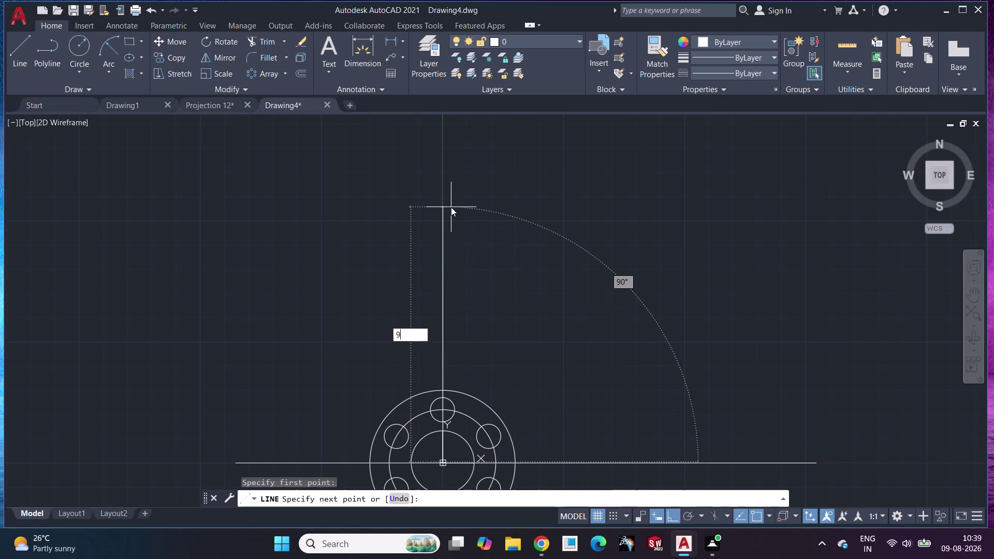
text(0)
key(Return)
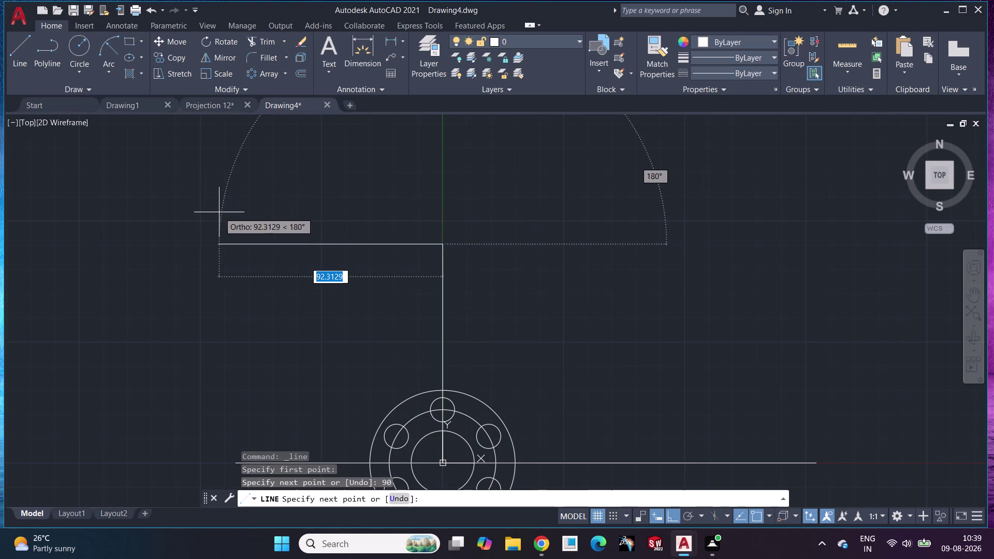
text(42)
key(Return)
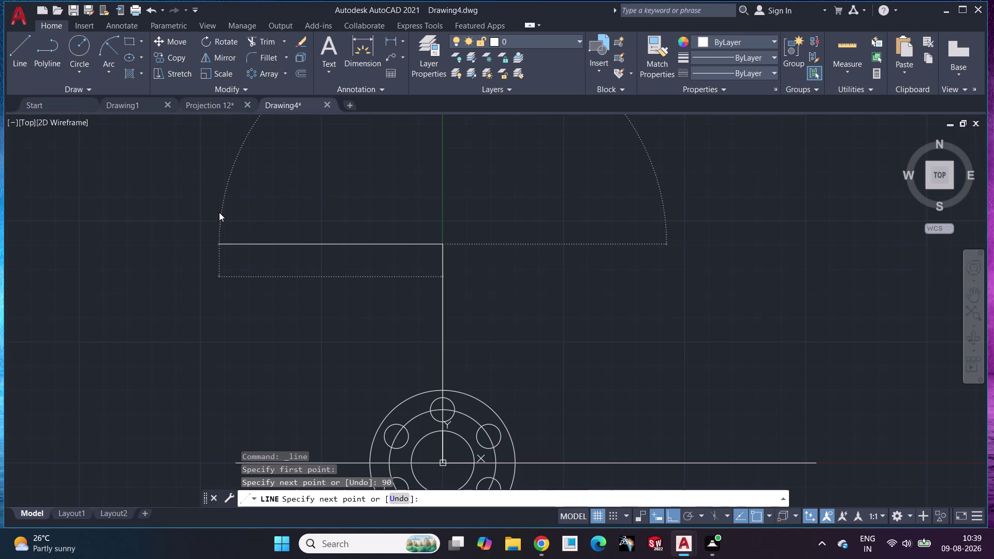
key(Escape)
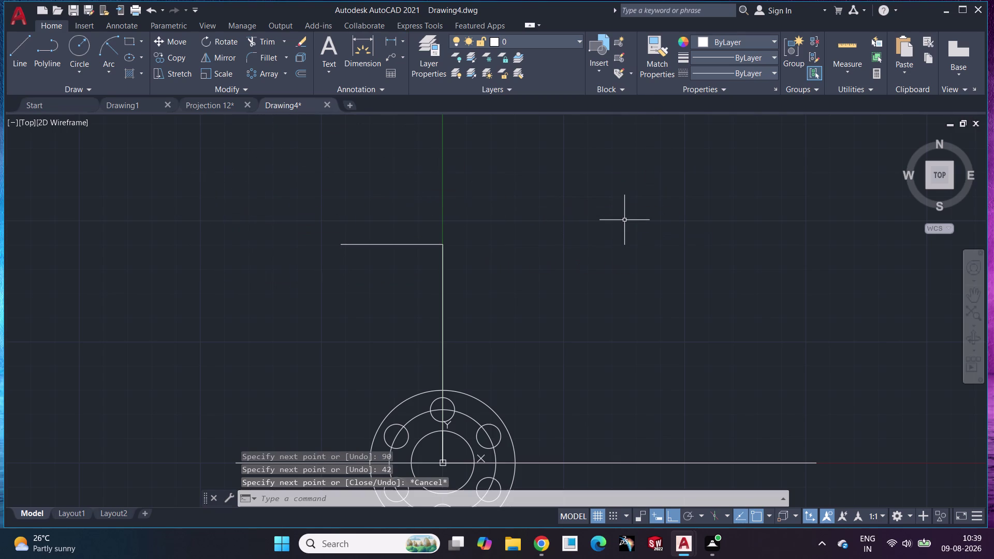
Add a 30-long horizontal line right from the top of the riser.
click(17, 47)
click(447, 246)
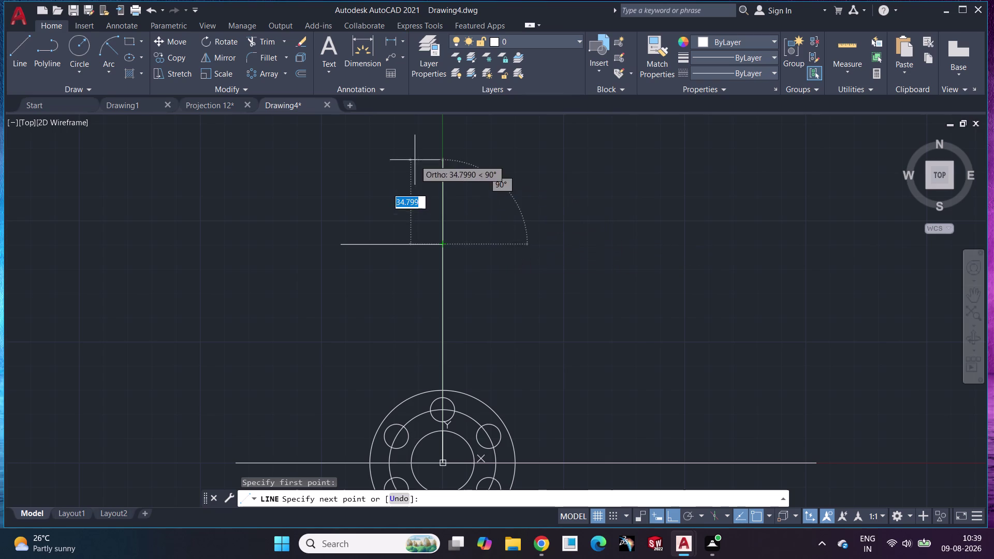
text(3)
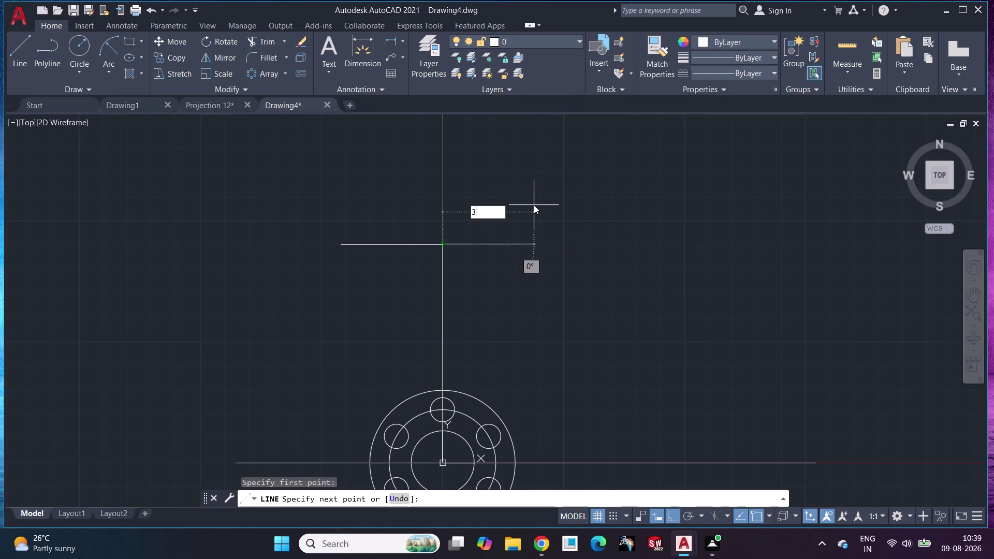
text(0)
key(Return)
key(Escape)
scroll(down, 3)
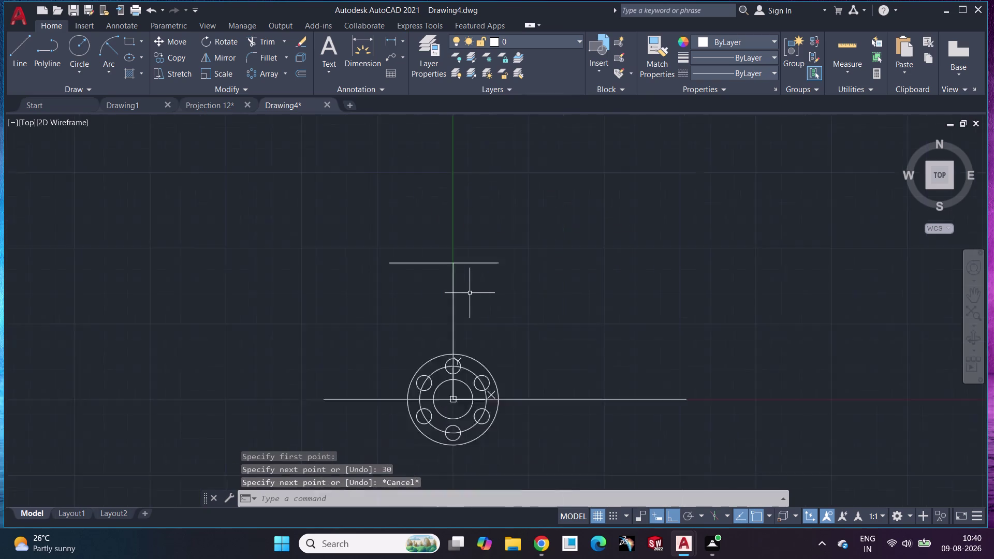
scroll(down, 3)
scroll(up, 3)
scroll(up, 3)
scroll(up, 3)
middle_drag(426, 221, 436, 232)
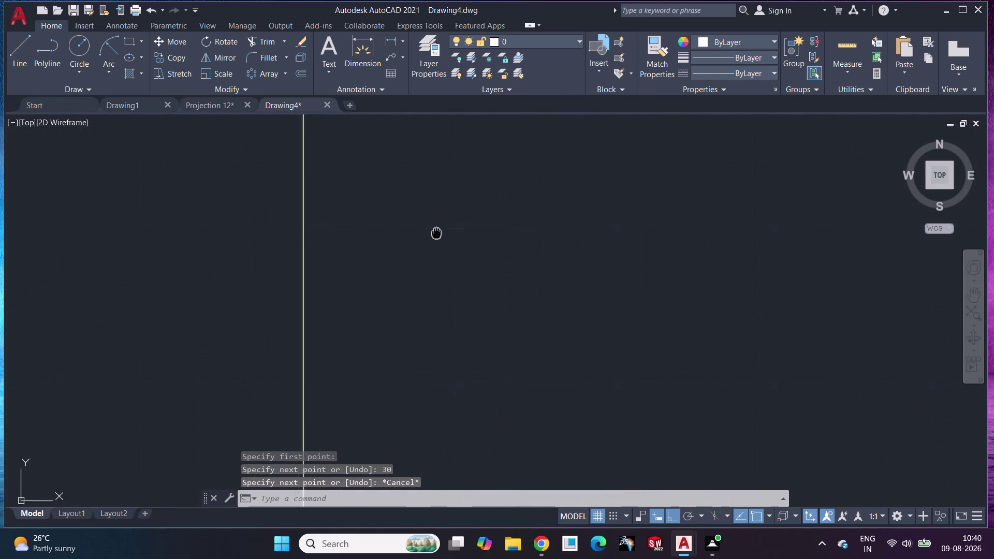
scroll(down, 3)
middle_drag(437, 232, 445, 238)
scroll(down, 3)
middle_drag(468, 295, 486, 252)
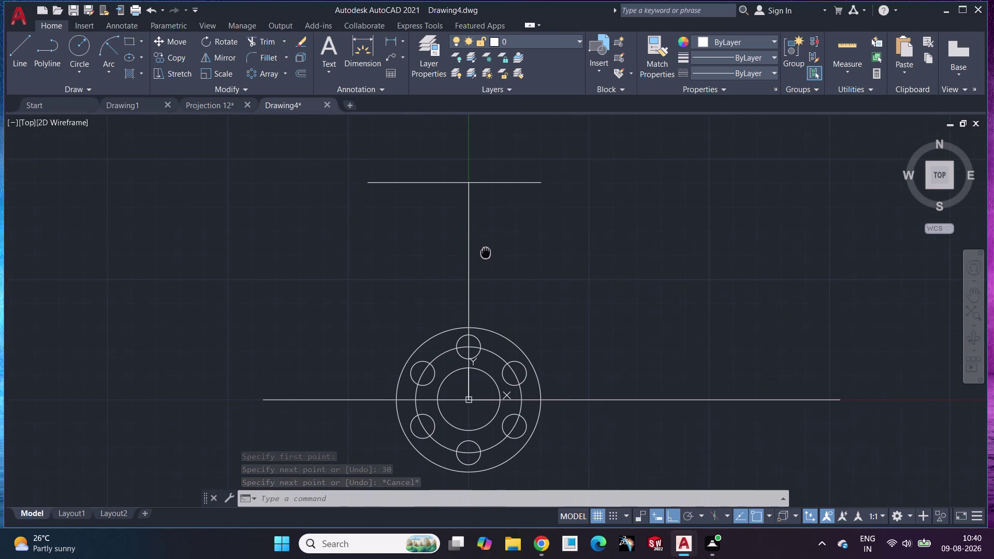
Draw radius-22 boss circles at both ends of the top horizontal line.
click(81, 43)
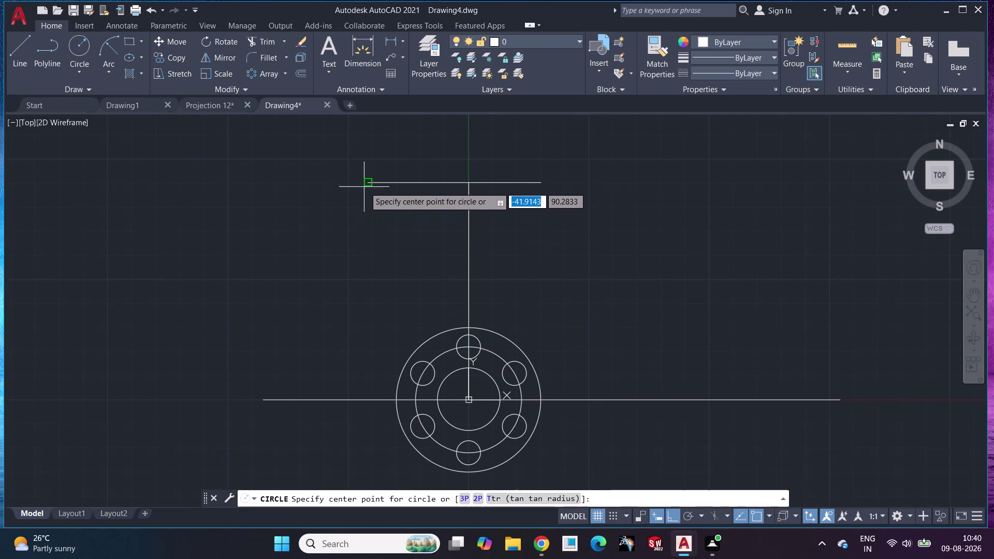
click(369, 185)
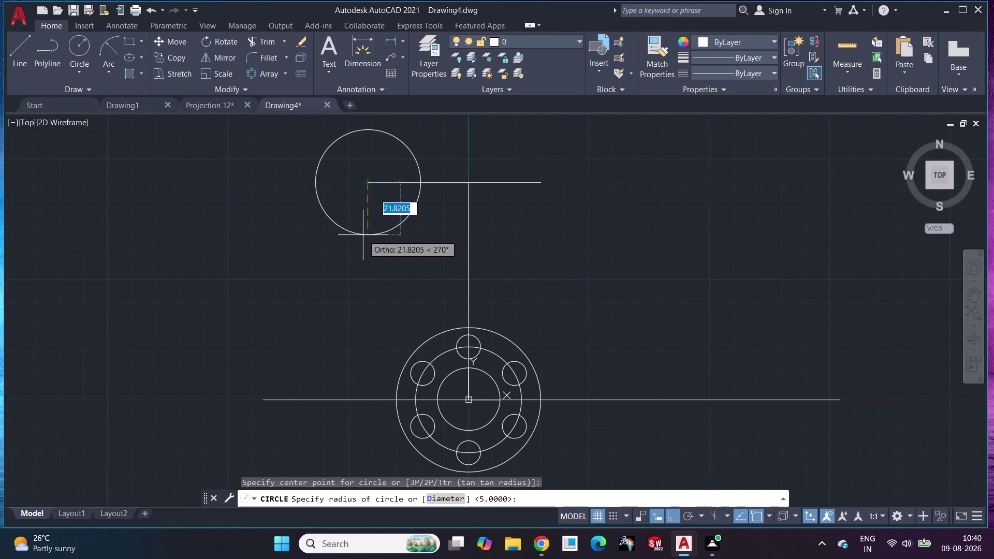
text(22)
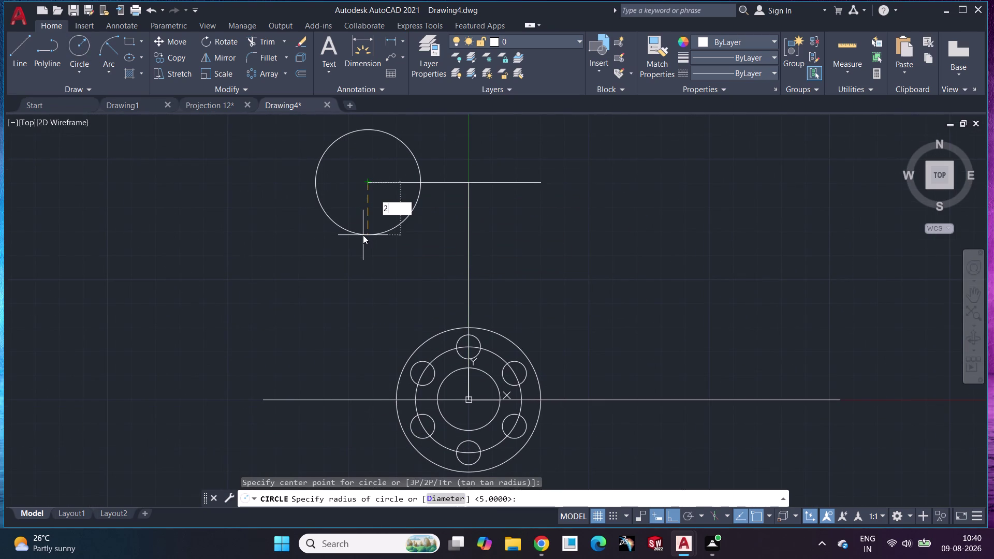
key(Return)
key(space)
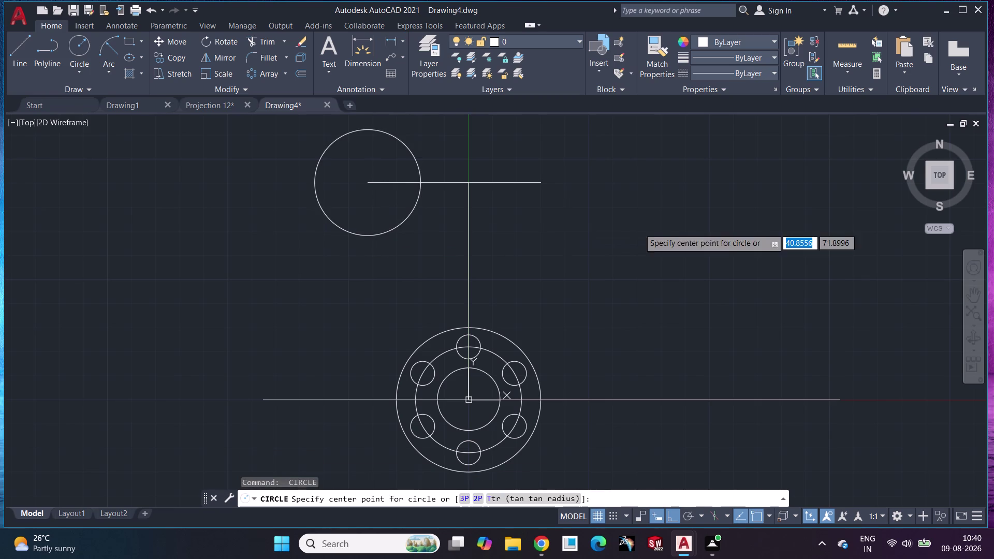
click(542, 182)
text(22)
key(Return)
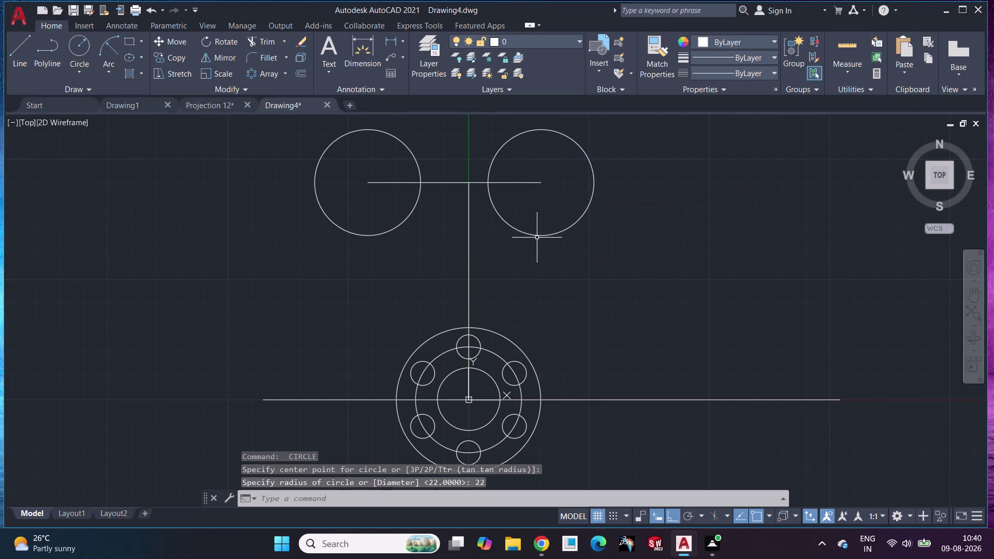
Add radius-13 circles concentric with the left and right bosses.
click(78, 51)
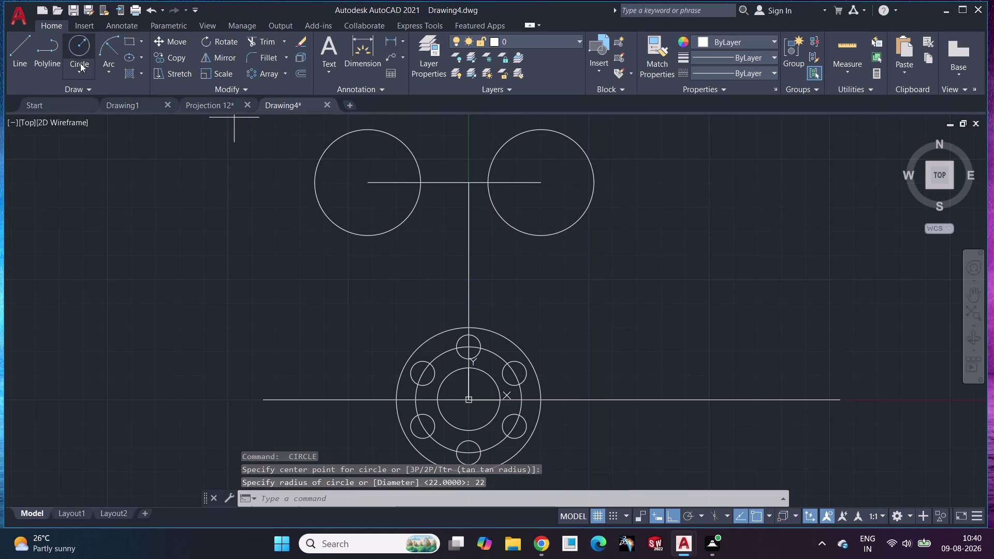
click(369, 185)
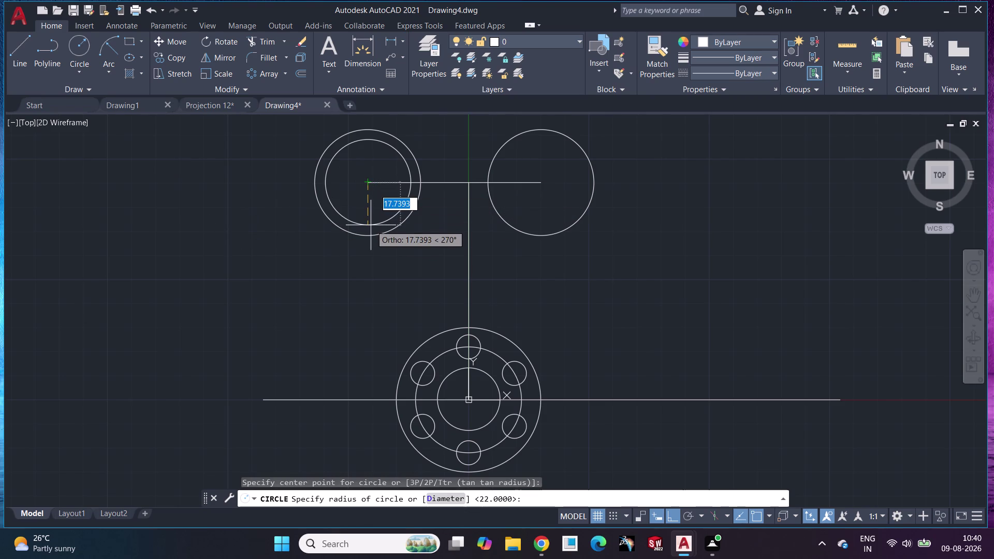
text(13)
key(Return)
right_click(370, 226)
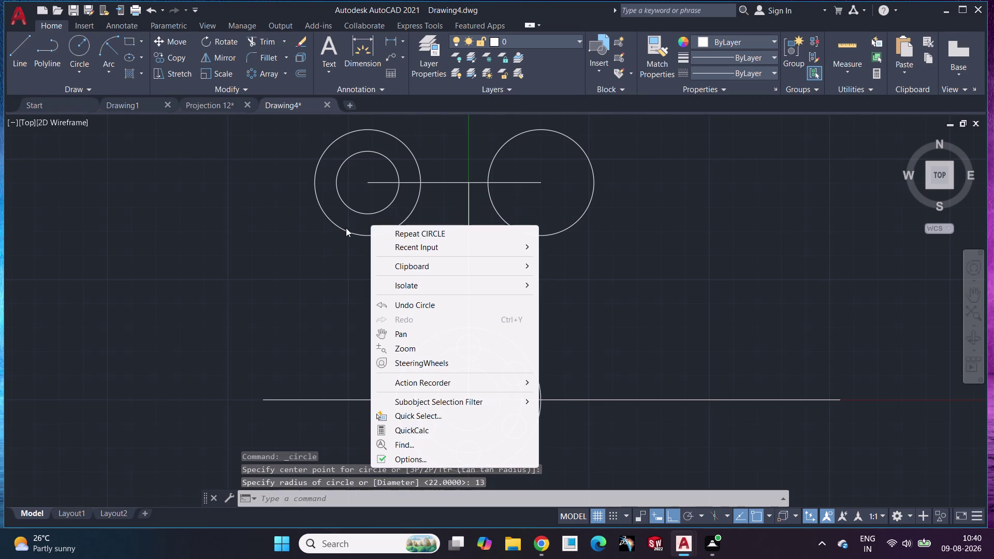
click(744, 336)
key(Escape)
key(space)
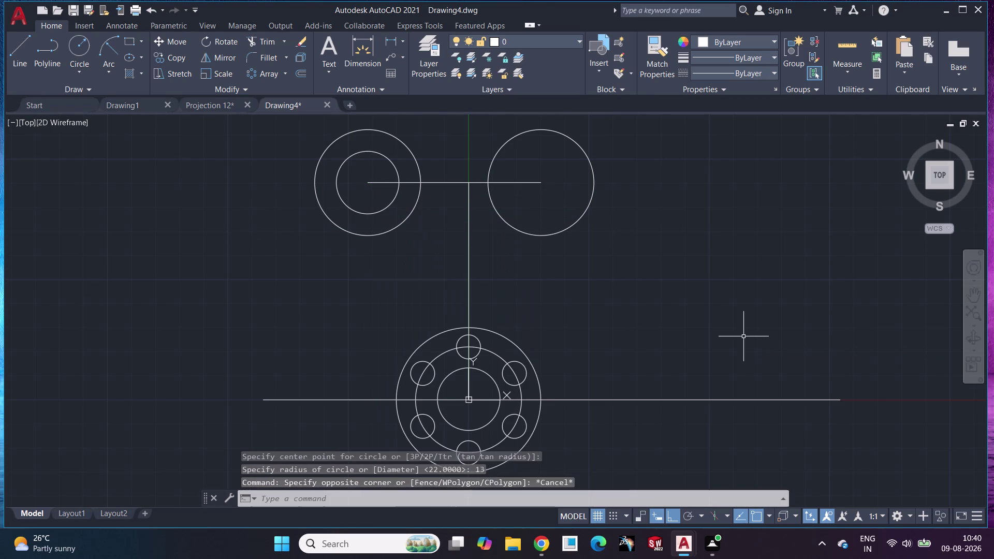
click(542, 185)
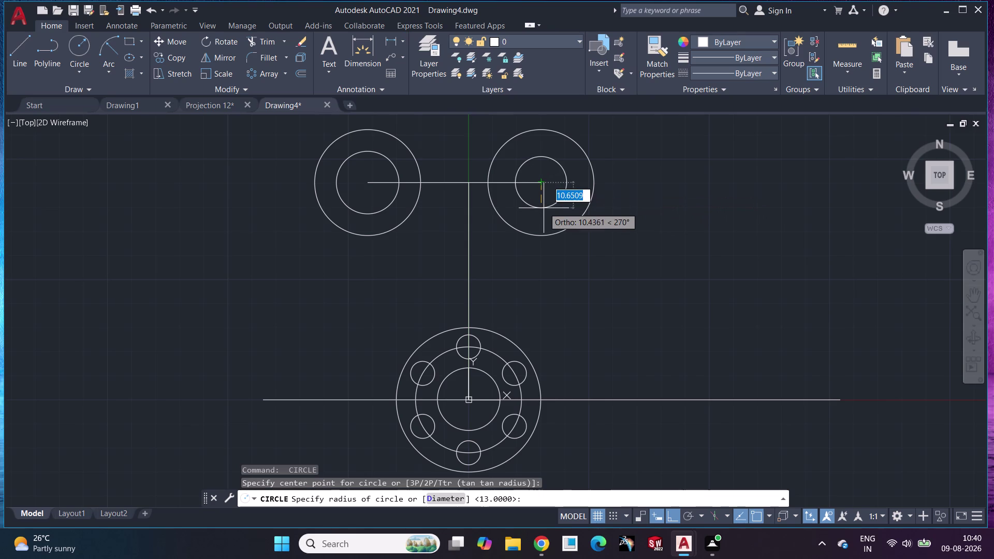
text(13)
key(Return)
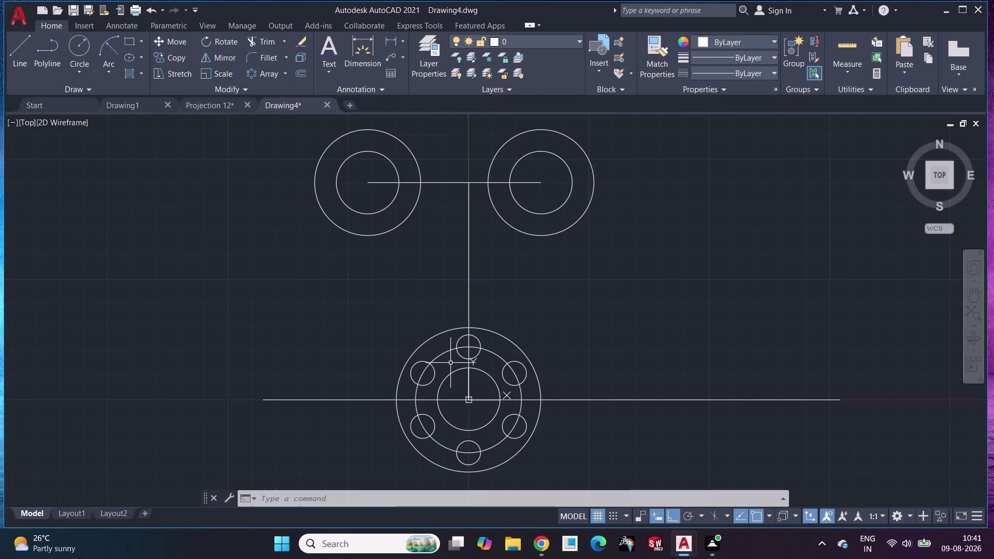
Erase the vertical riser line.
middle_drag(524, 297, 541, 361)
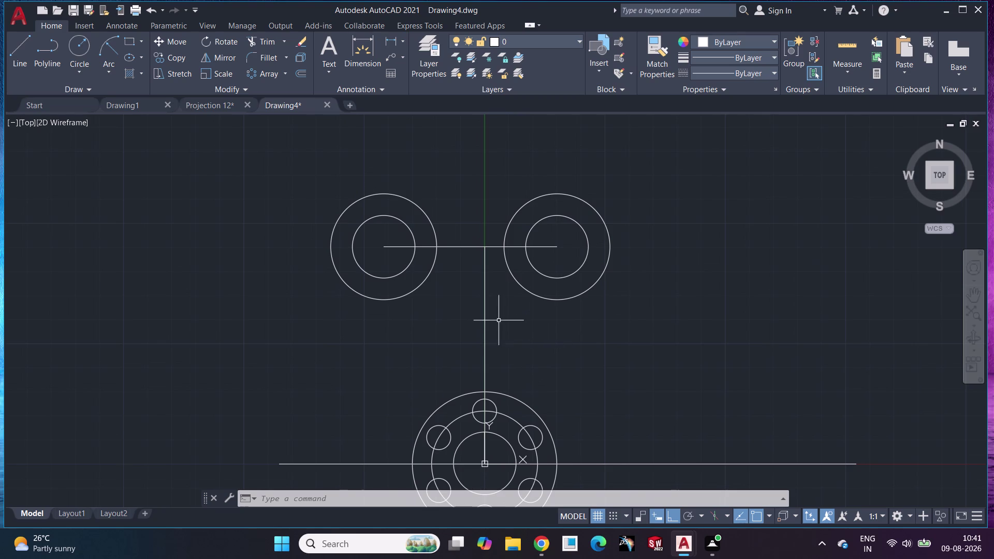
click(483, 305)
key(Delete)
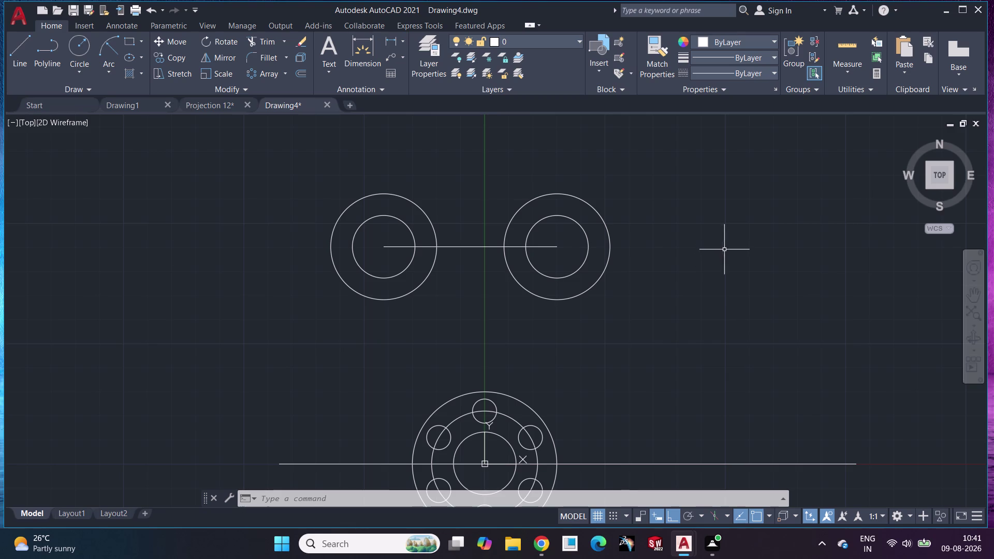
Draw a Tan, Tan, Radius circle of radius 105 touching the left boss and flange.
middle_drag(530, 342, 531, 293)
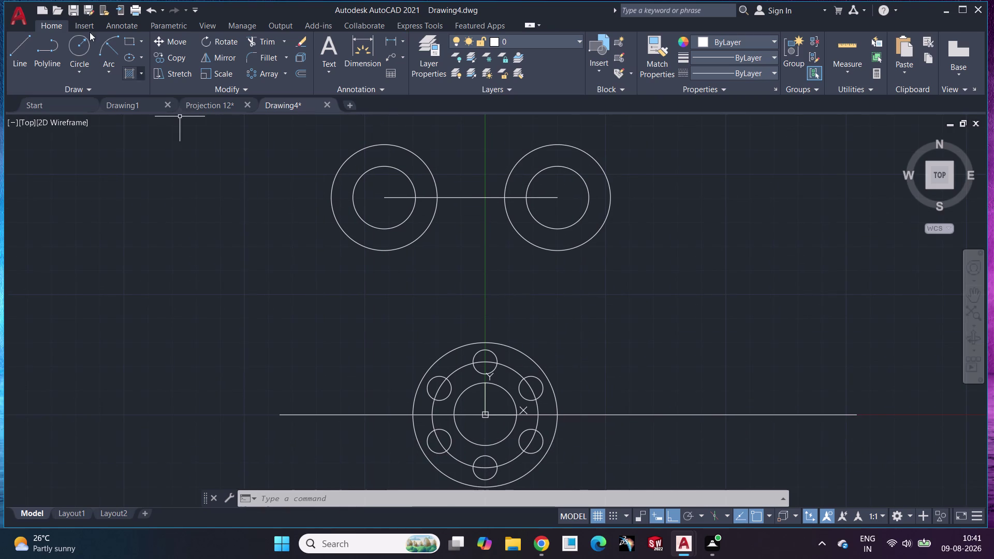
click(81, 70)
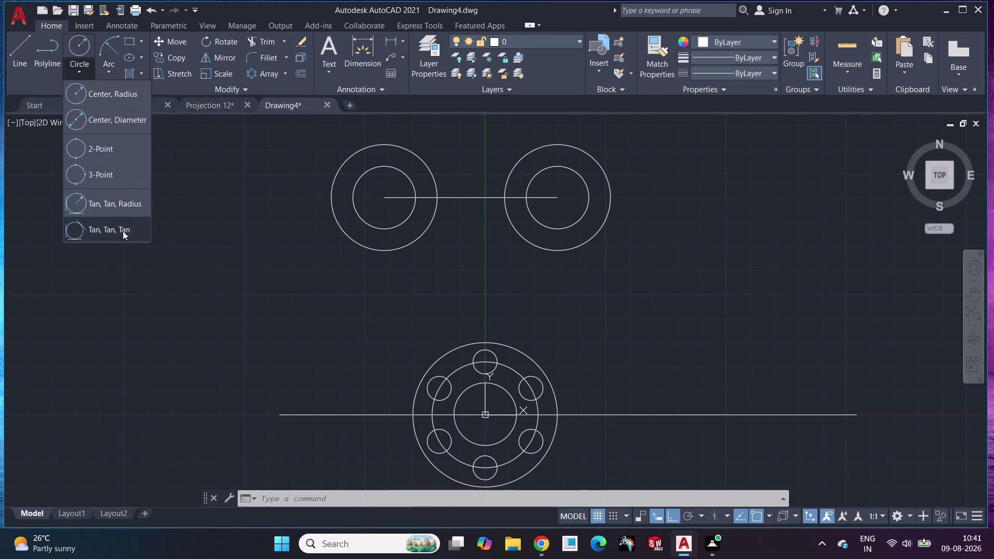
click(121, 214)
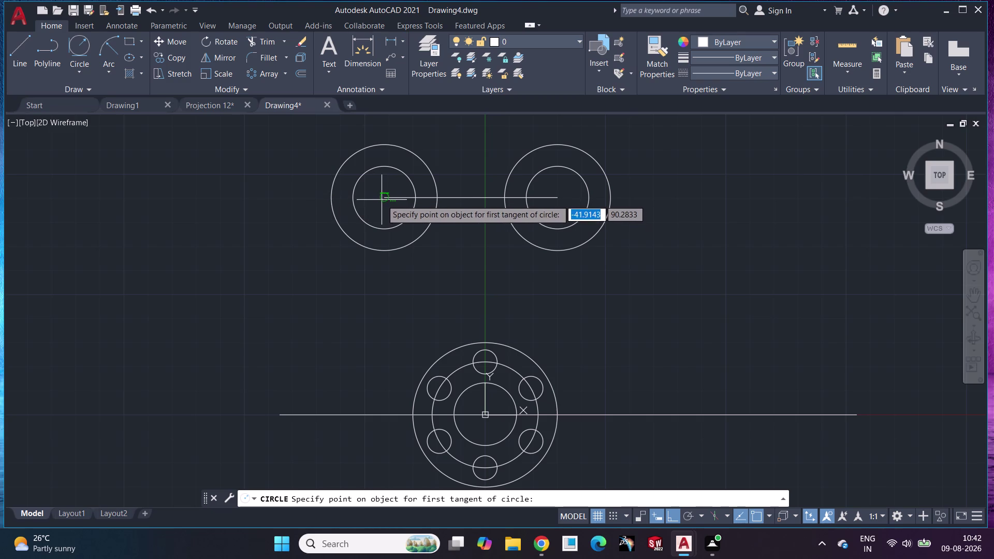
click(329, 197)
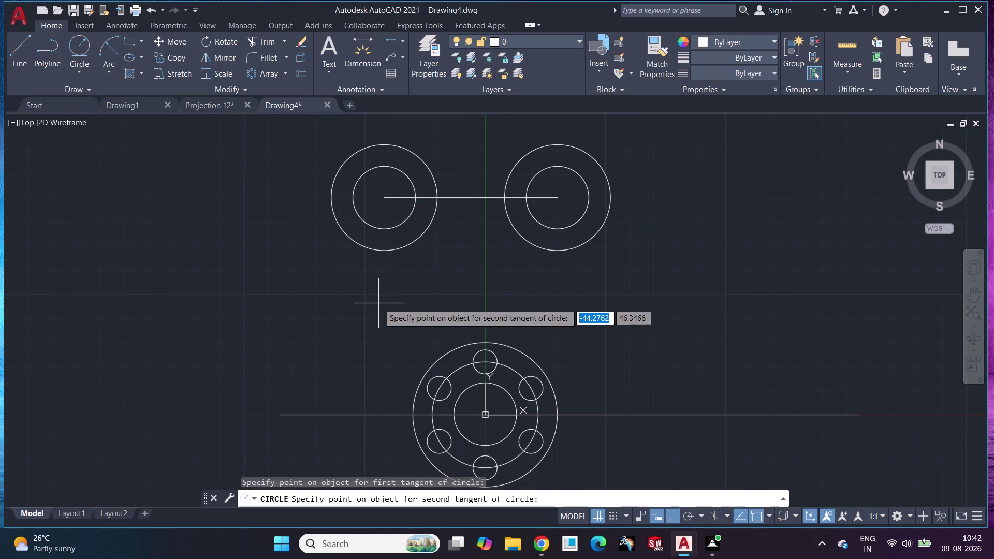
middle_drag(379, 304, 394, 232)
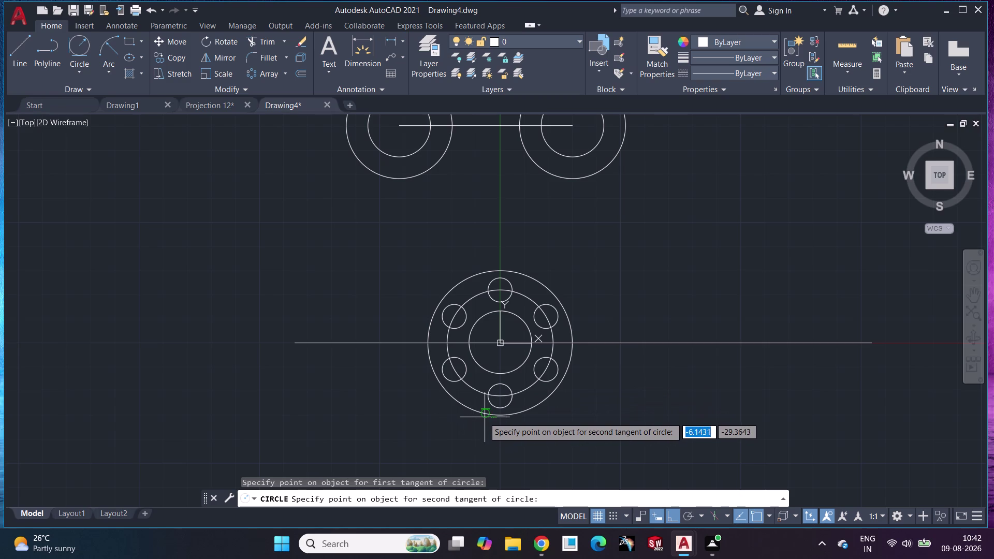
click(452, 397)
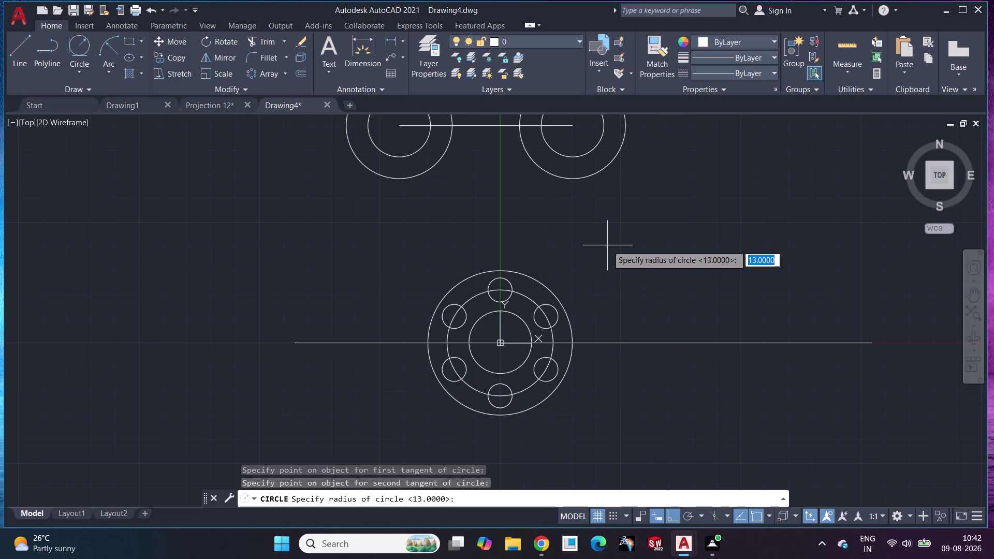
text(105)
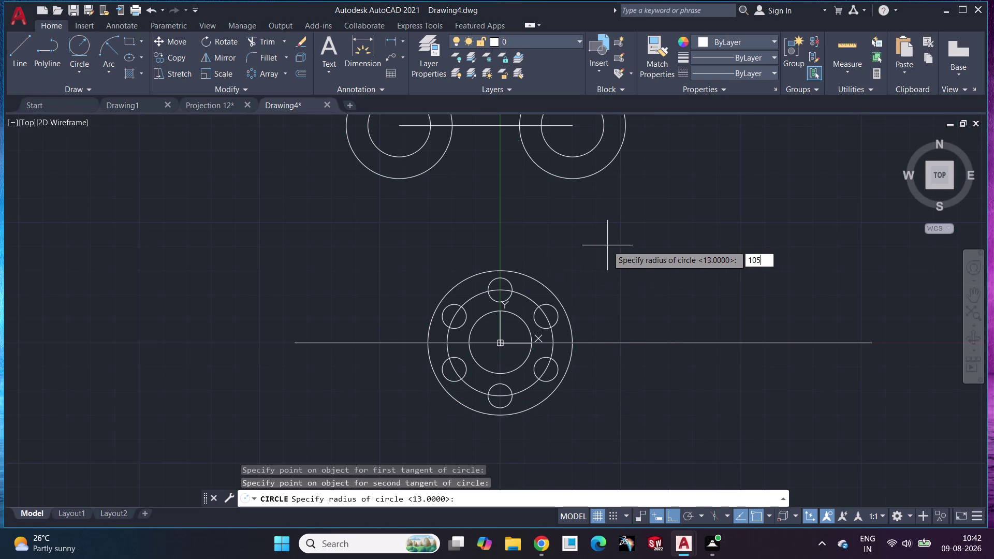
key(Return)
middle_drag(595, 239, 563, 350)
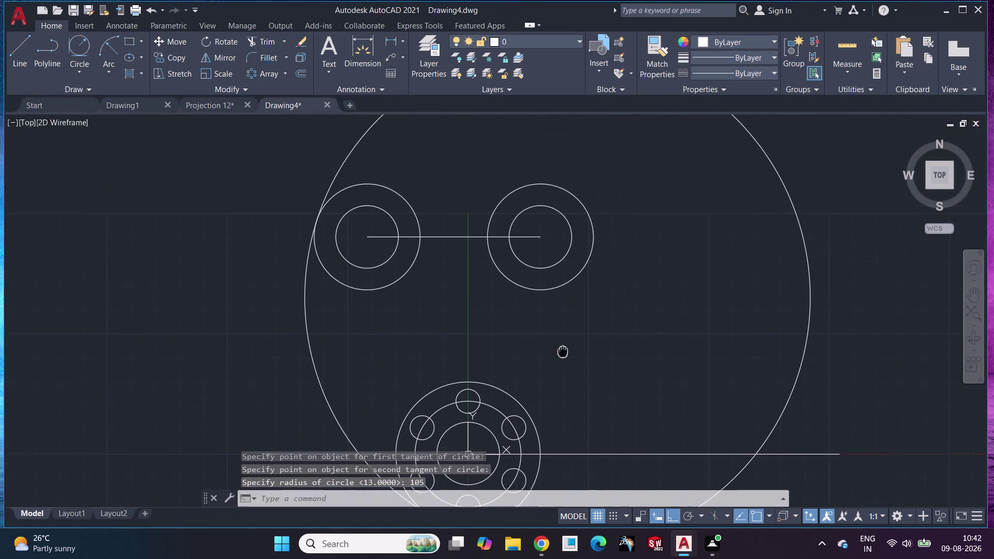
middle_drag(563, 351, 563, 351)
scroll(down, 3)
scroll(up, 3)
scroll(down, 3)
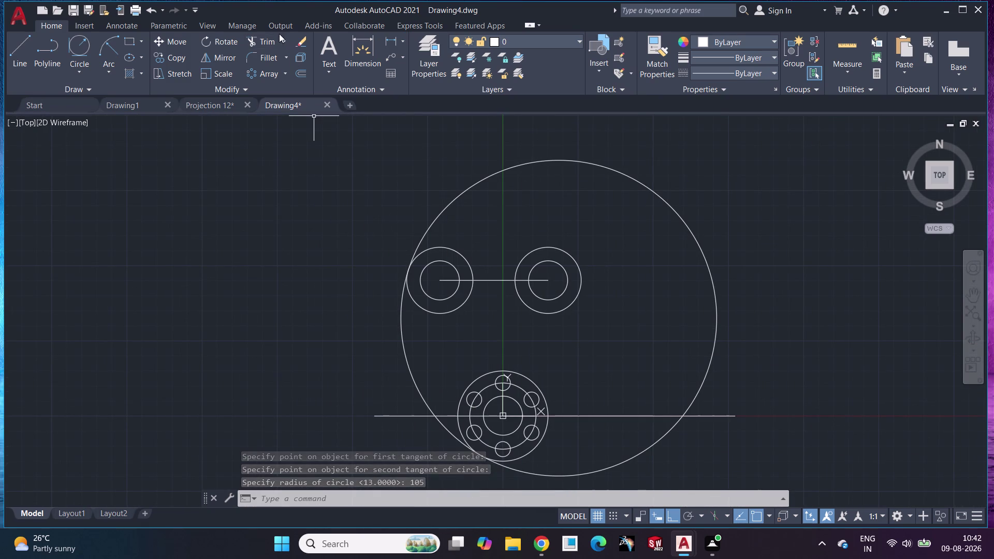
click(267, 39)
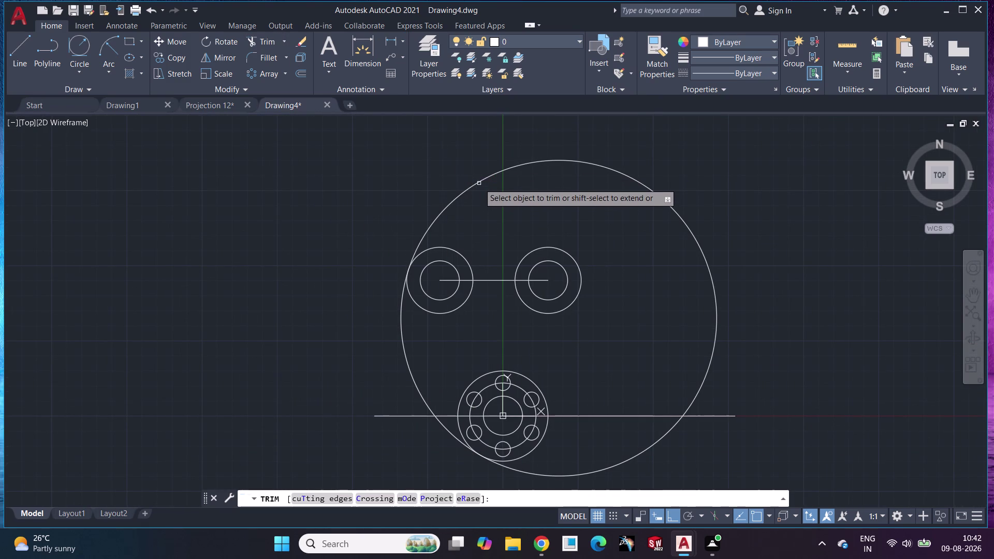
Trim the top and right portions of the R105 circle, keeping only the left connecting arc.
click(479, 183)
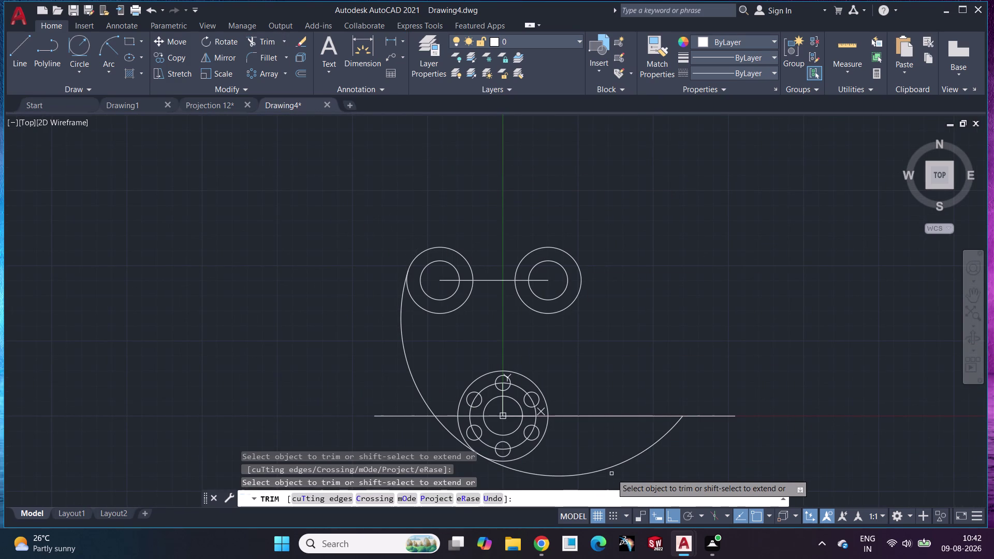
click(610, 467)
middle_drag(553, 343, 545, 302)
key(Escape)
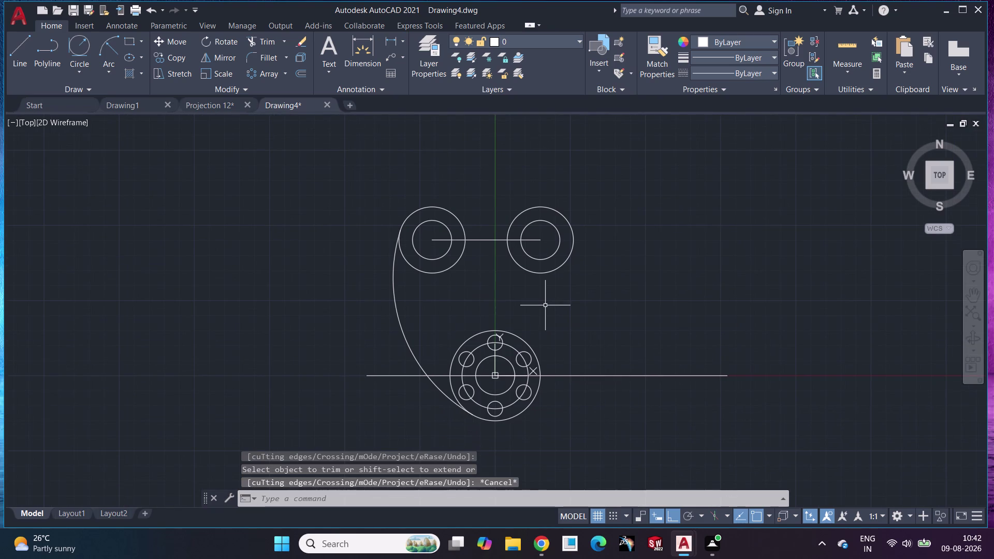
scroll(down, 3)
scroll(up, 3)
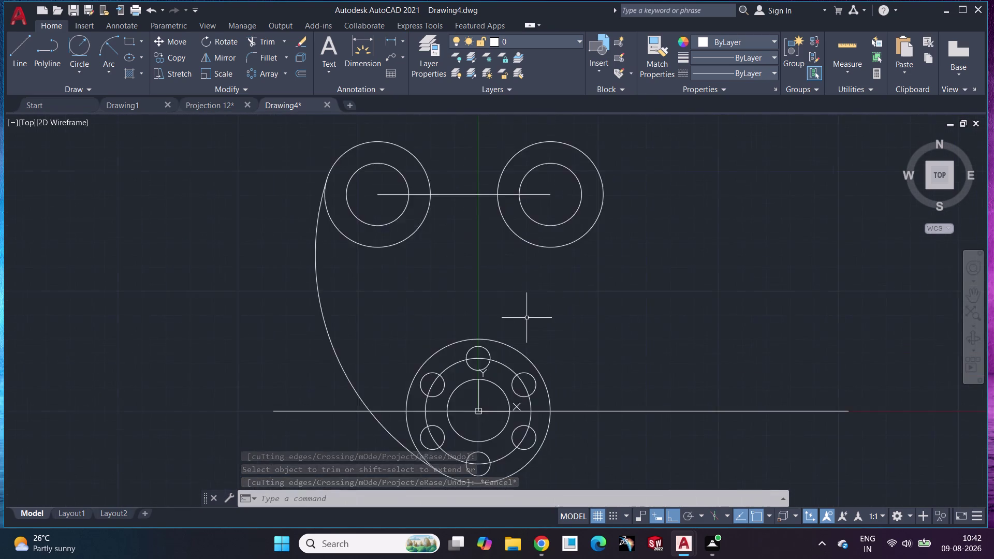
click(11, 49)
middle_drag(673, 316, 660, 283)
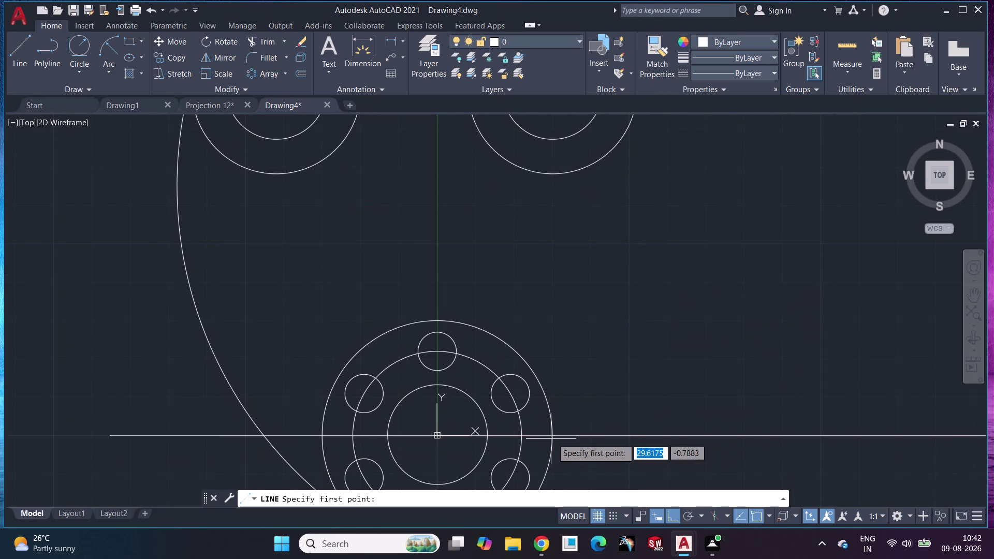
Draw a line from the flange outer circle to the right boss outer circle, with Ortho off.
click(552, 438)
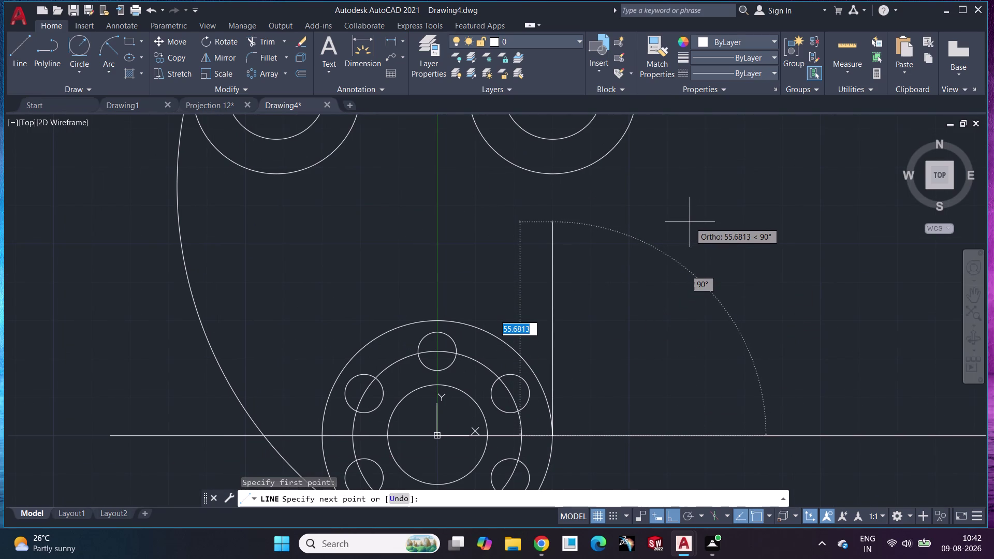
key(F12)
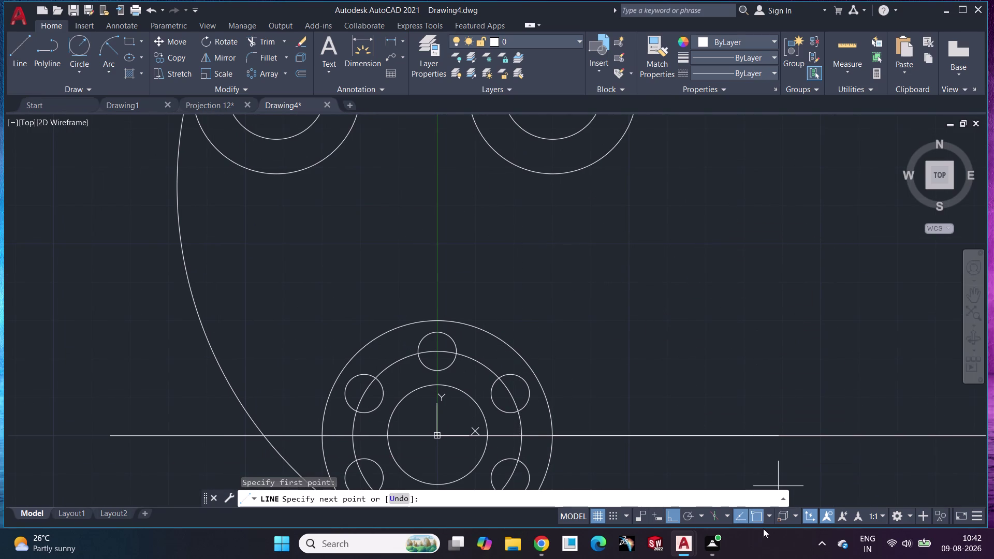
click(672, 511)
middle_drag(698, 162, 651, 261)
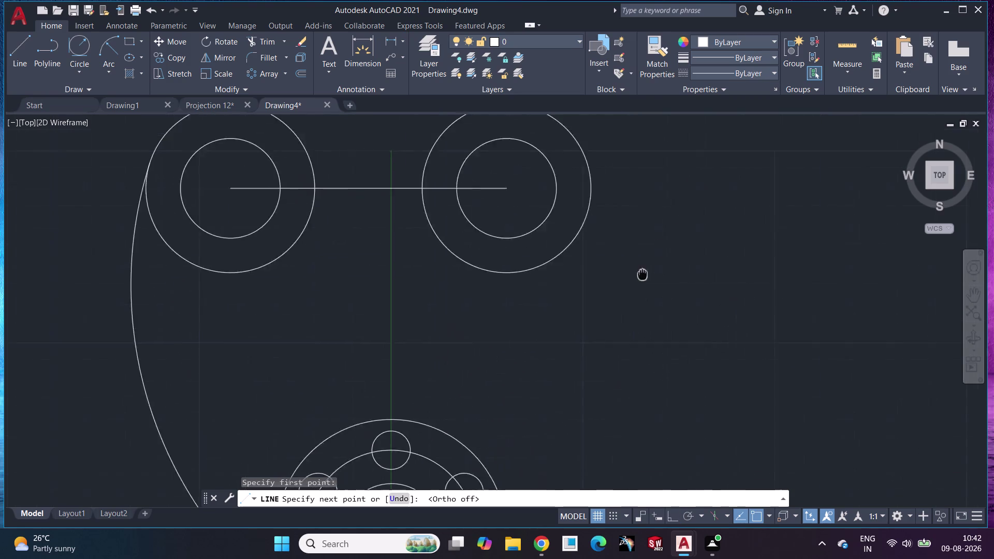
middle_drag(651, 261, 617, 319)
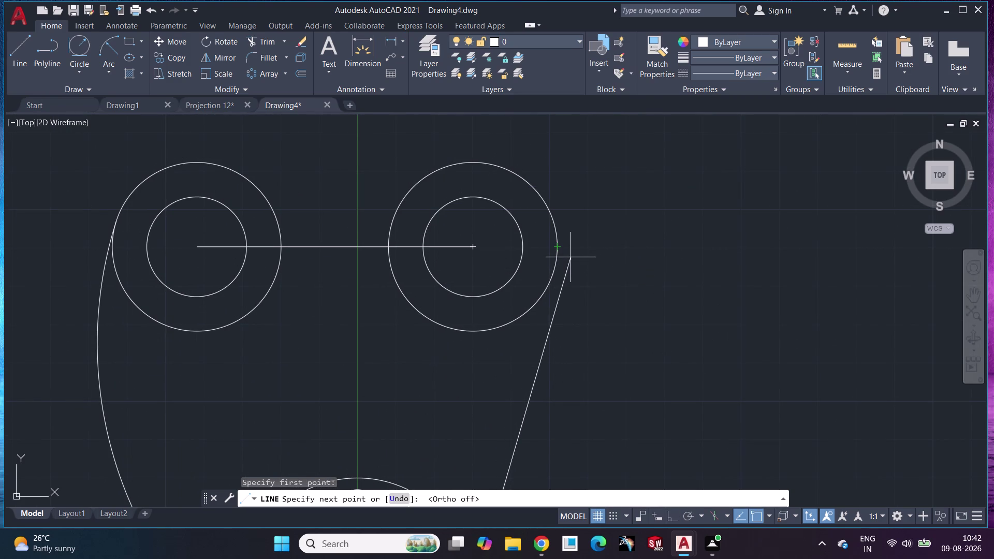
click(558, 268)
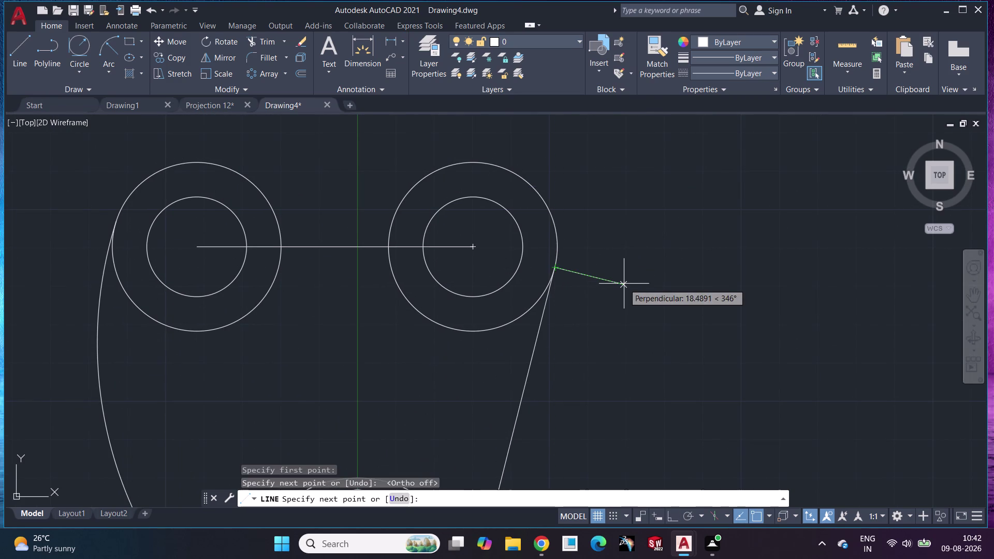
key(Escape)
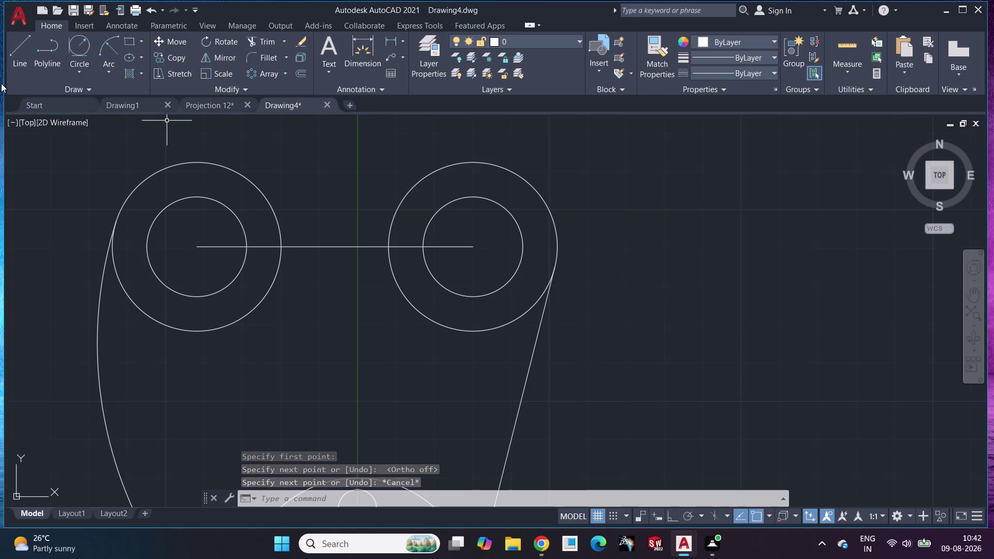
click(74, 38)
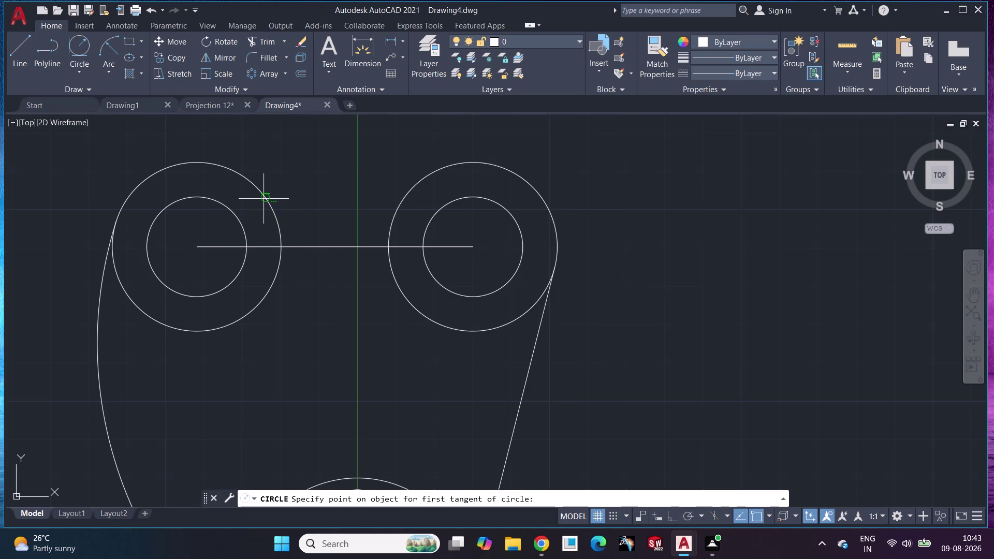
Draw a radius-23 circle tangent to the left and right boss outer circles.
scroll(down, 3)
scroll(up, 3)
middle_drag(267, 193, 268, 193)
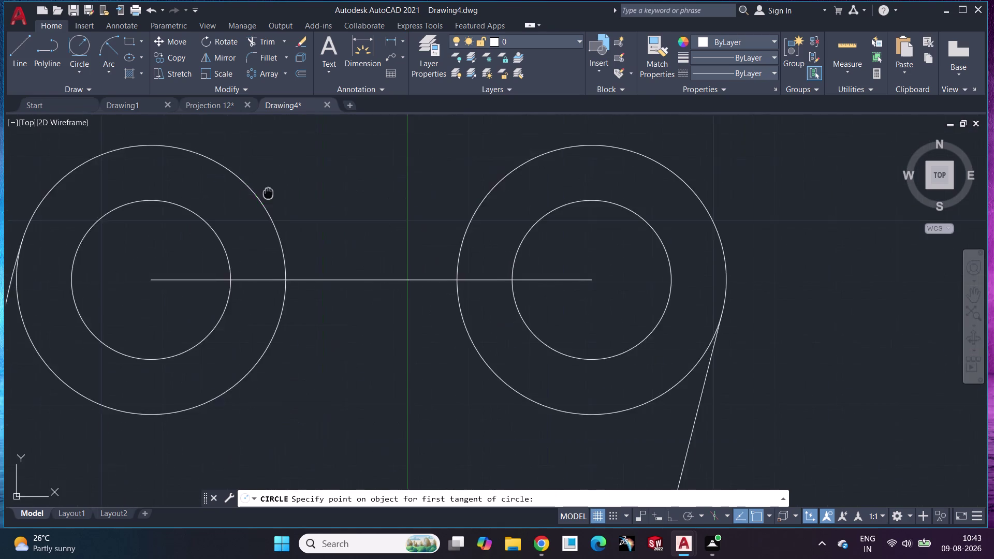
middle_drag(269, 194, 382, 280)
click(366, 279)
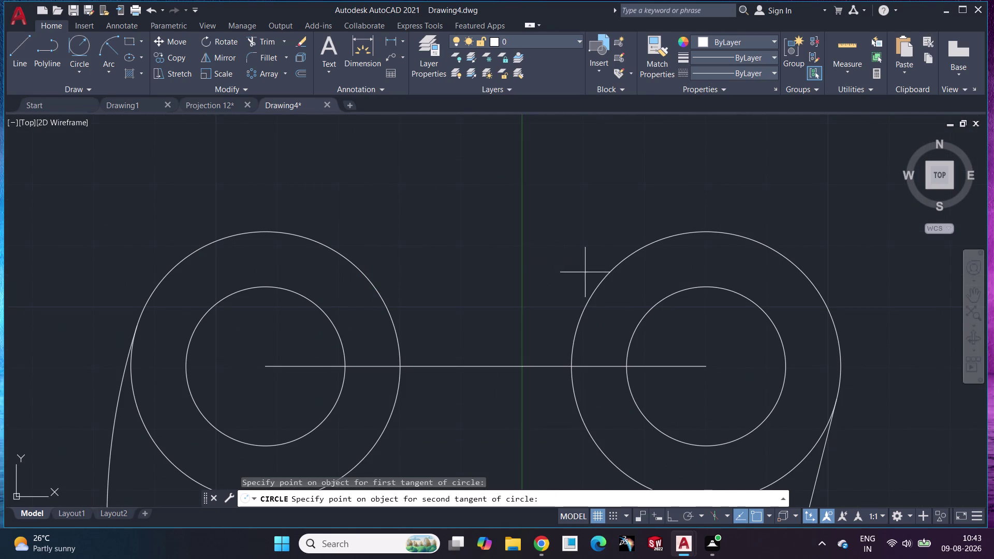
click(606, 276)
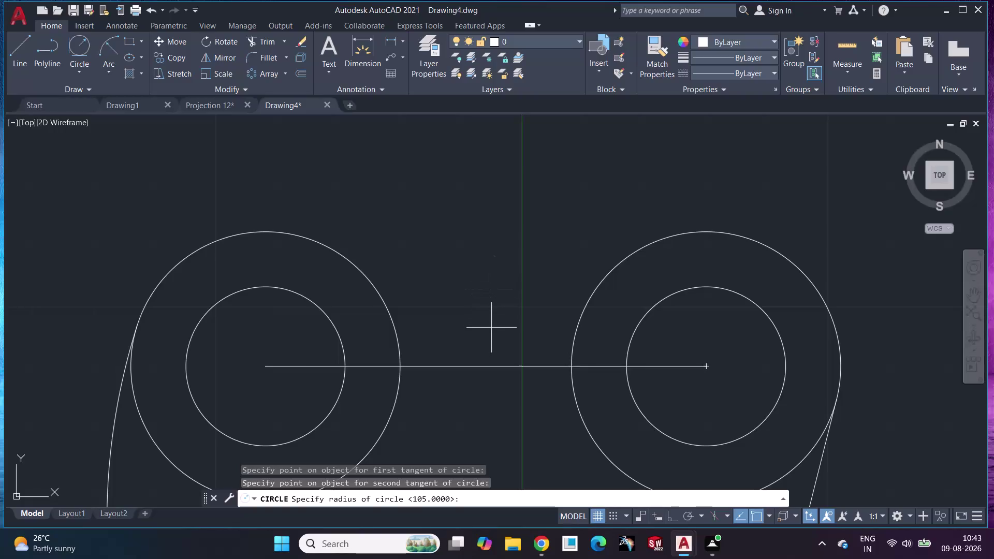
text(23)
key(Return)
scroll(down, 3)
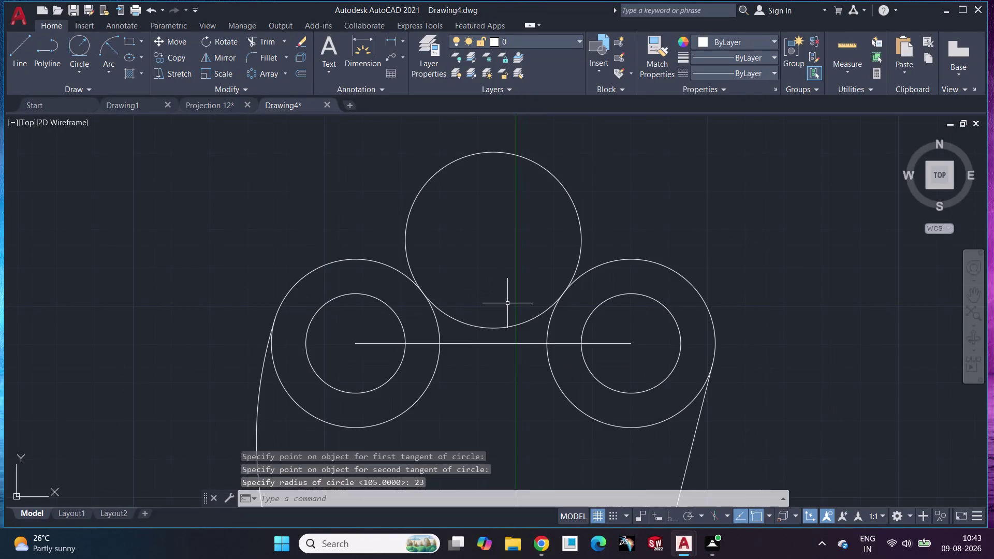
click(268, 39)
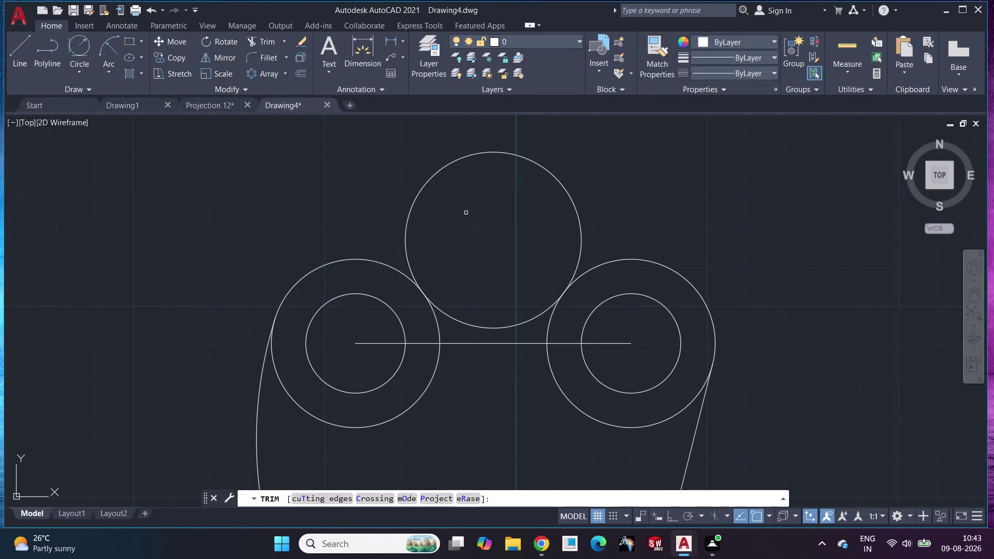
Trim off the upper part of the R23 circle, leaving the concave arc between the bosses.
click(434, 177)
middle_drag(498, 256, 501, 231)
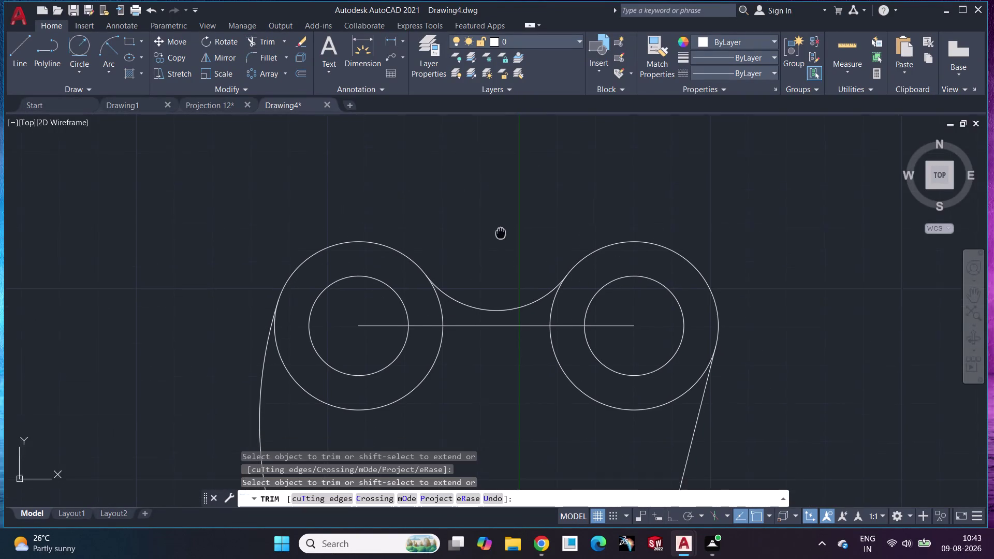
middle_drag(501, 231, 476, 162)
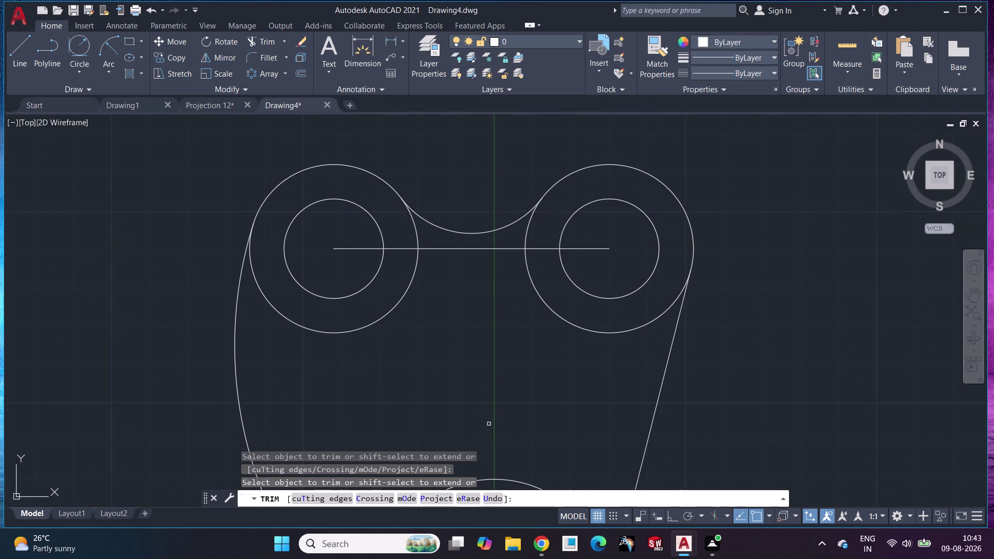
middle_drag(483, 404, 445, 224)
scroll(down, 3)
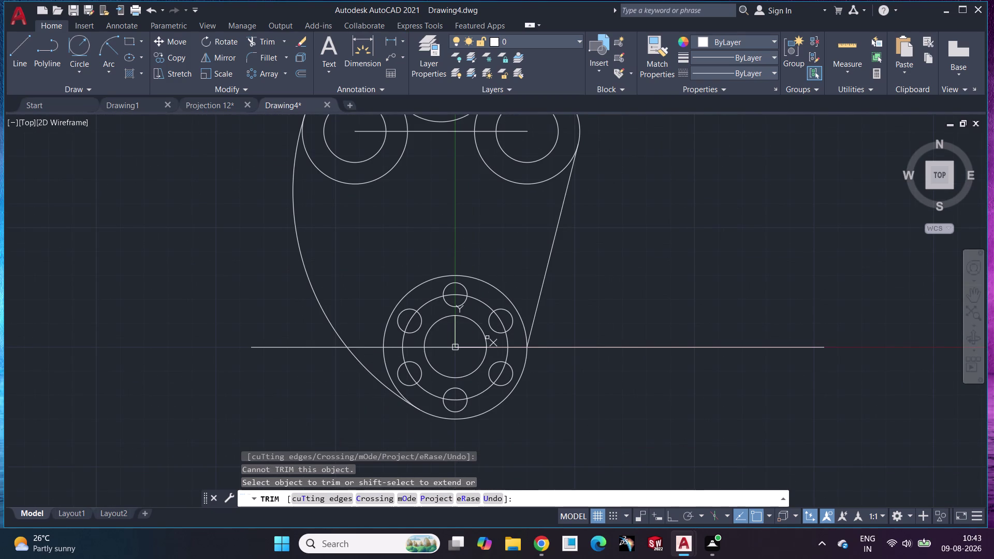
key(Escape)
Select the flange bolt-hole pitch circle and open its shortcut menu, dismissing it unused.
click(482, 302)
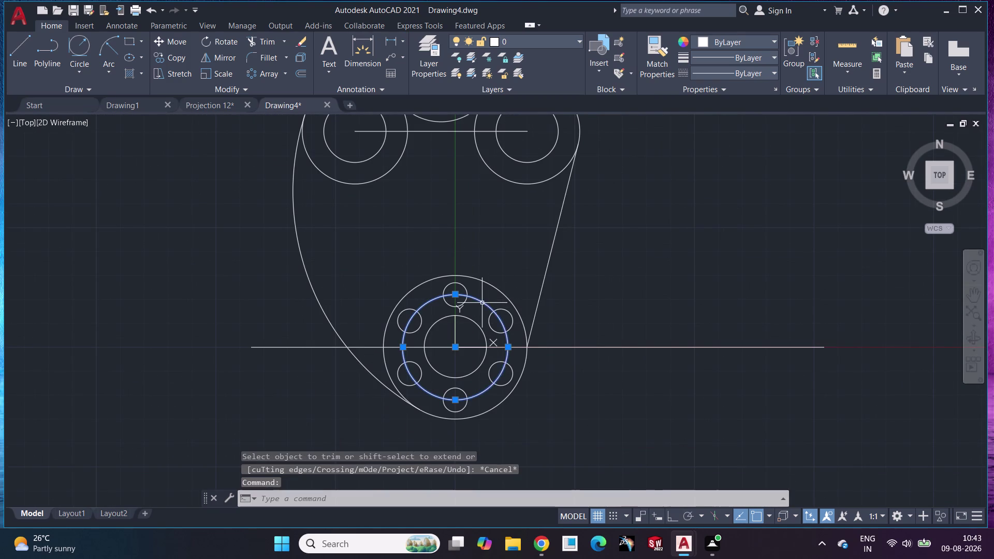
right_click(482, 303)
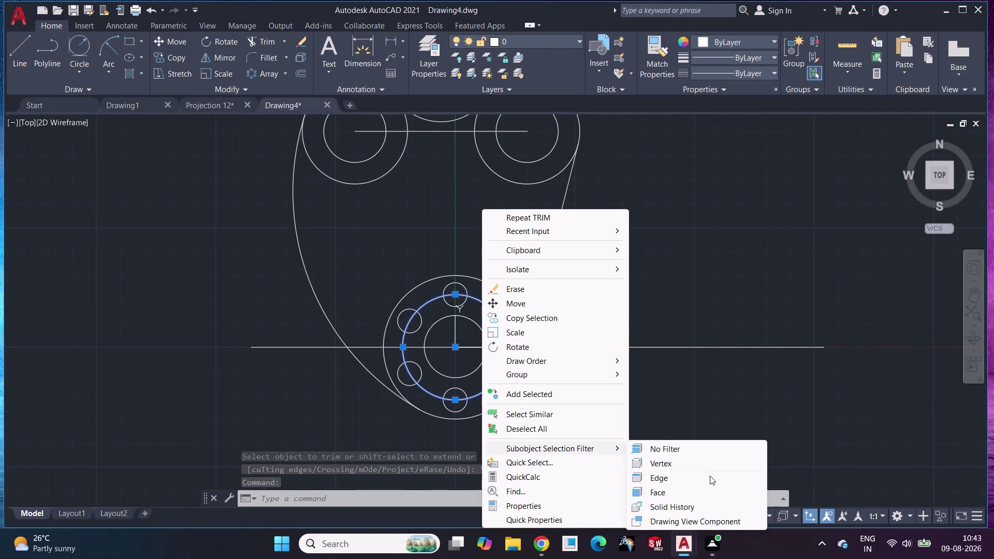
middle_drag(565, 474, 565, 390)
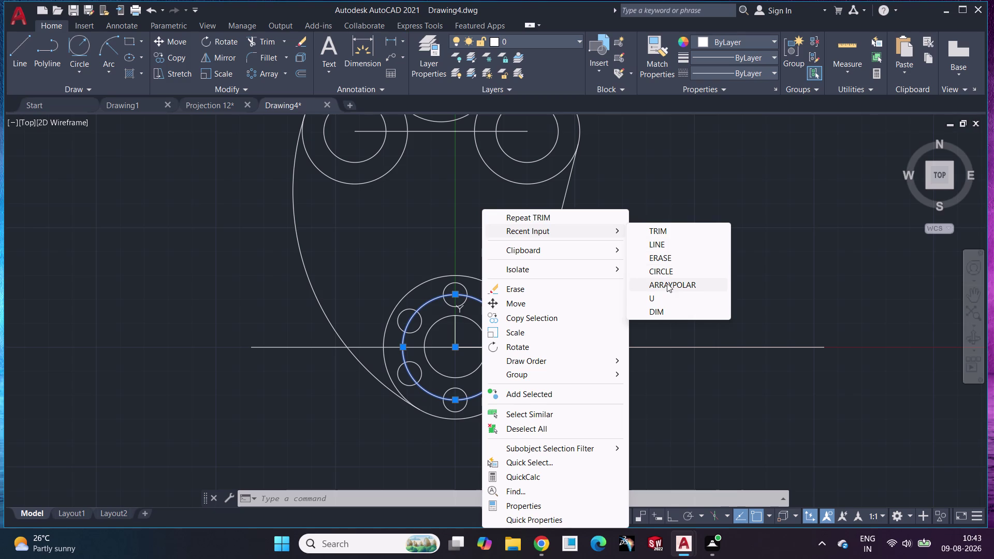
click(215, 252)
key(Escape)
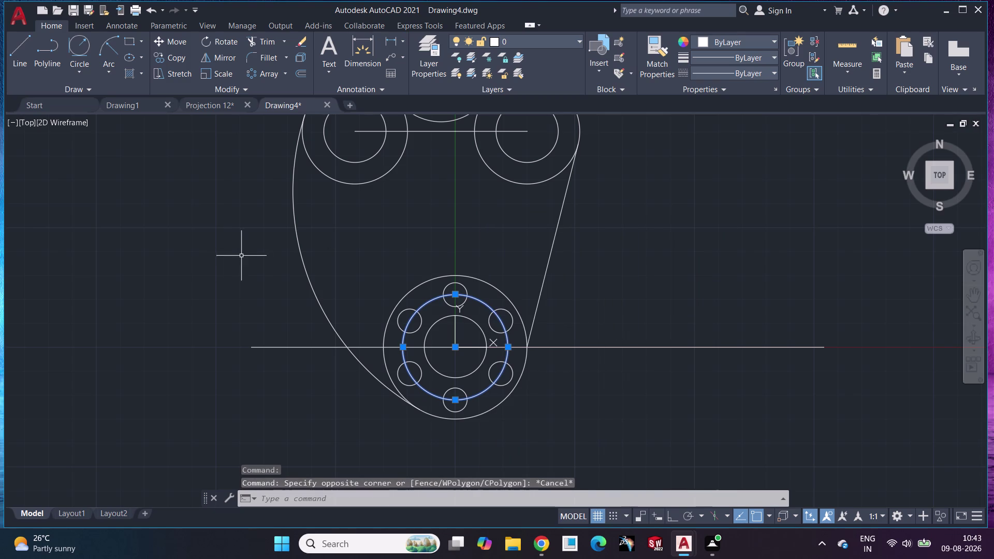
Try a selection near the flange, cancel it, and return the view to the side bosses.
right_click(414, 228)
click(648, 289)
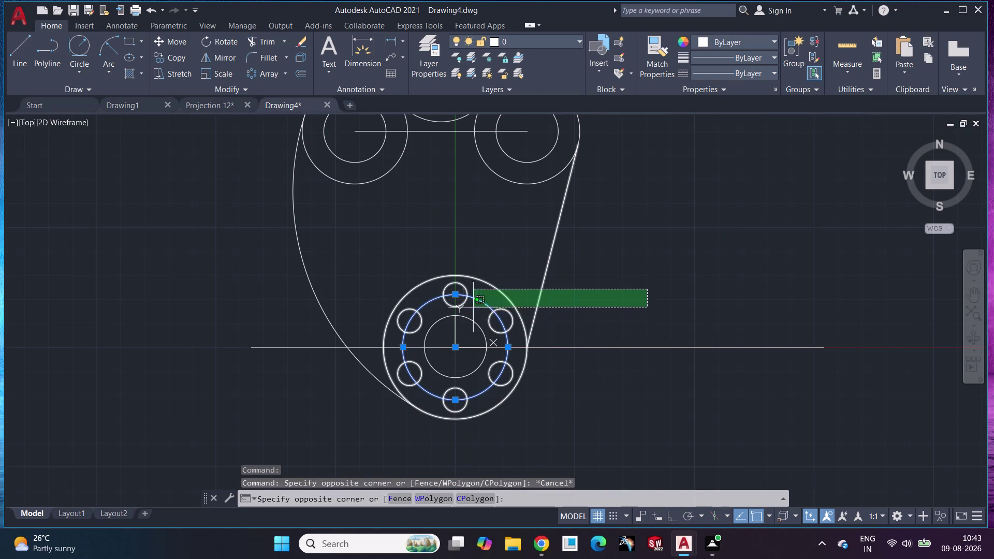
key(Escape)
click(482, 305)
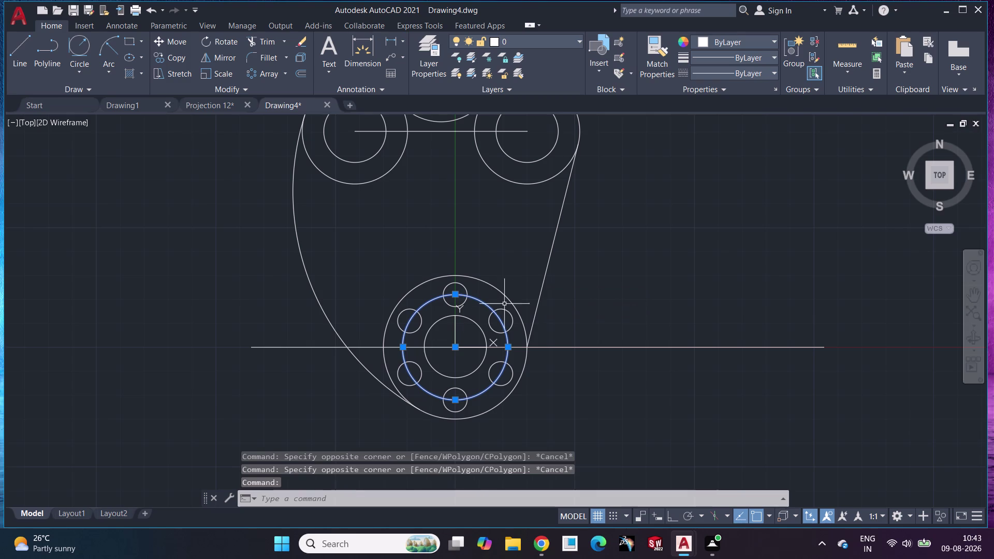
key(Escape)
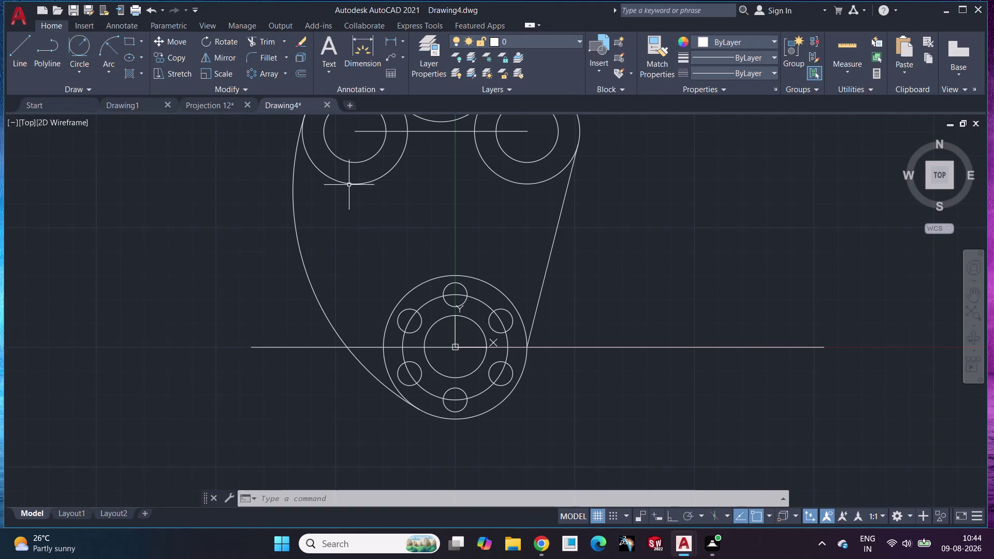
middle_drag(451, 226, 465, 290)
scroll(up, 3)
scroll(down, 3)
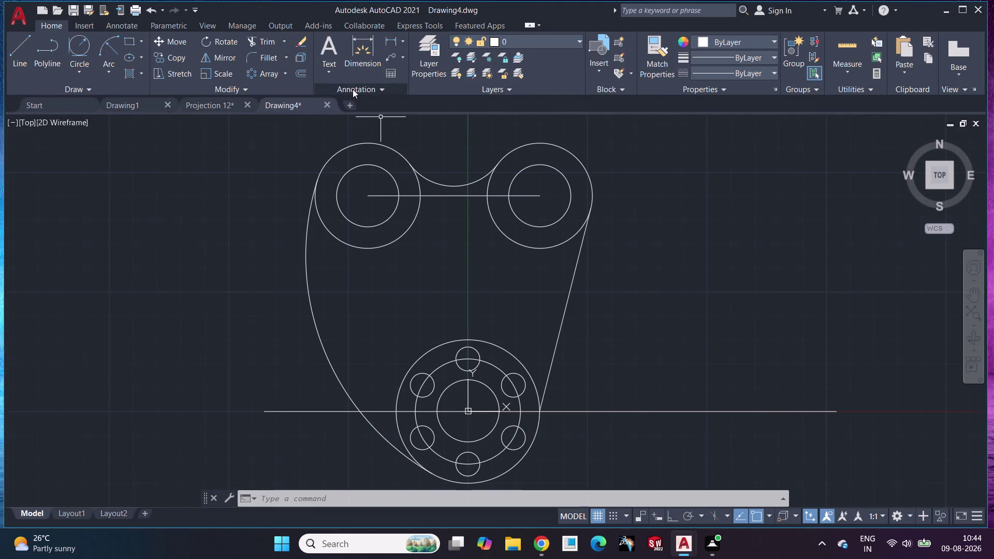
Add a Ø44 diameter dimension to the left boss outer circle.
click(363, 49)
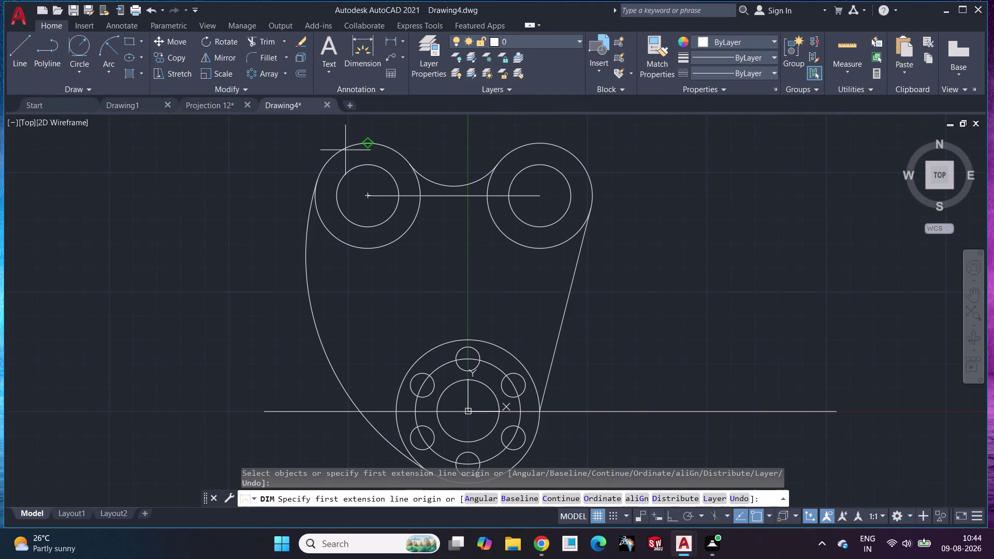
scroll(up, 3)
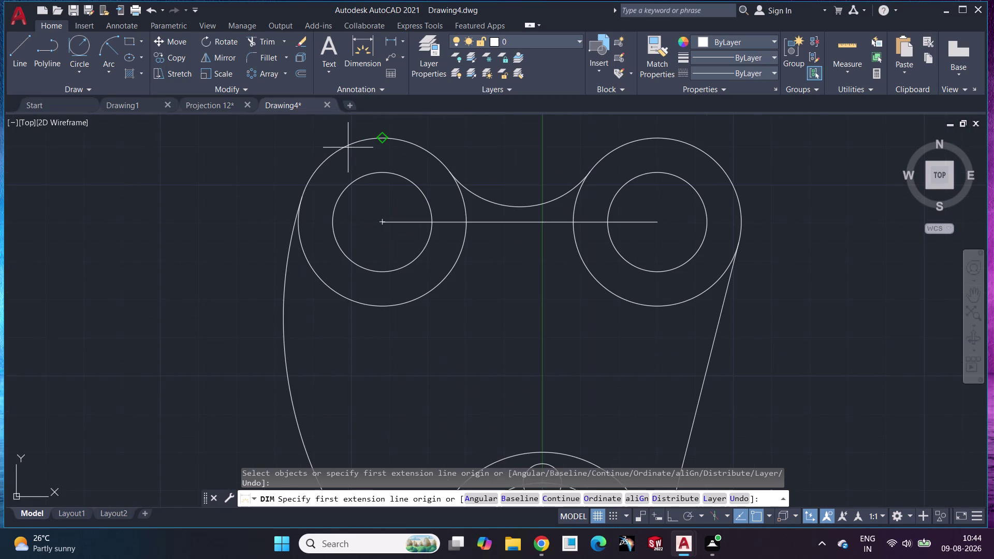
click(358, 48)
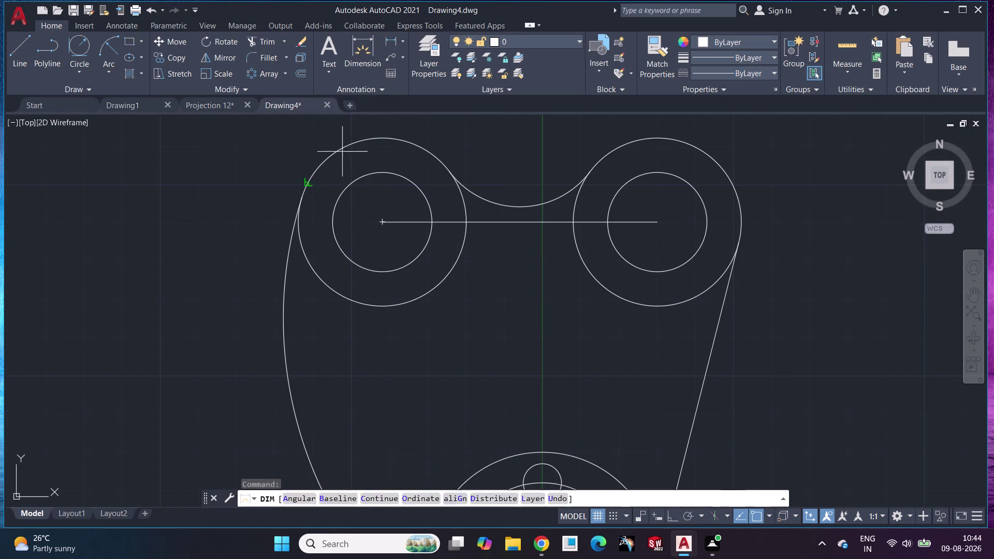
click(342, 148)
click(198, 178)
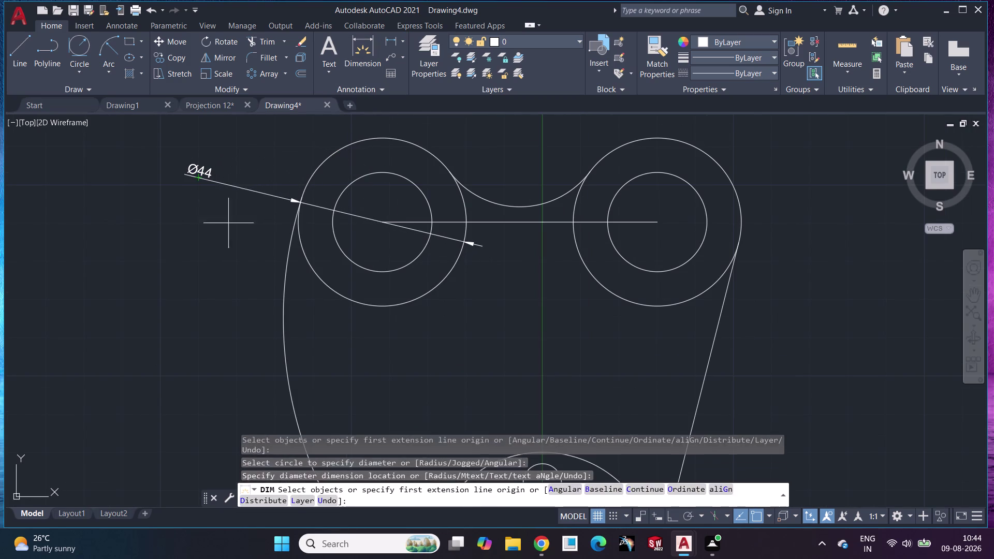
Add radius dimensions R23 to the concave connecting arc and R105 to the large left arc.
scroll(up, 3)
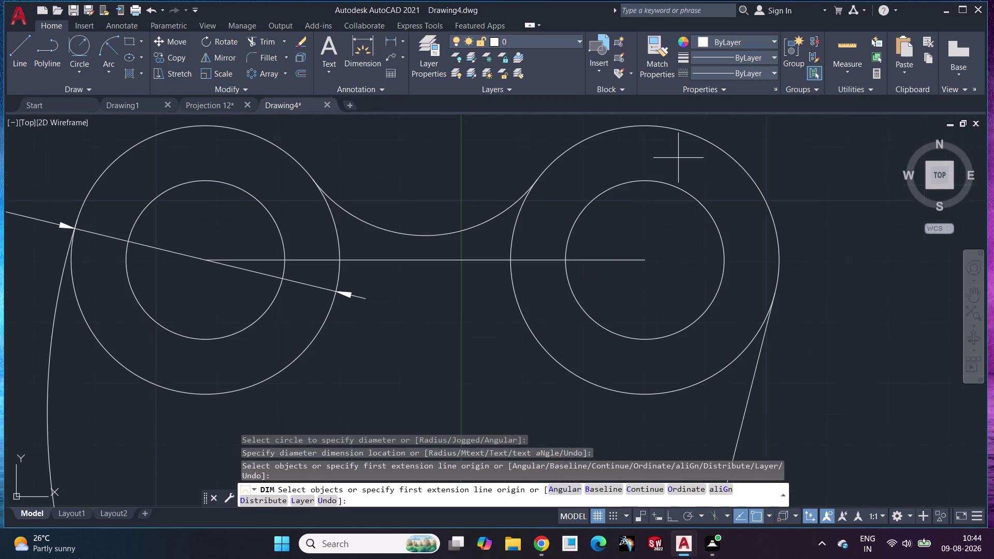
click(471, 224)
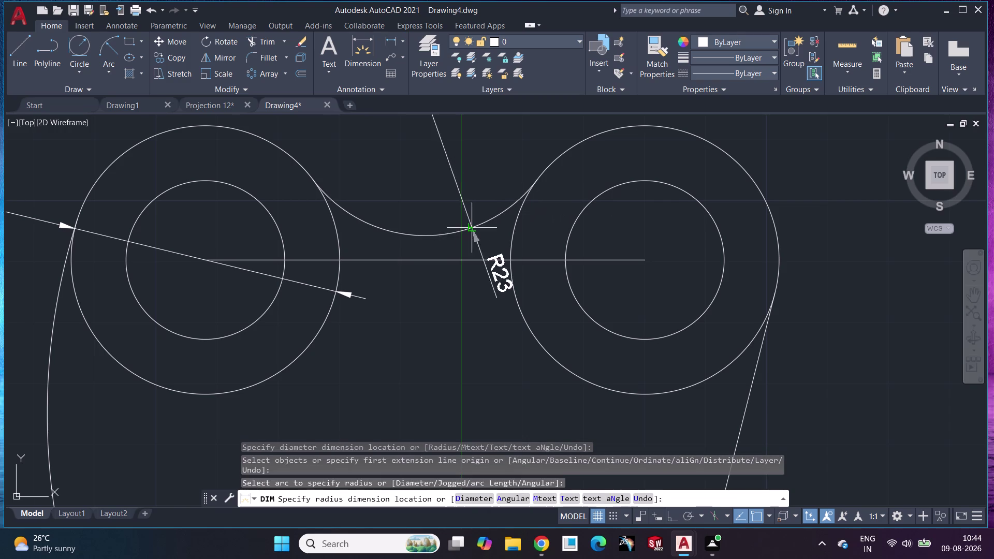
click(445, 207)
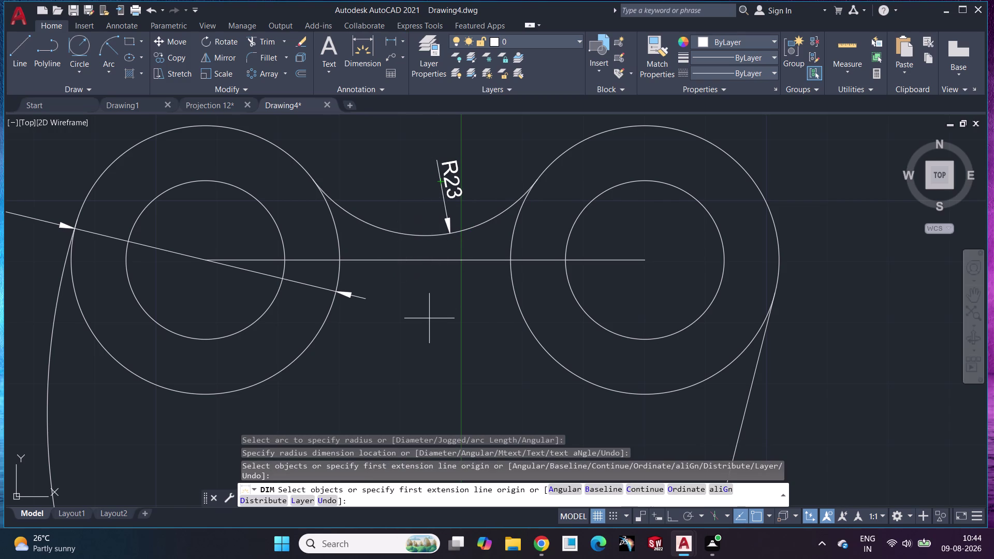
middle_drag(429, 319, 453, 141)
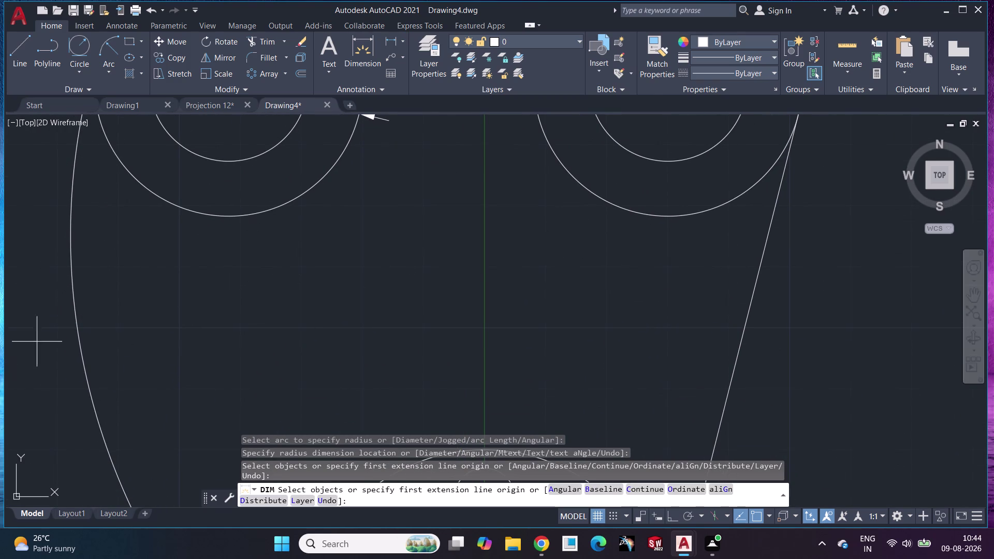
click(75, 297)
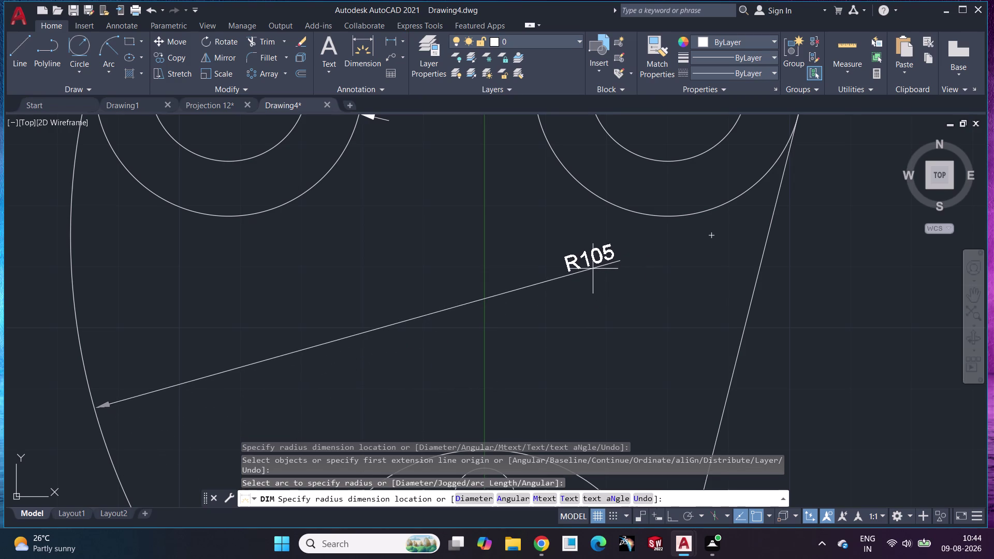
click(592, 269)
middle_drag(546, 343, 531, 230)
scroll(down, 3)
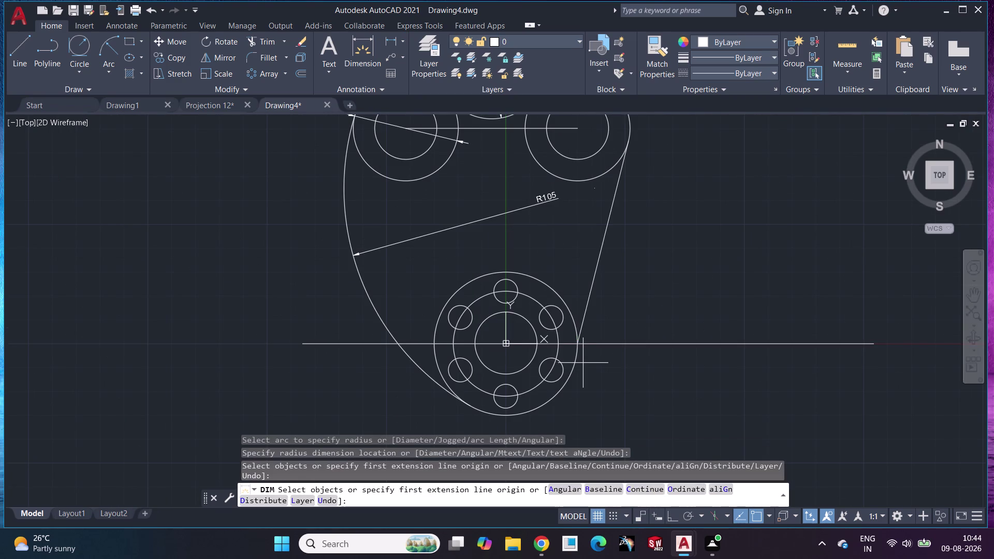
Dimension the flange outer circle as Ø60 and the inner circle as Ø26.
scroll(up, 3)
middle_drag(581, 364, 589, 198)
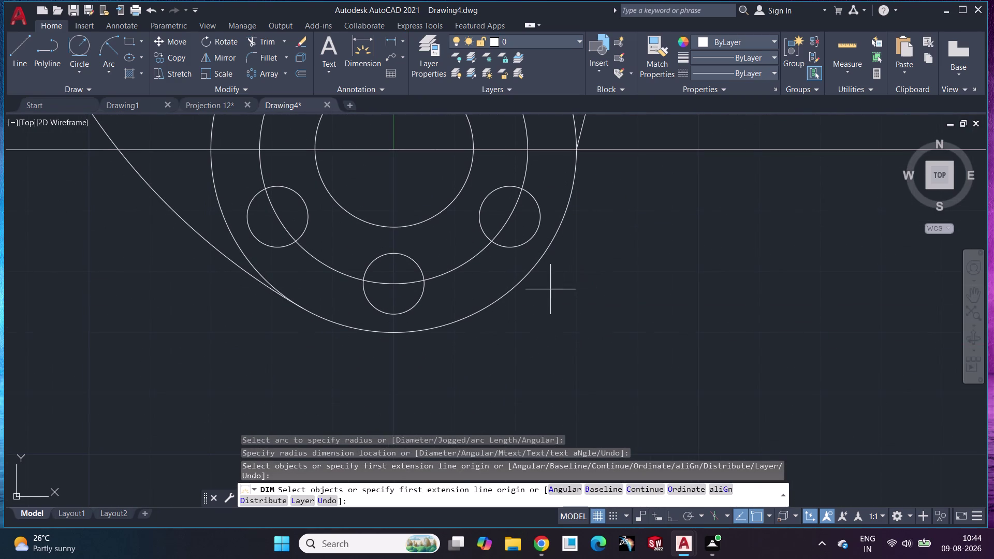
click(530, 273)
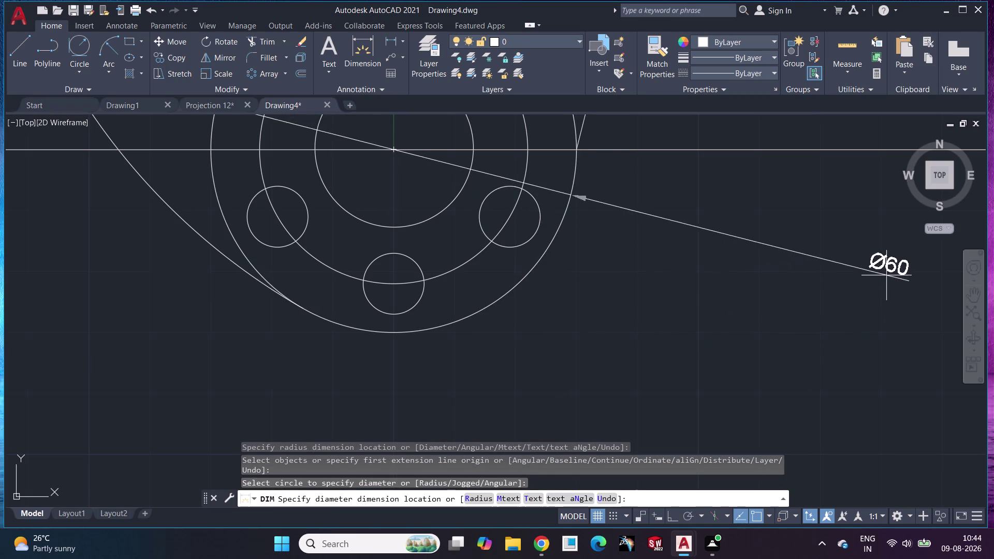
click(116, 430)
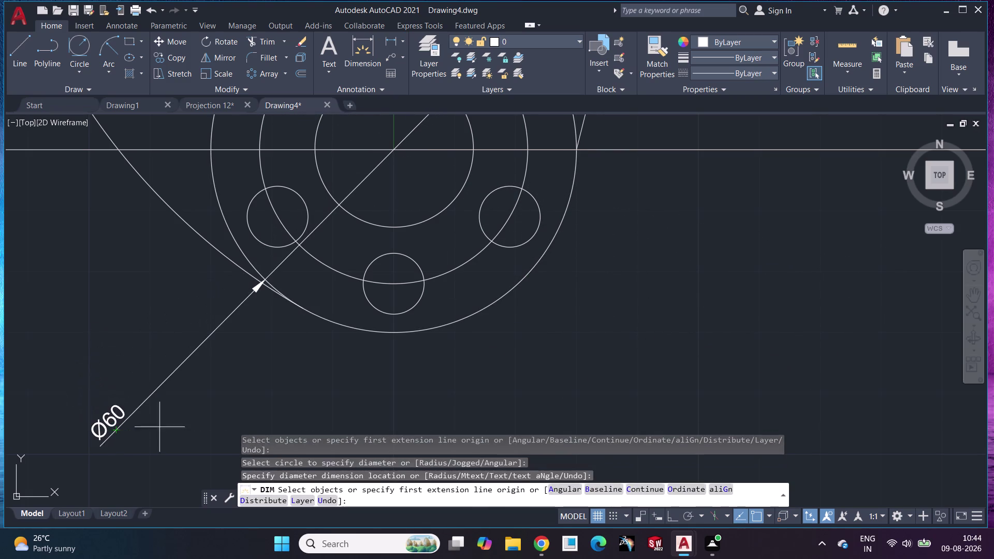
click(383, 225)
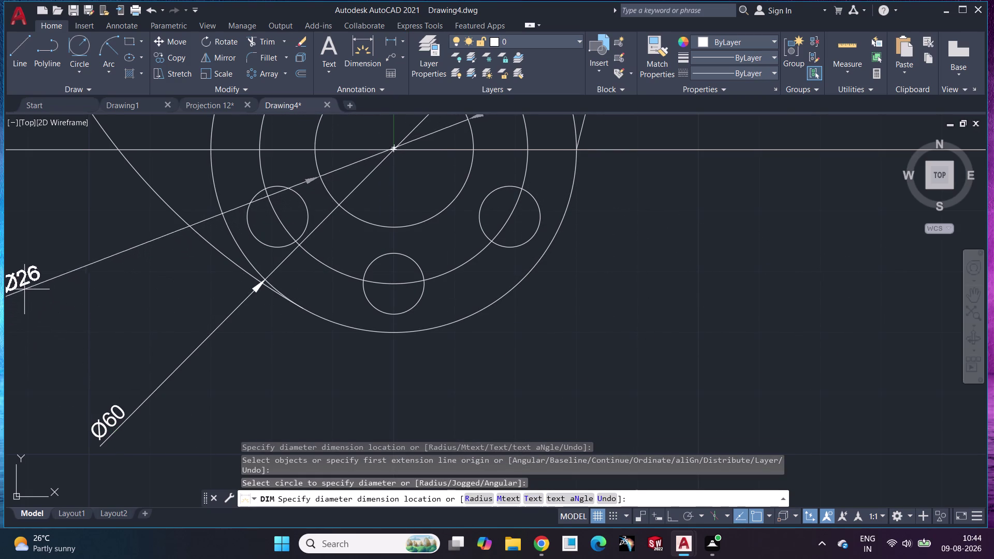
click(26, 286)
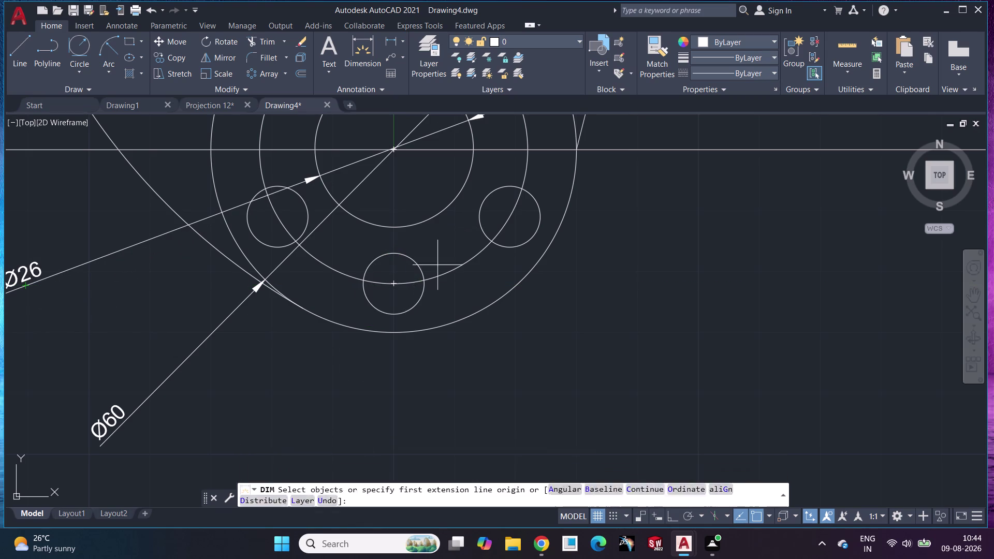
Dimension the bottom bolt hole as Ø10.
click(417, 264)
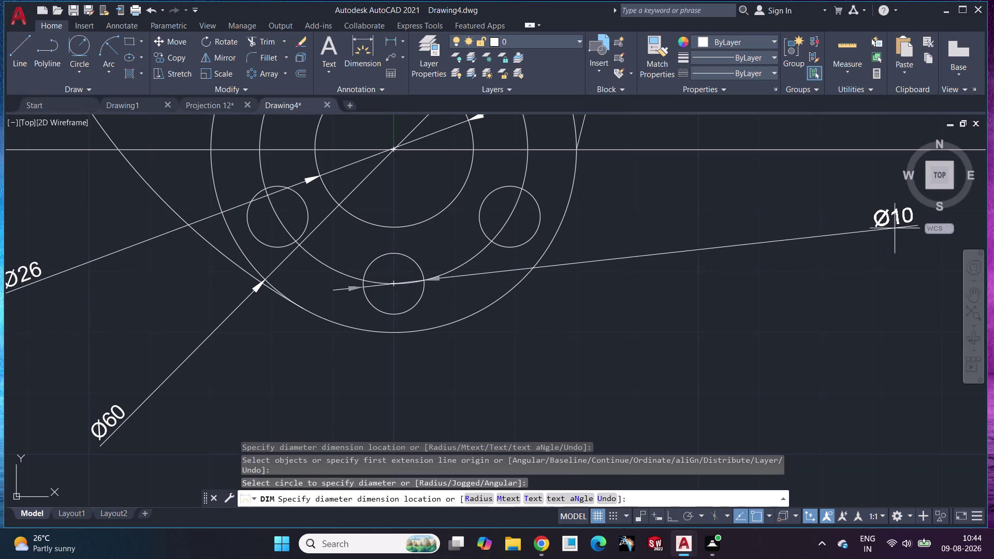
click(842, 285)
scroll(down, 3)
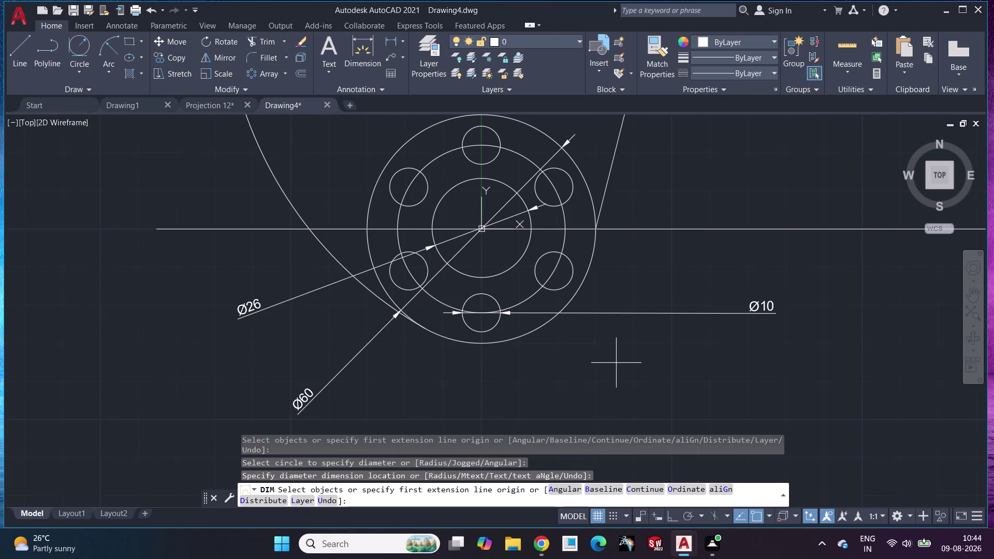
scroll(down, 3)
middle_drag(637, 283, 626, 301)
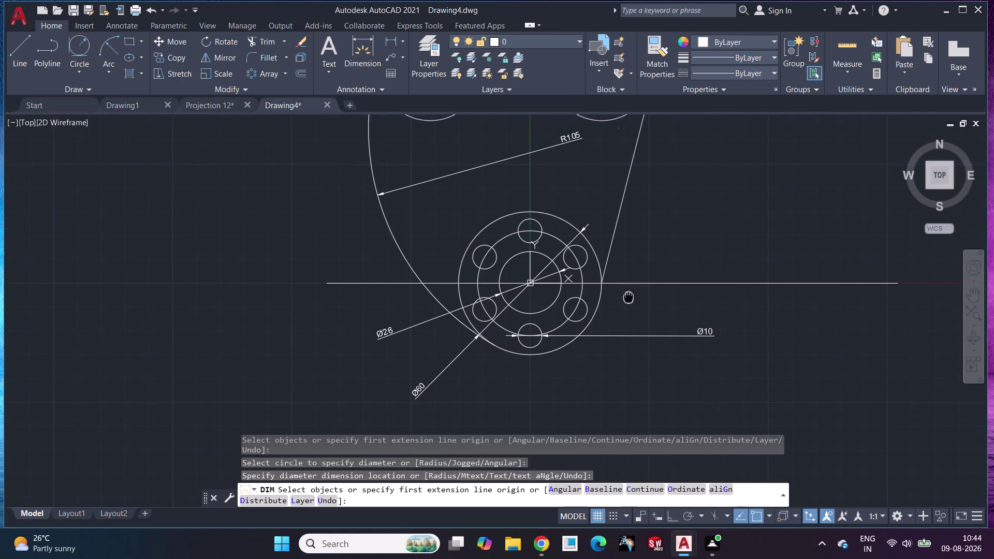
middle_drag(627, 301, 578, 352)
scroll(up, 3)
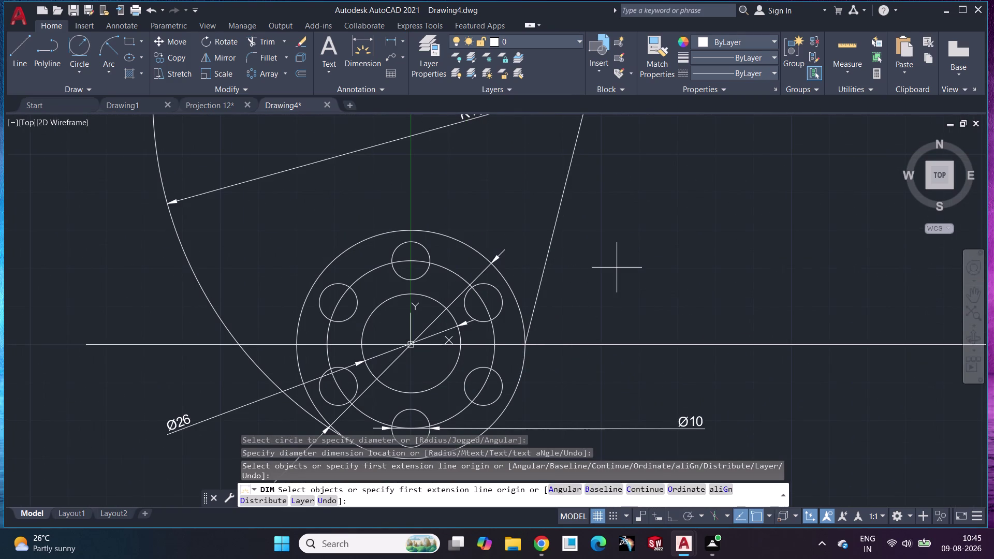
scroll(down, 3)
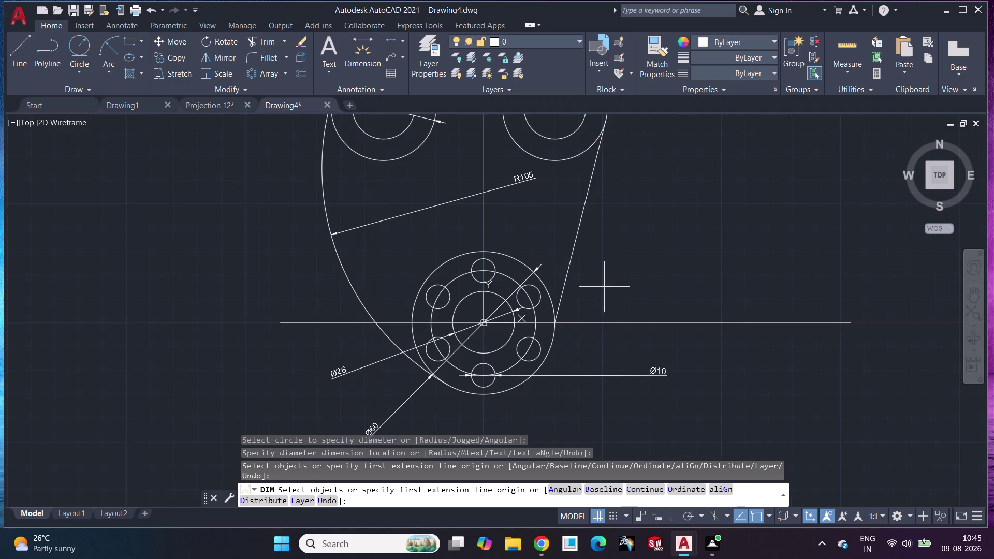
middle_drag(527, 234, 483, 366)
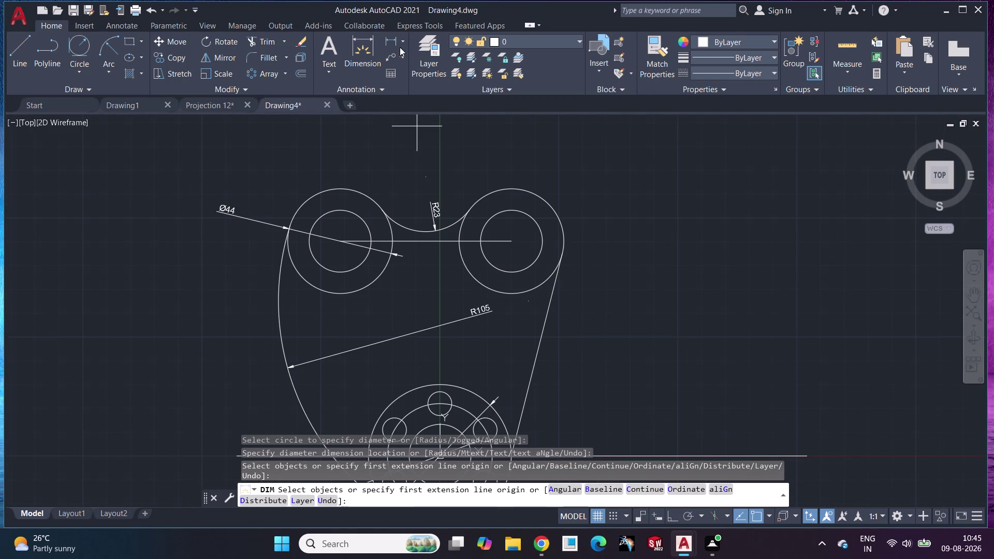
Try a horizontal dimension from the left boss centre to the hub axis, then cancel.
click(392, 35)
click(343, 240)
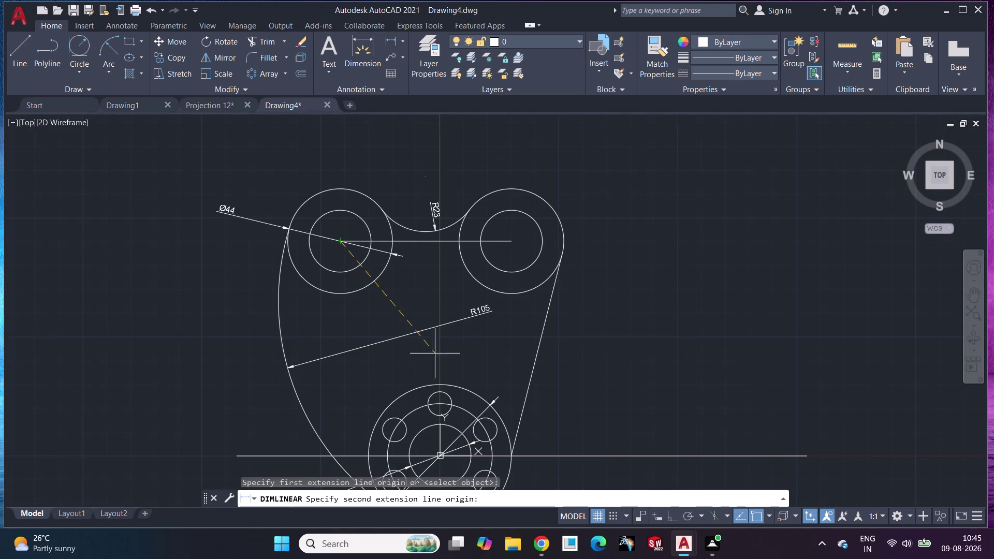
click(441, 458)
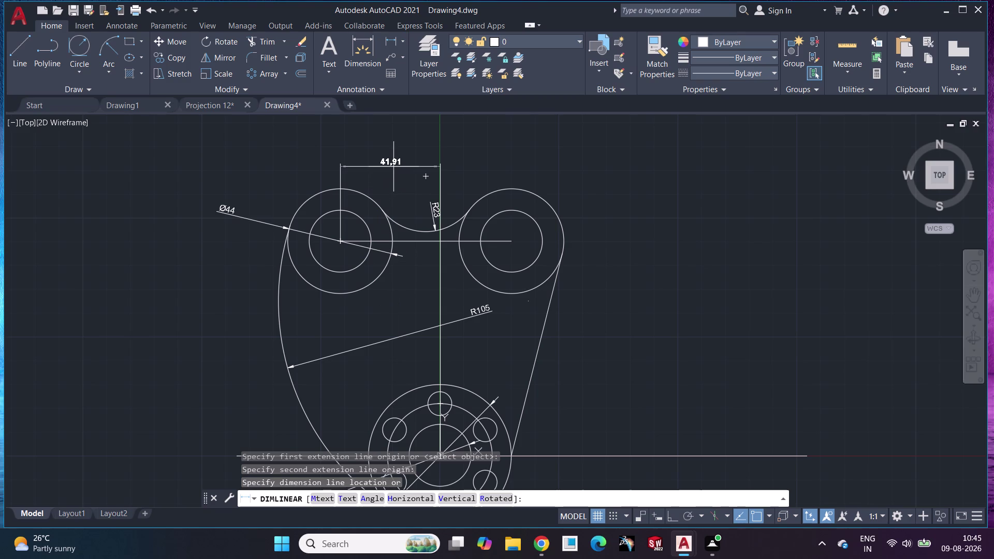
key(Escape)
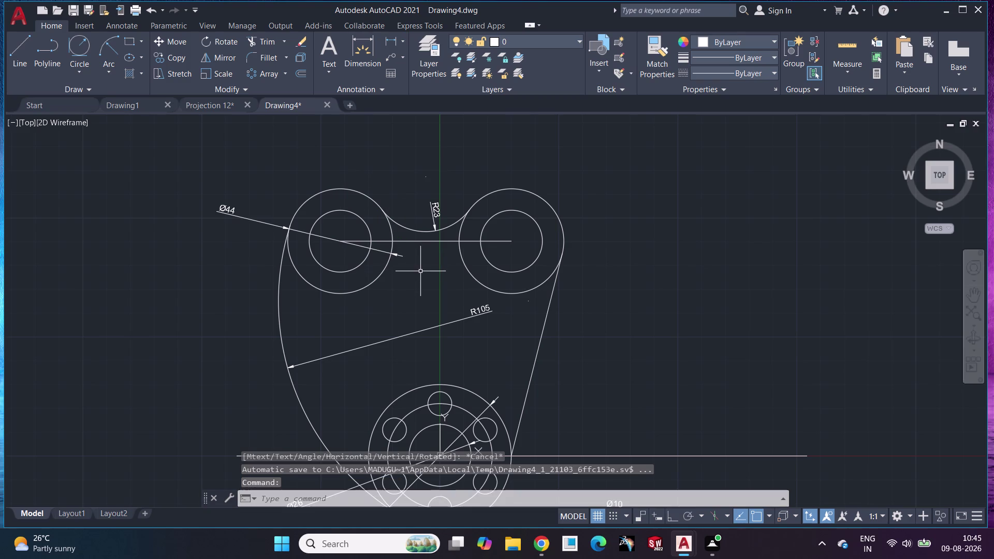
Draw a vertical line from the hub centre up past the bosses.
click(30, 42)
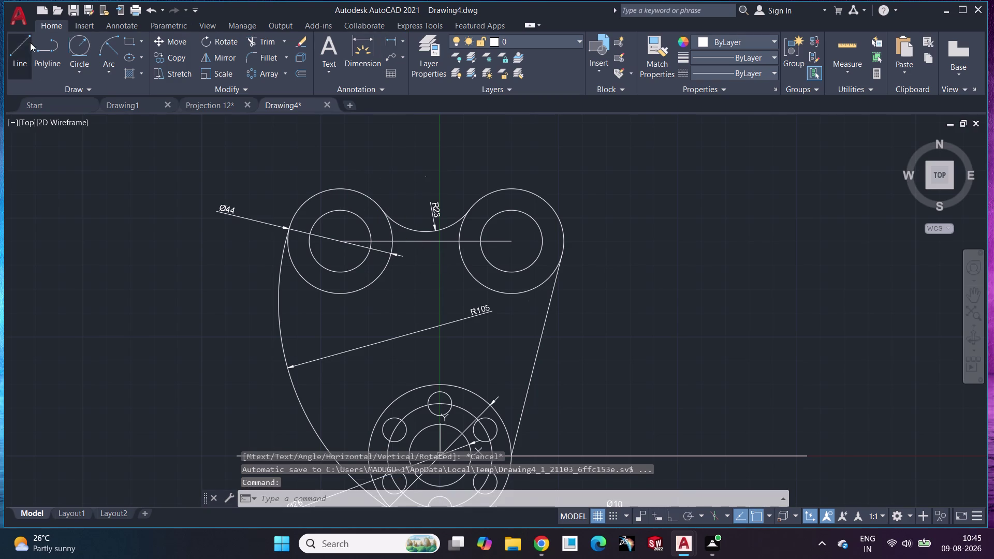
click(441, 455)
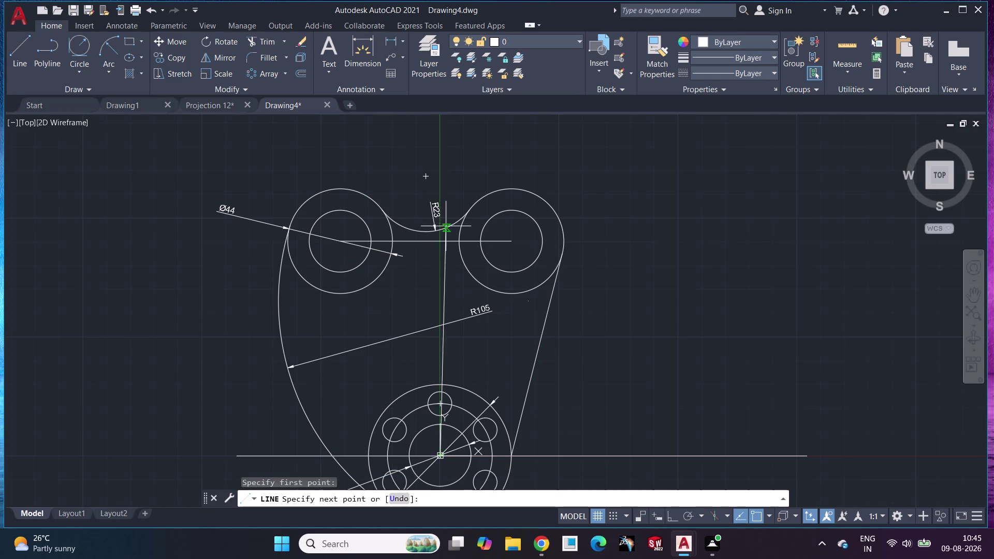
click(443, 161)
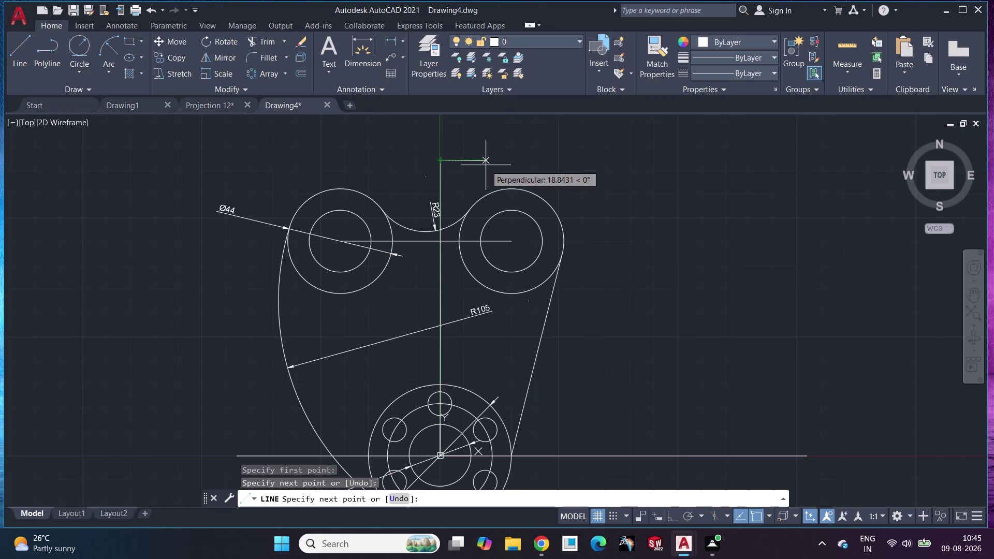
key(Escape)
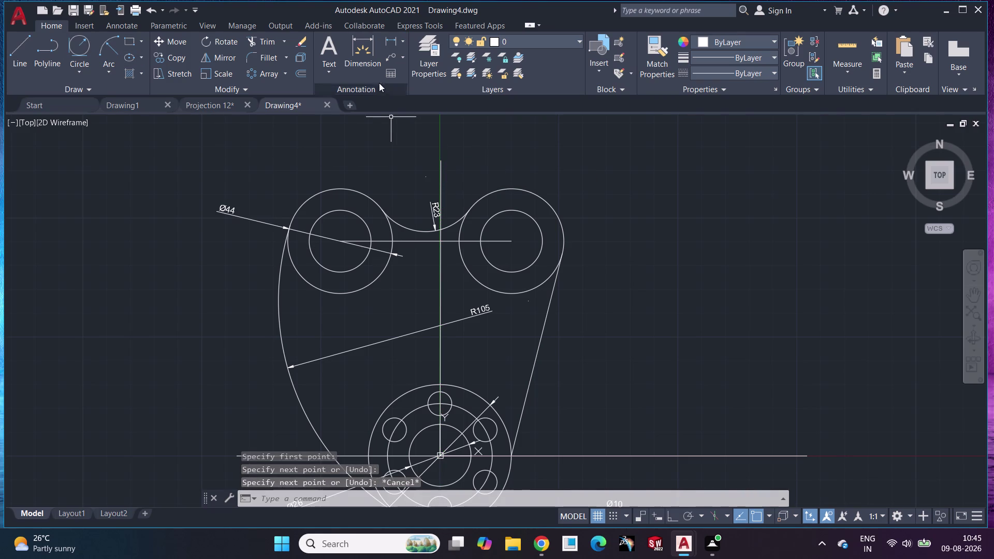
Try horizontal dimensions from each boss centre to the vertical line, cancelling both.
click(389, 41)
click(338, 239)
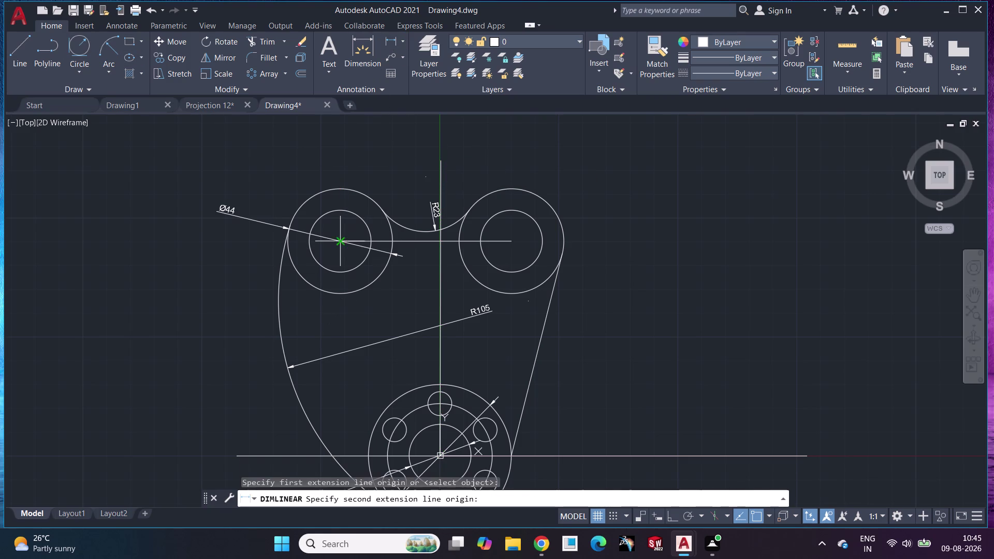
click(441, 238)
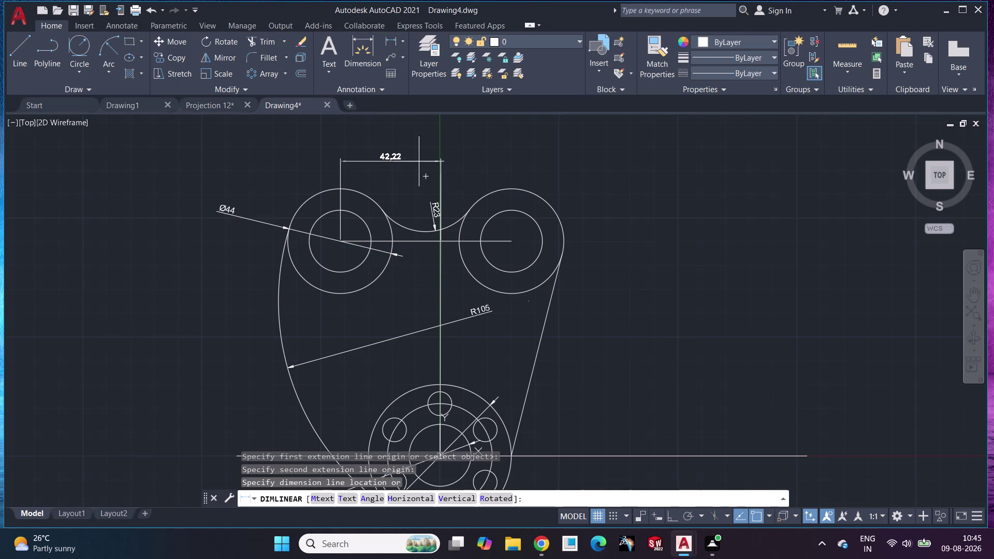
key(Escape)
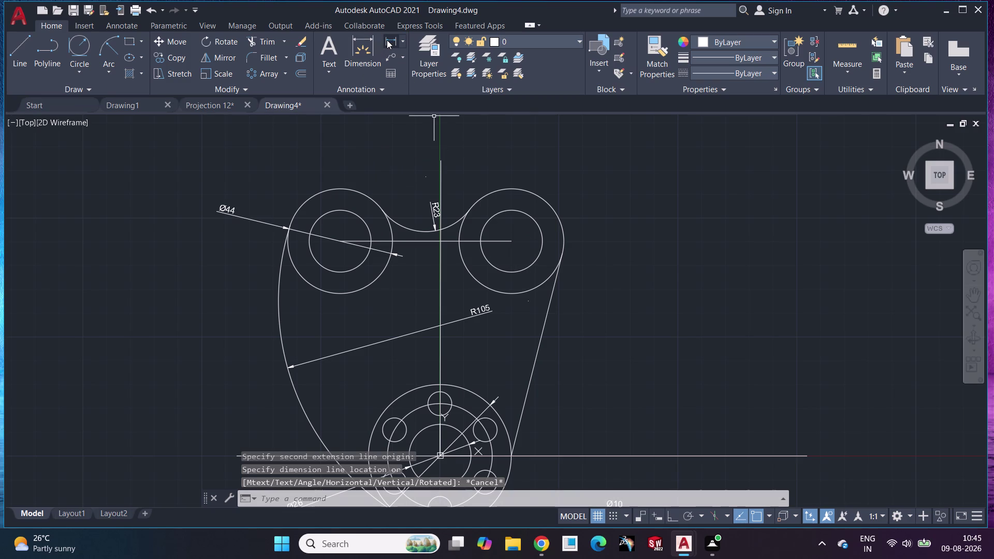
key(space)
click(510, 241)
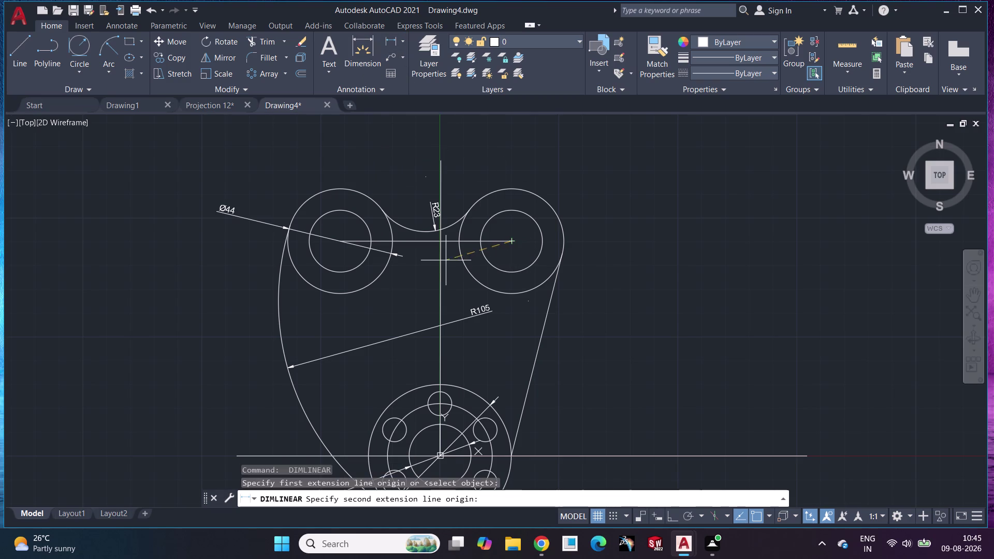
click(440, 242)
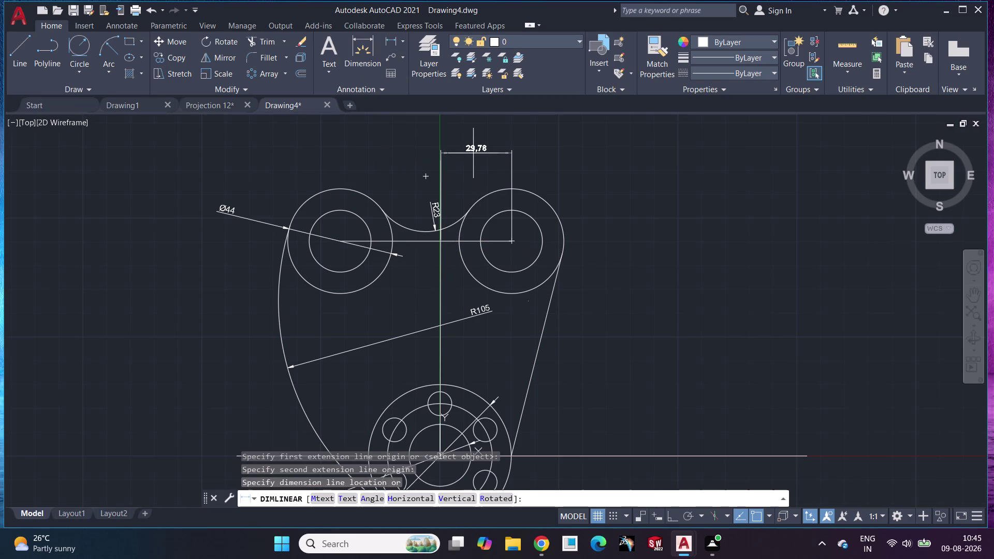
key(Escape)
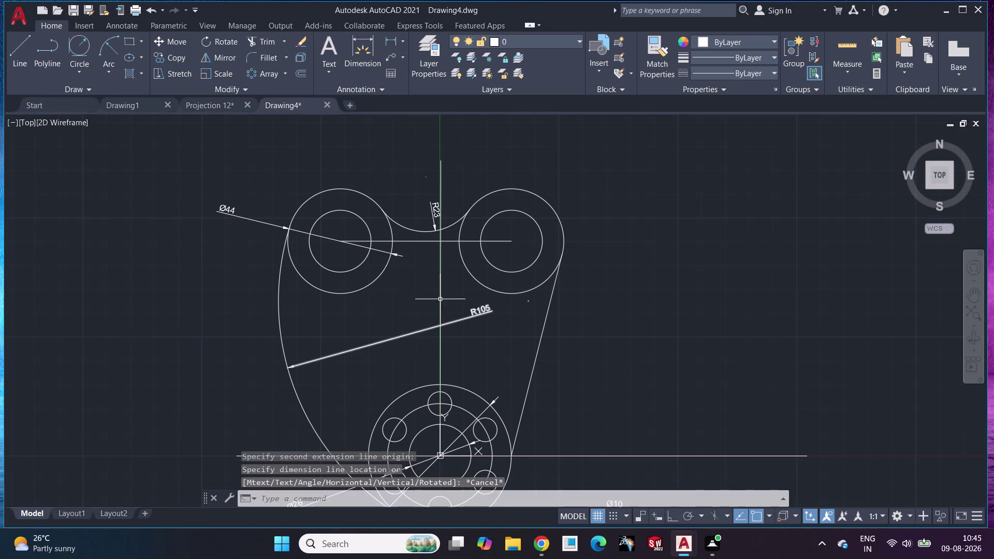
Delete the vertical line through the hub centre.
click(439, 286)
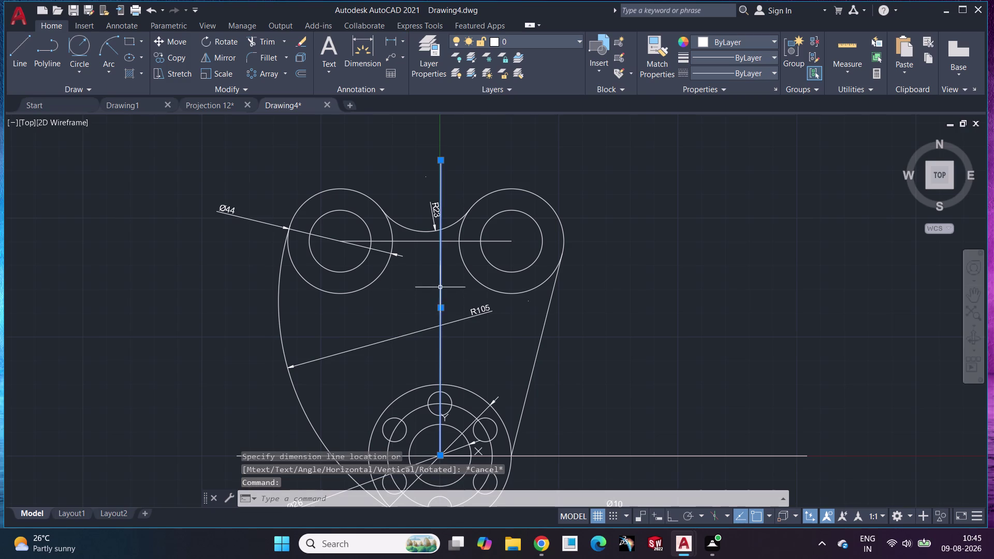
key(Delete)
middle_drag(618, 329, 656, 194)
Delete the old right-hand connecting line.
scroll(down, 3)
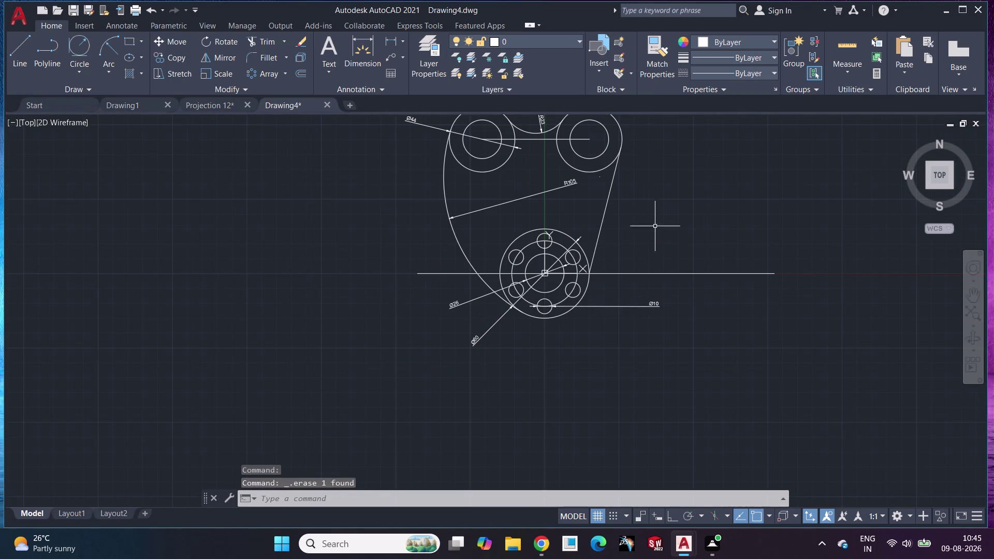
scroll(up, 3)
middle_drag(655, 246, 534, 352)
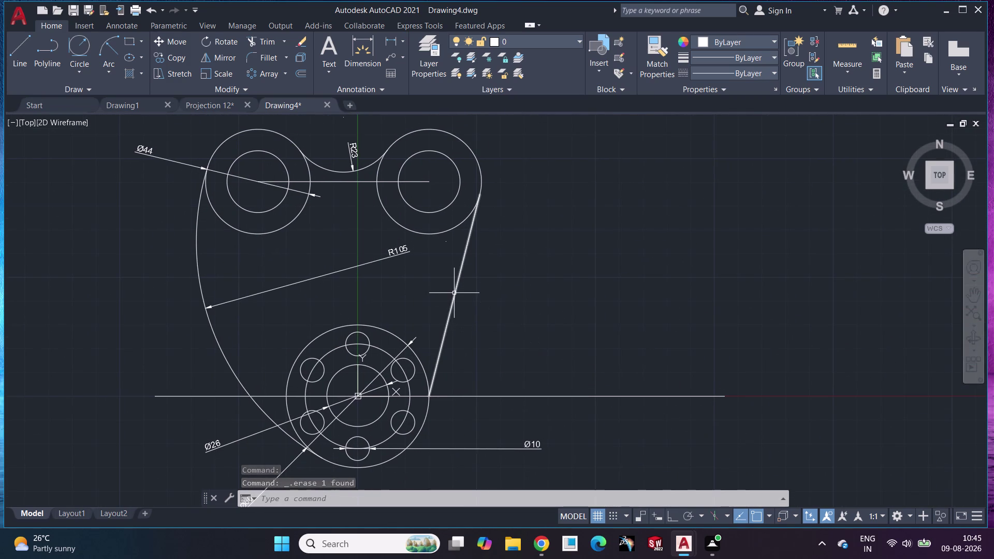
click(454, 293)
key(Delete)
Draw a new line tangent to the hub's outer circle and the right boss.
scroll(up, 3)
middle_drag(486, 311, 537, 427)
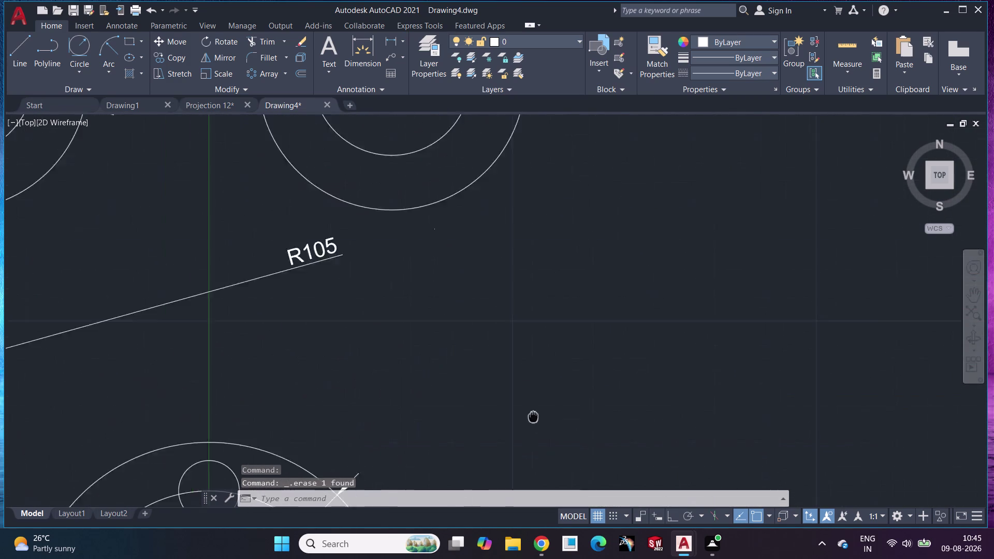
middle_drag(538, 427, 575, 480)
scroll(down, 3)
middle_drag(574, 437, 513, 180)
scroll(up, 3)
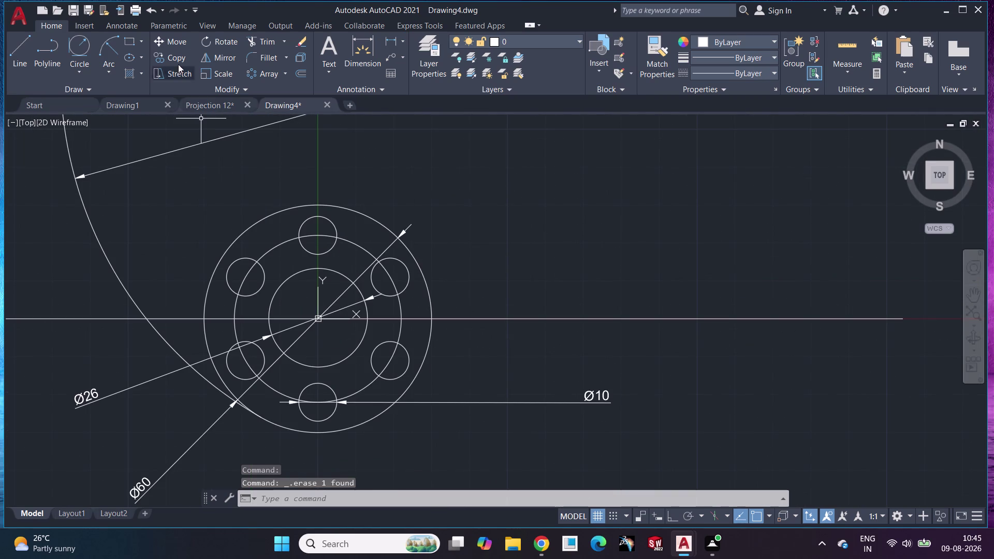
drag(17, 45, 18, 50)
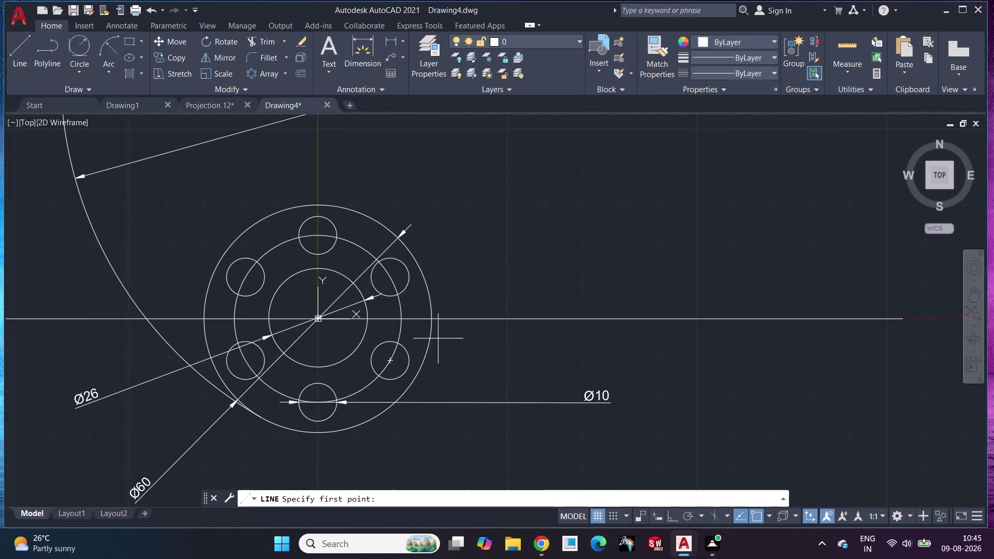
click(431, 332)
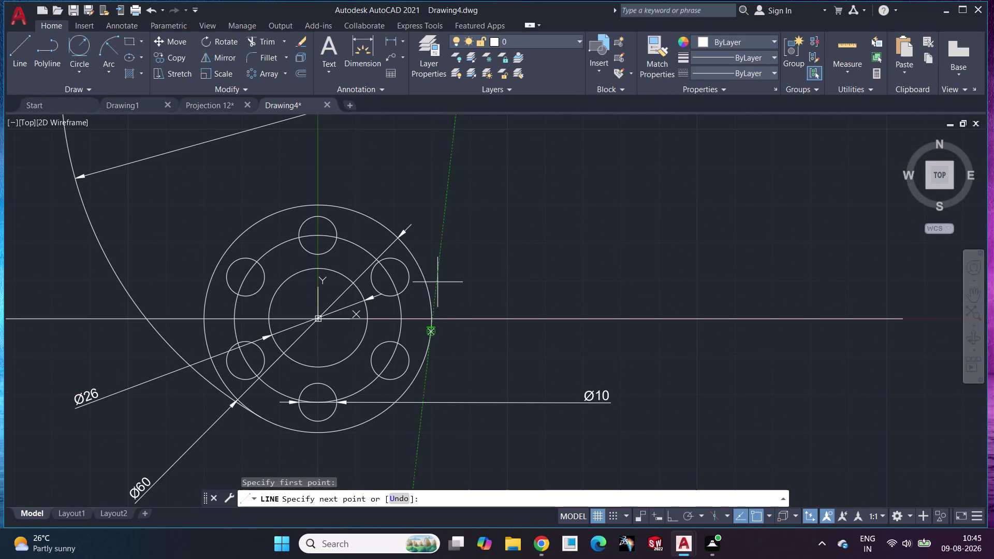
middle_drag(462, 193, 391, 450)
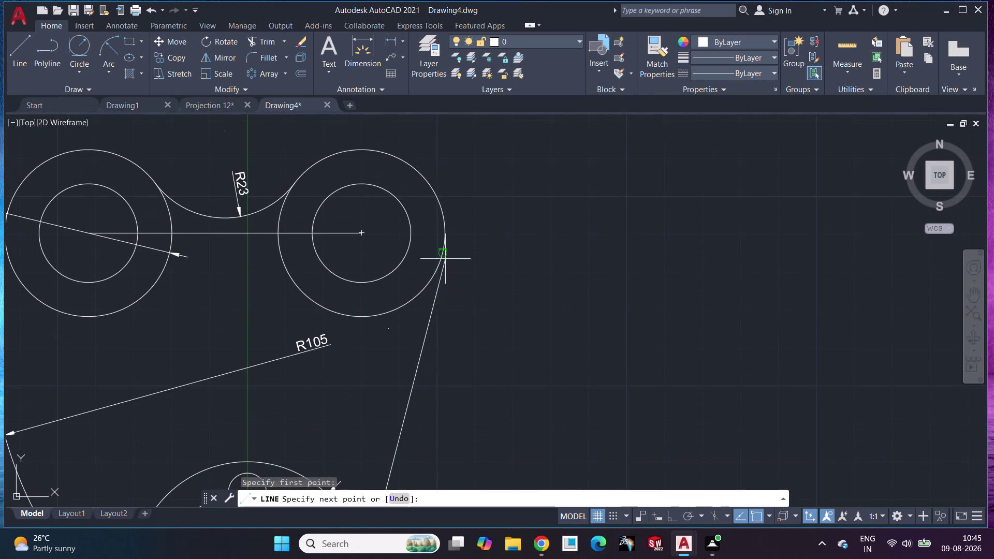
click(444, 250)
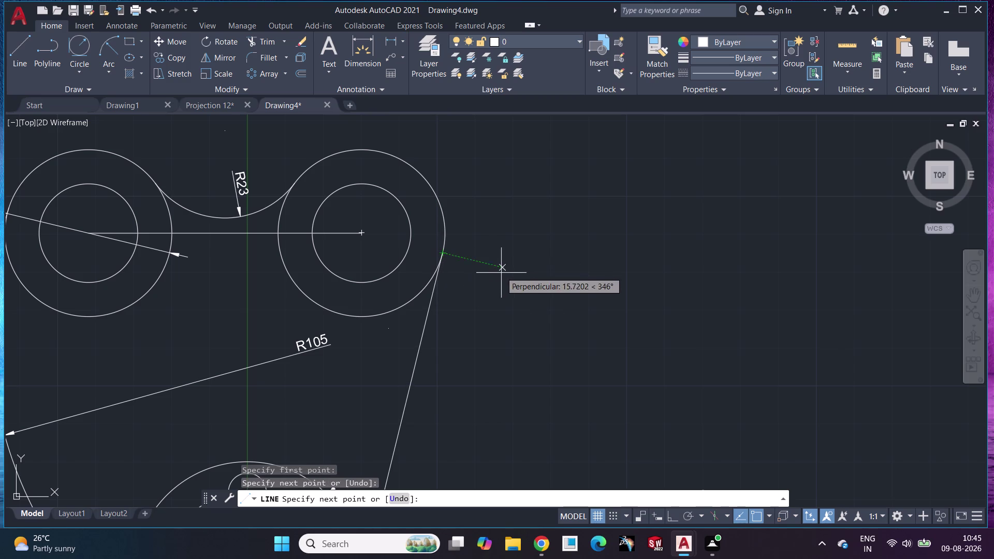
key(Escape)
Pan back and zoom in on the hub and the new tangent line.
scroll(down, 3)
middle_drag(490, 343, 508, 240)
scroll(up, 3)
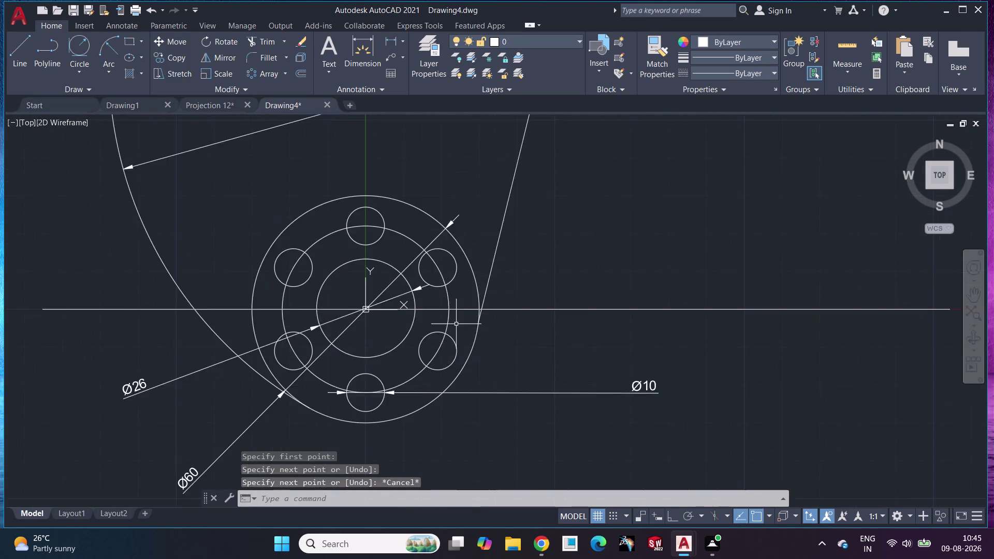
scroll(up, 3)
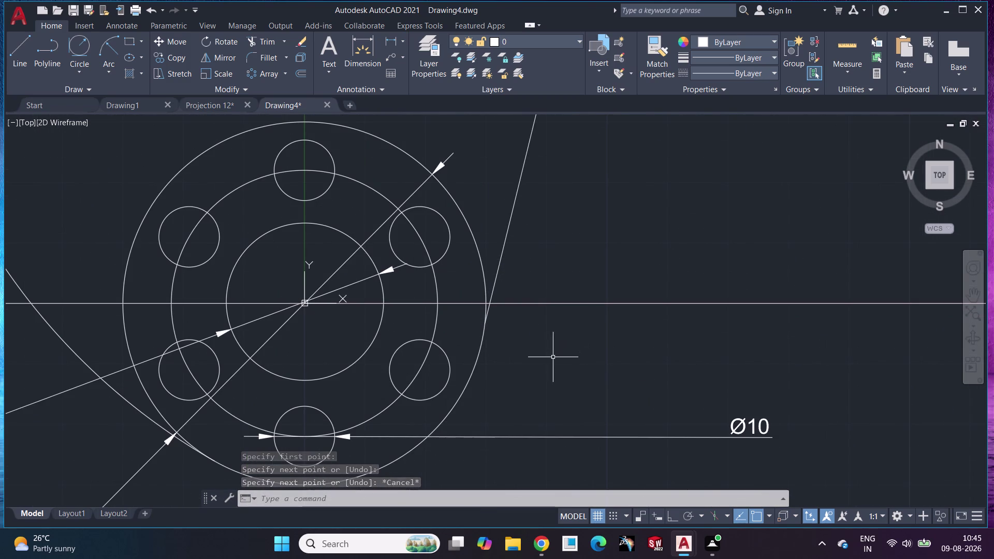
scroll(up, 3)
scroll(up, 3)
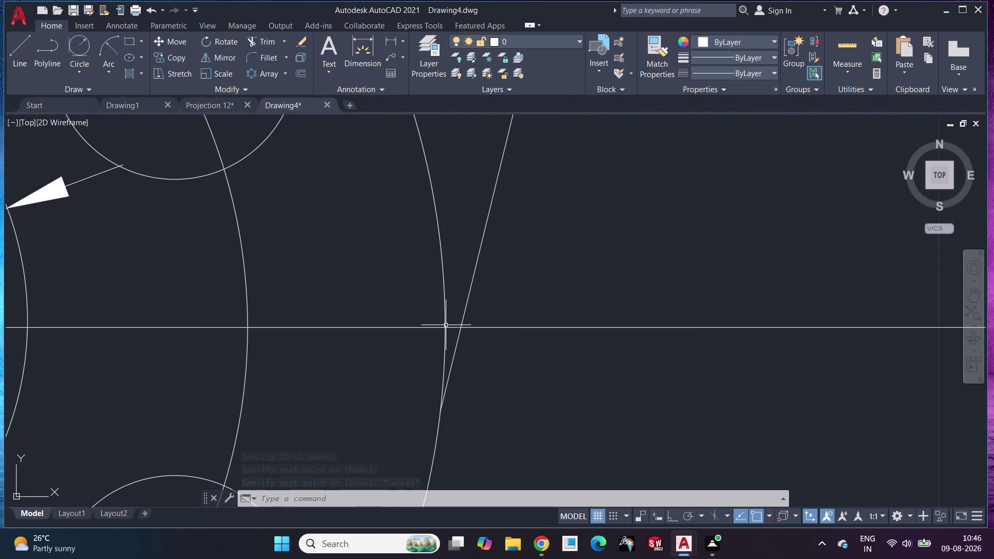
click(268, 37)
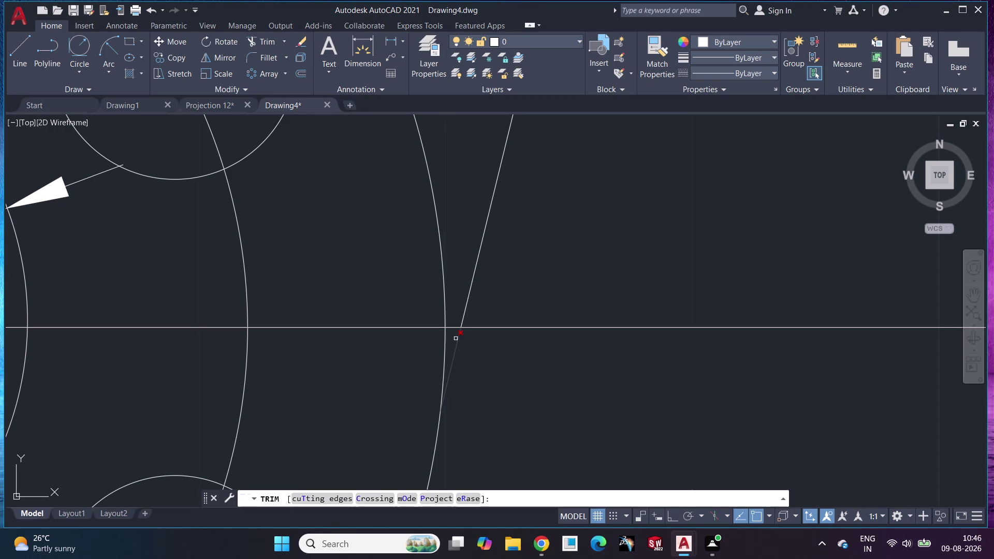
Trim leftover line pieces beyond the tangent line and around the central circles.
click(452, 330)
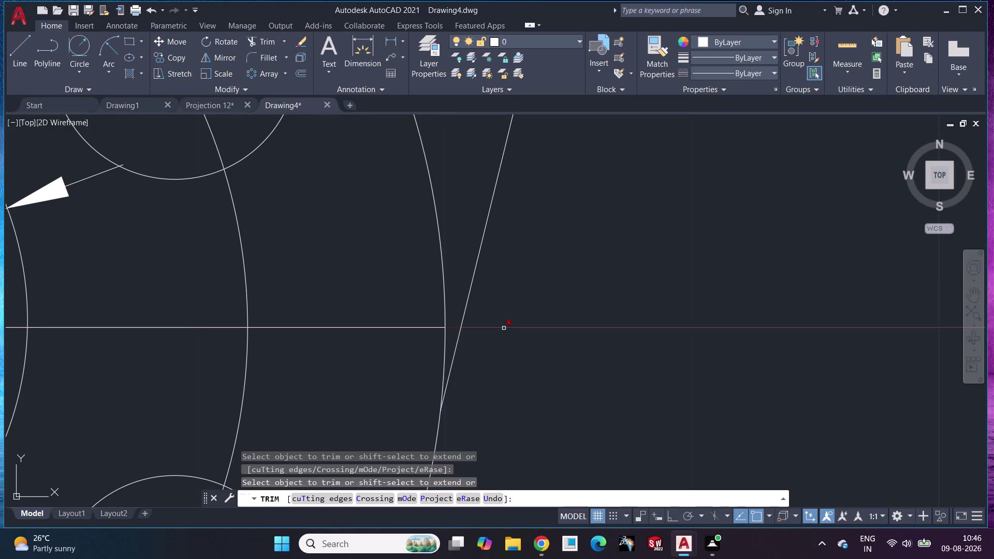
click(504, 328)
scroll(down, 3)
scroll(down, 3)
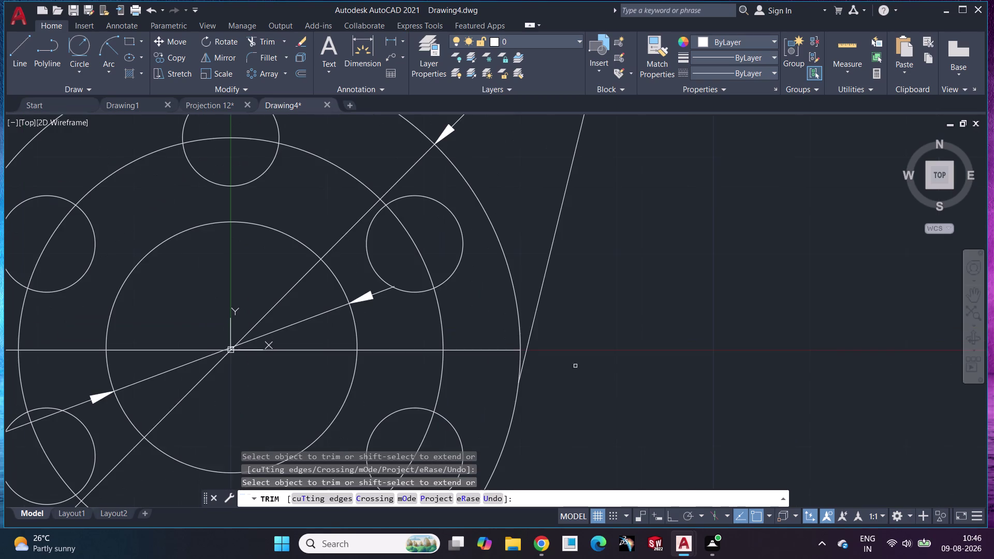
scroll(down, 3)
click(187, 371)
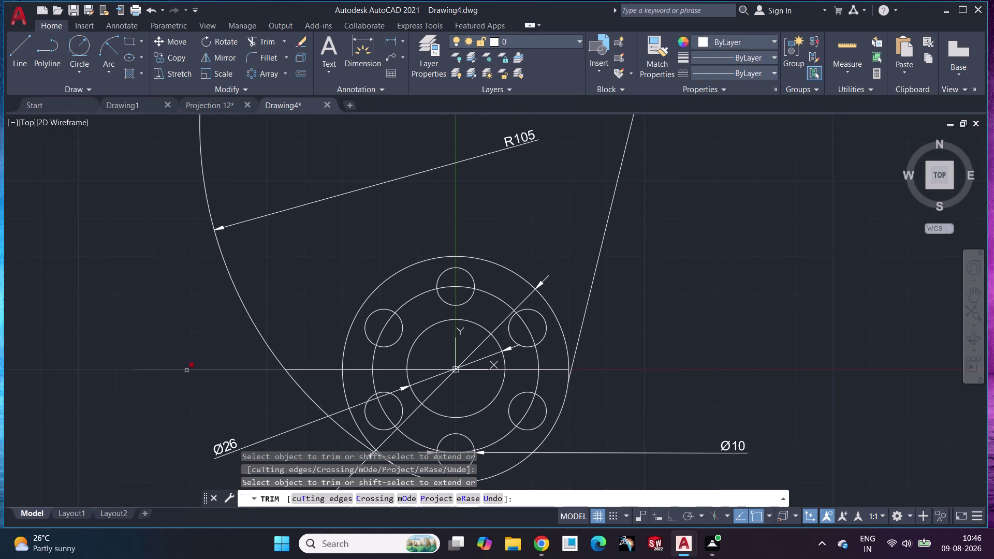
click(314, 370)
click(391, 370)
click(355, 371)
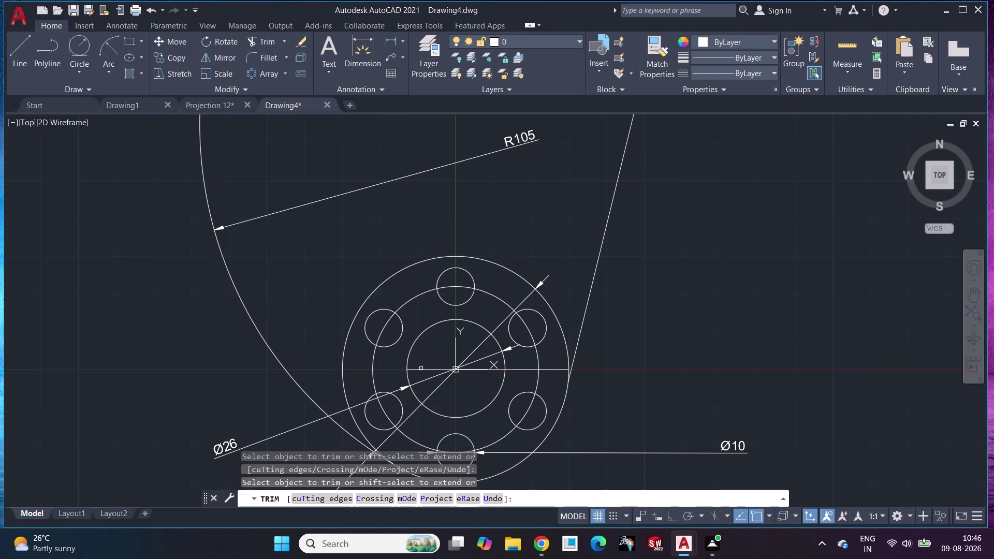
click(421, 370)
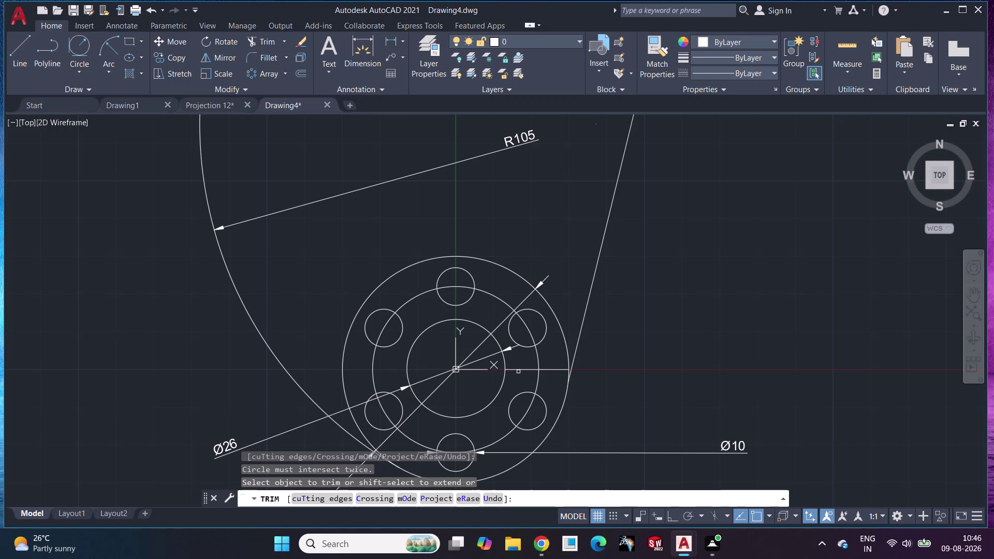
click(519, 370)
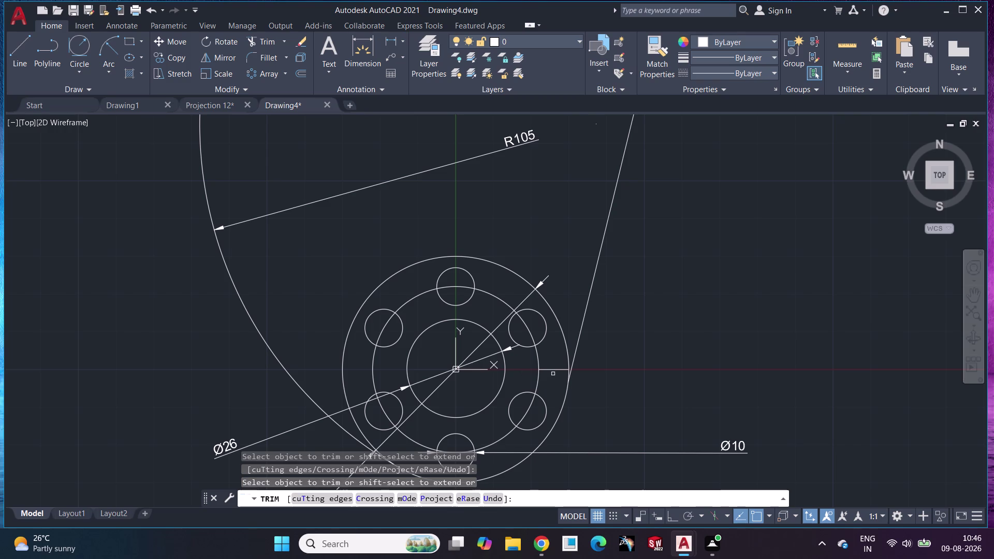
click(553, 369)
Trim the horizontal construction line between the upper bosses, then end Trim.
middle_drag(531, 213, 500, 466)
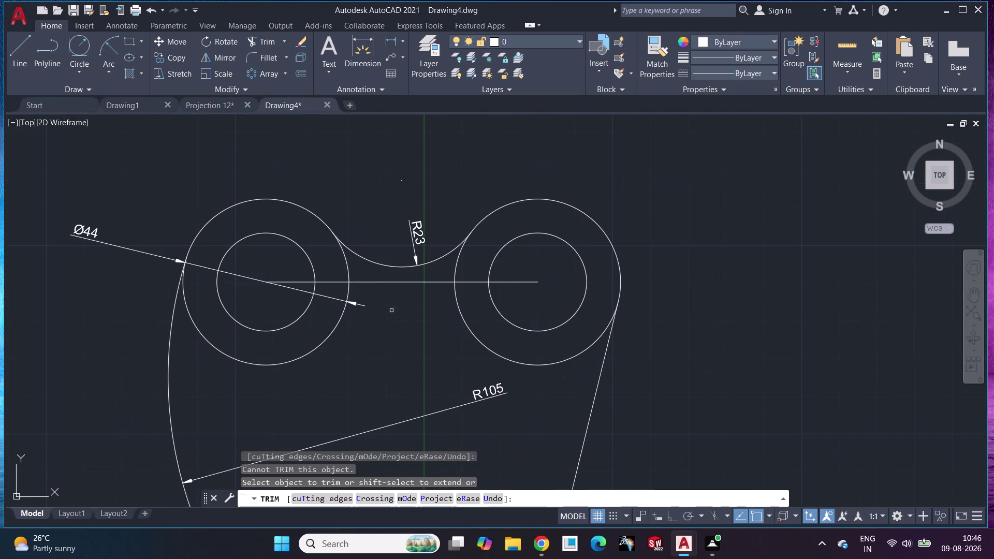
click(408, 282)
click(339, 284)
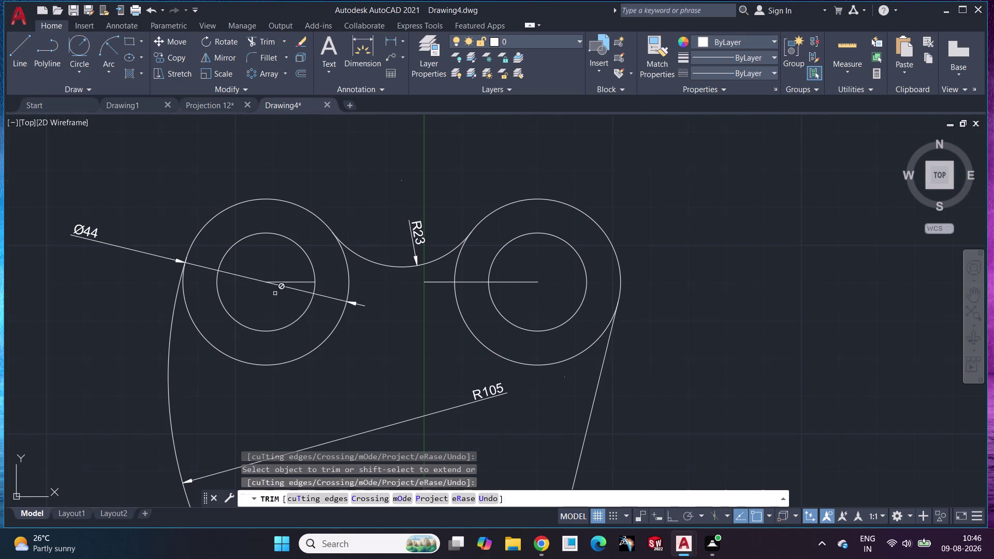
click(297, 281)
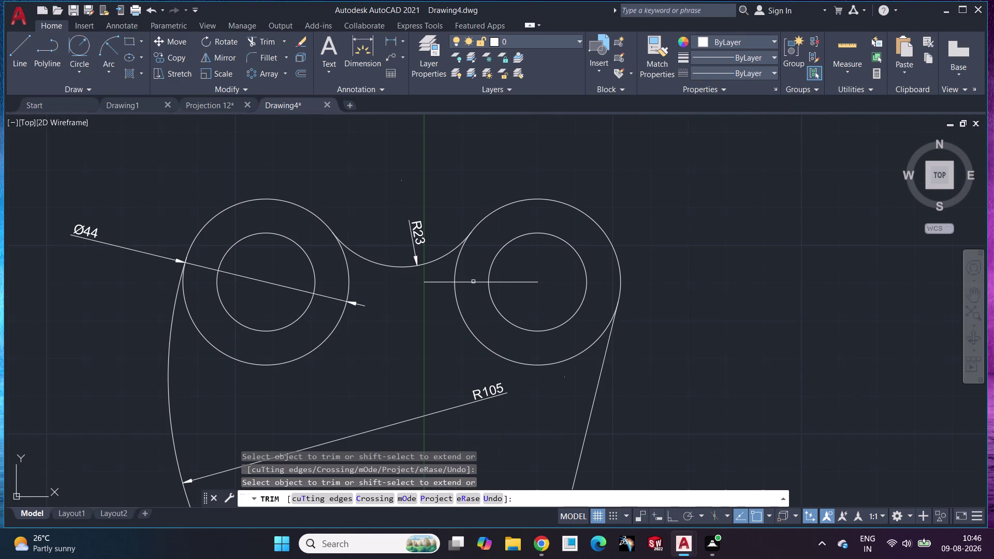
click(474, 282)
click(430, 281)
click(526, 282)
scroll(down, 3)
scroll(up, 3)
middle_drag(535, 313, 541, 237)
scroll(down, 3)
middle_drag(508, 373, 494, 292)
scroll(up, 3)
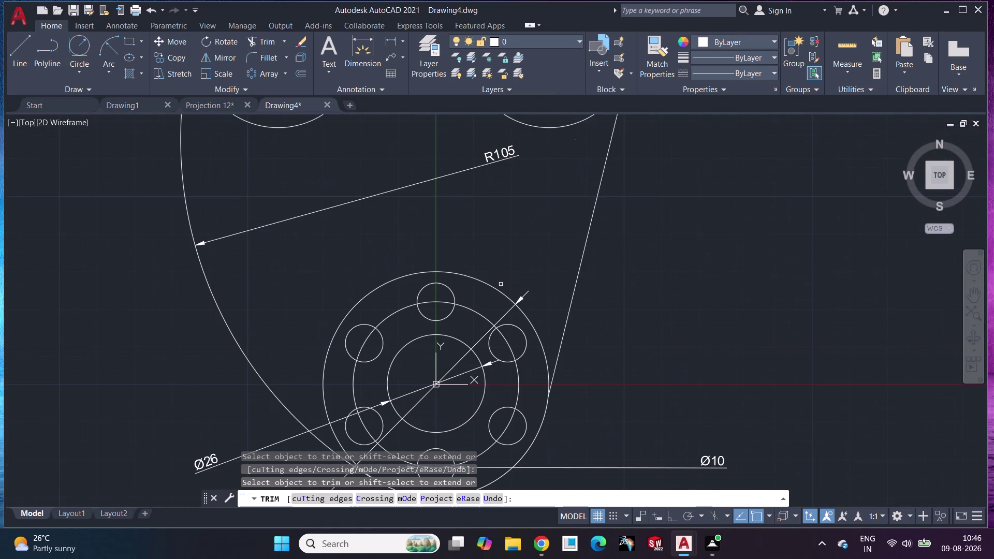
key(Escape)
middle_drag(698, 332, 702, 413)
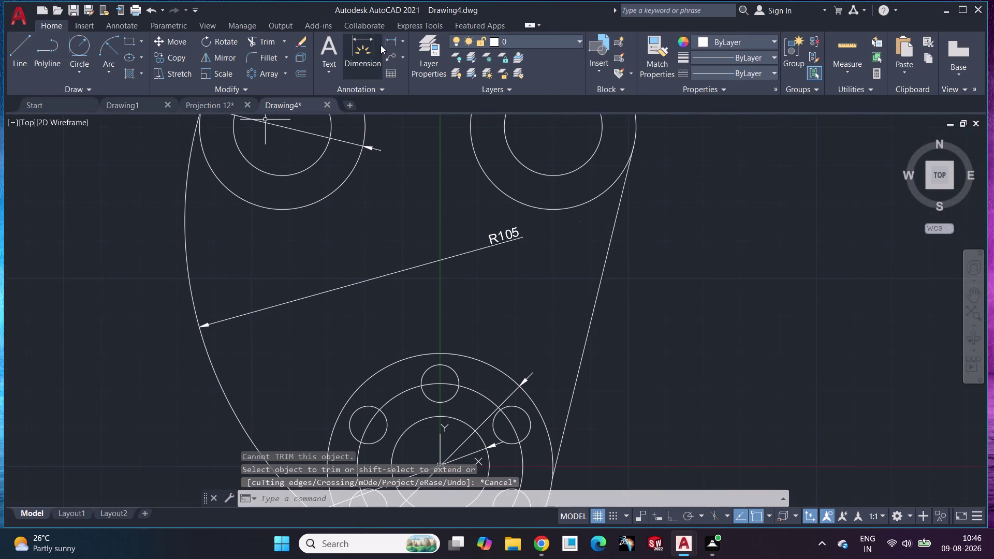
Place a Ø26 diameter dimension on the right upper boss.
click(346, 47)
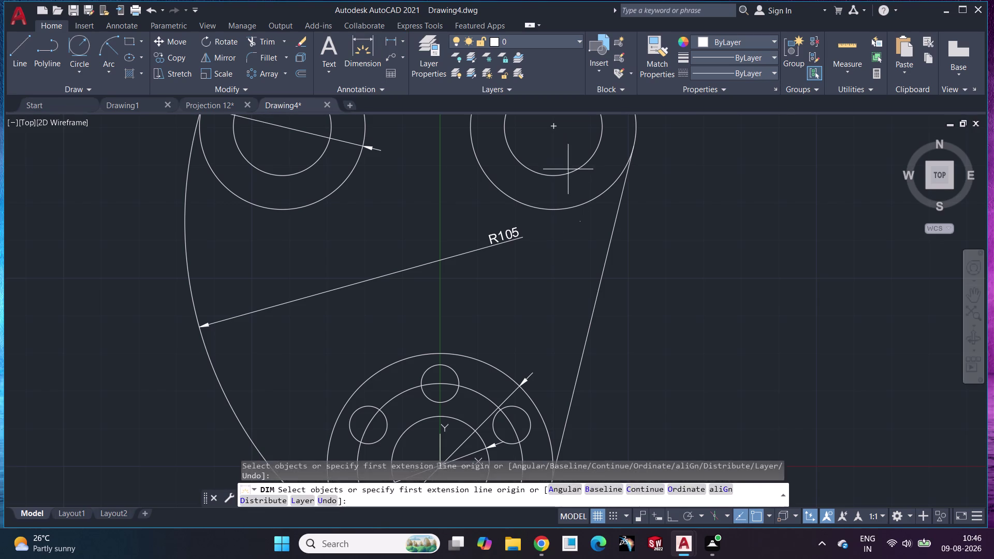
click(569, 174)
click(808, 228)
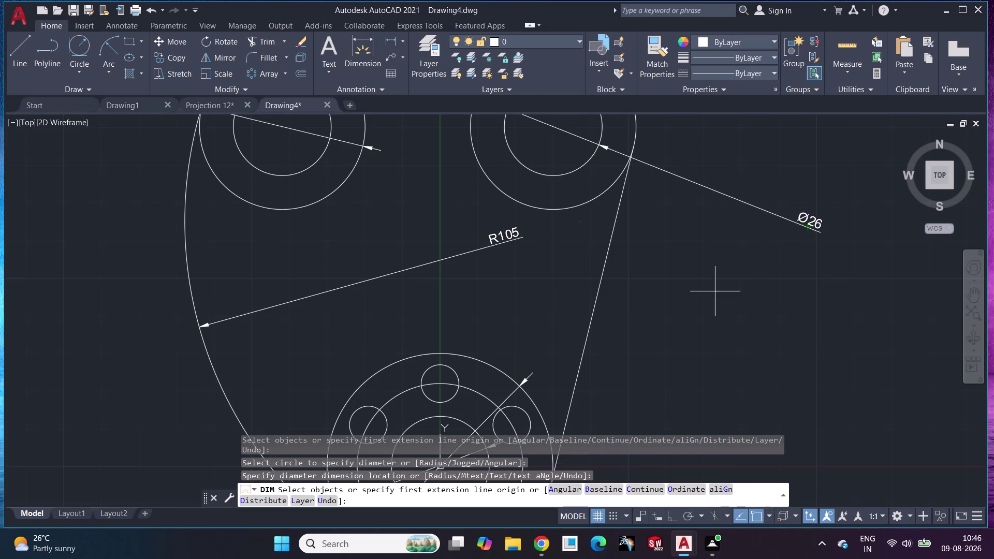
scroll(down, 3)
middle_drag(754, 314, 668, 213)
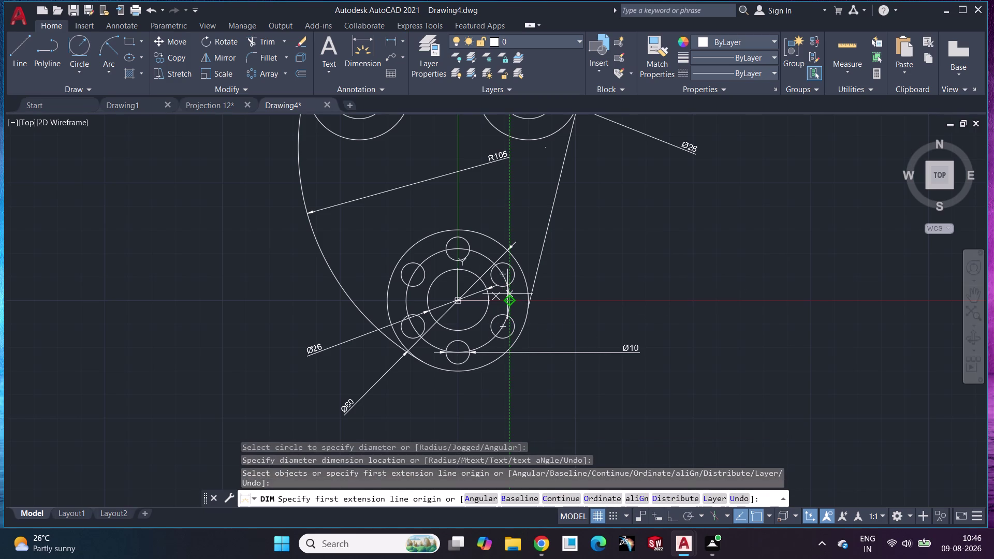
Add a diameter dimension to a central circle and finish dimensioning.
click(482, 254)
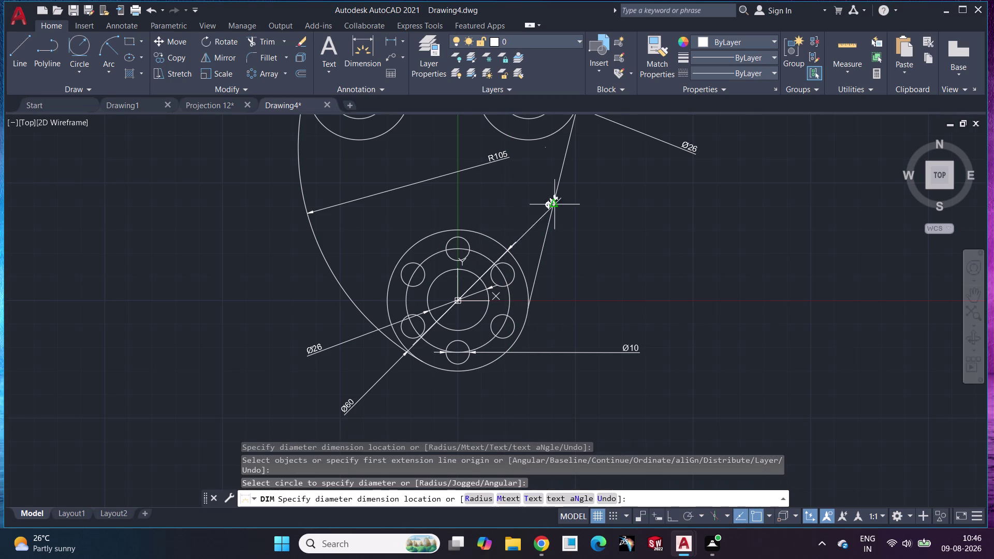
click(23, 195)
scroll(down, 3)
scroll(up, 3)
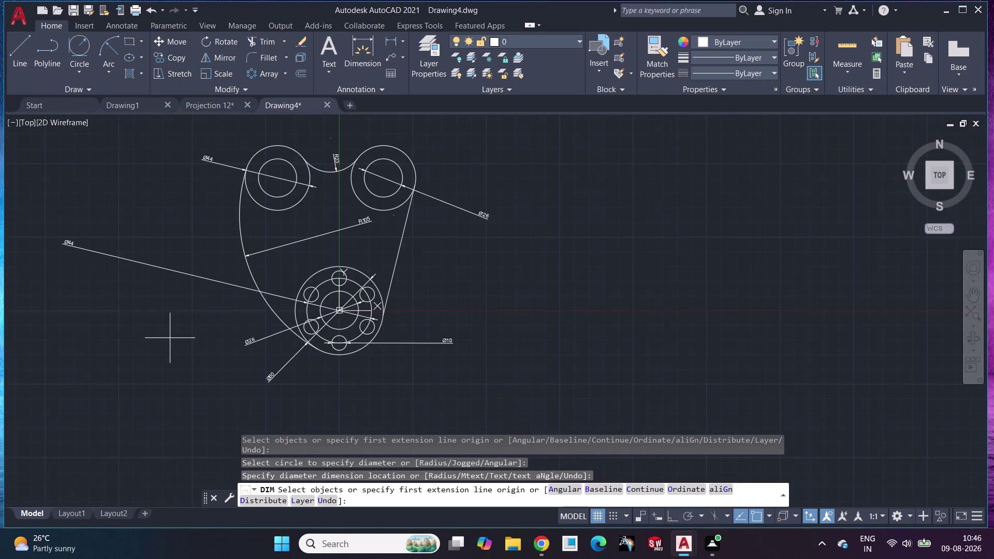
scroll(up, 3)
middle_drag(178, 342, 185, 428)
scroll(down, 3)
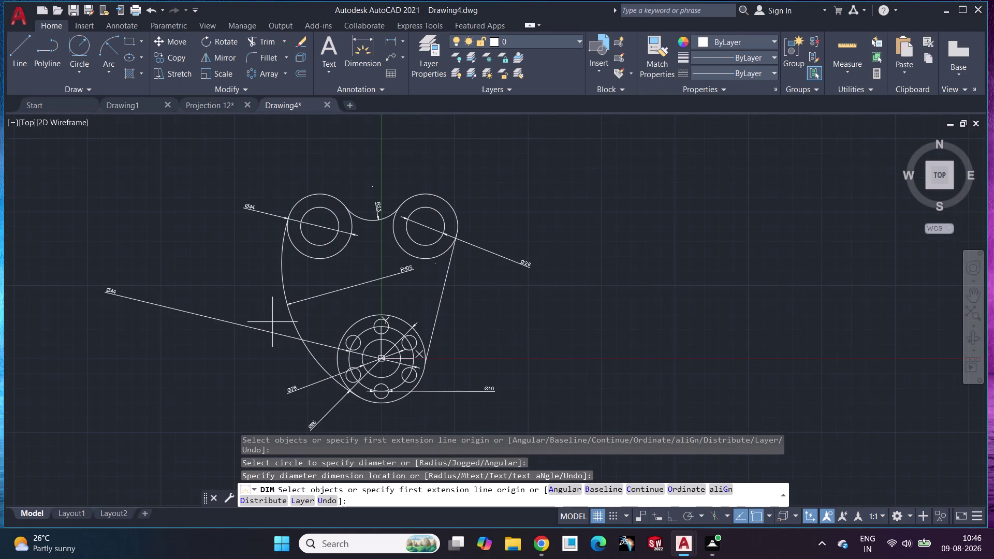
key(Escape)
scroll(down, 3)
scroll(up, 3)
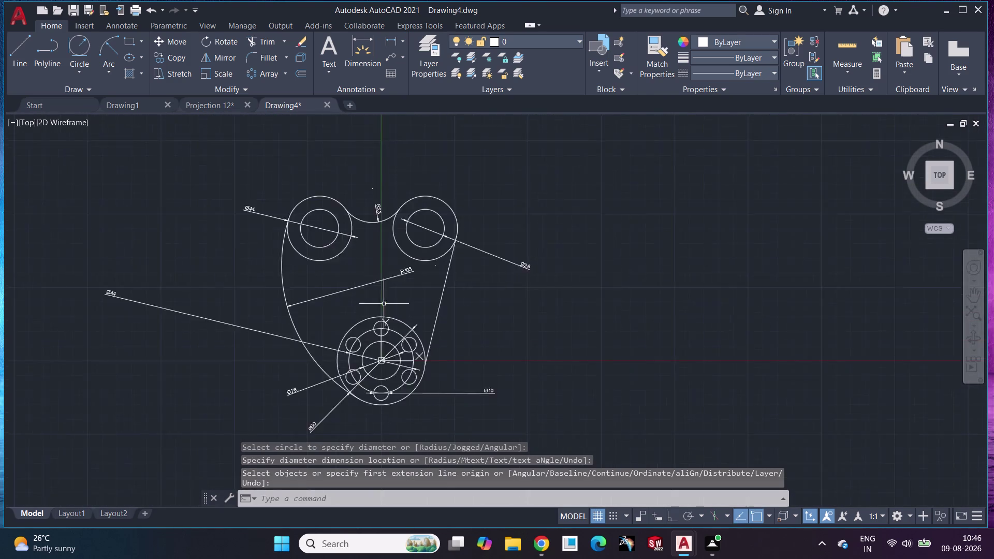
scroll(up, 3)
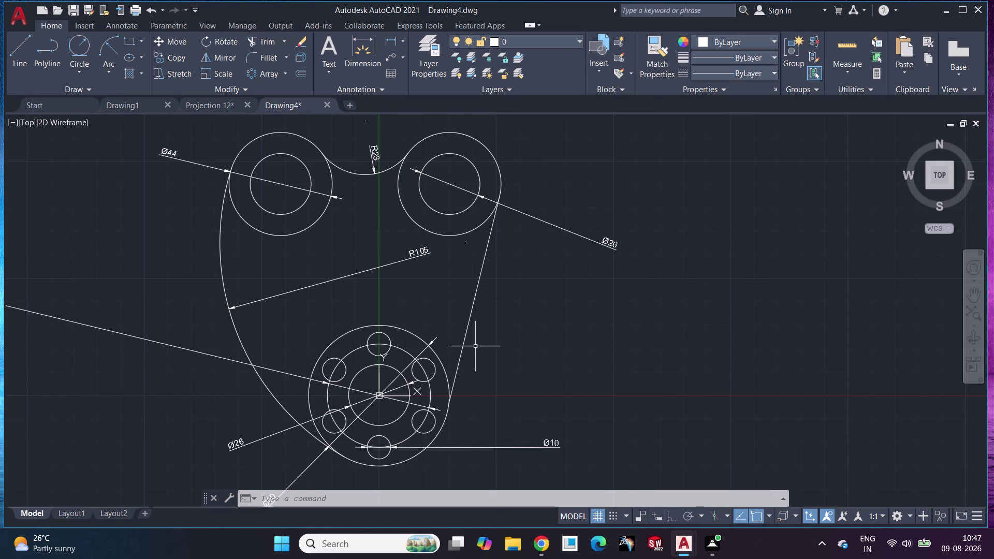
scroll(down, 3)
scroll(up, 3)
scroll(down, 3)
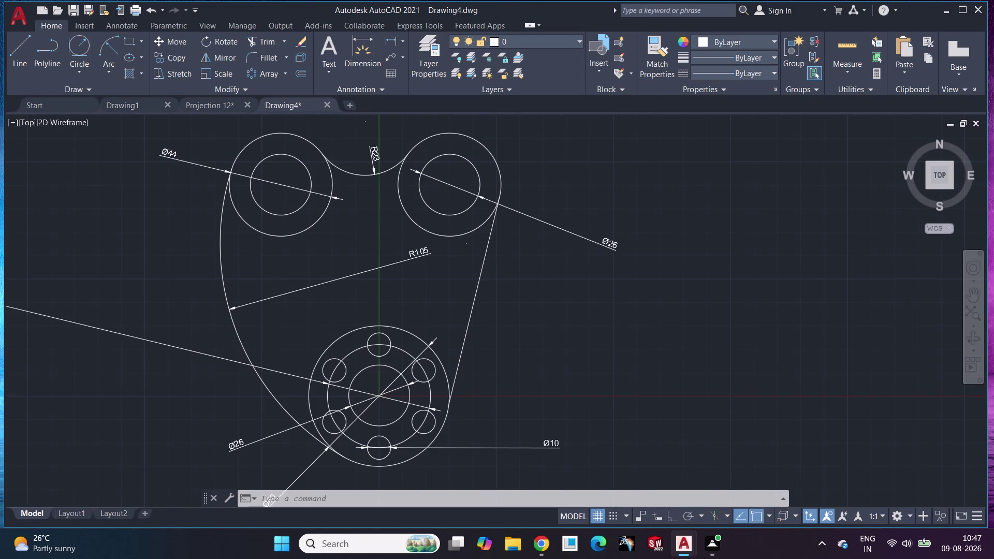
scroll(up, 3)
Save the dimensioned drawing as 'Drawing 2.dwg' using Save As.
click(85, 11)
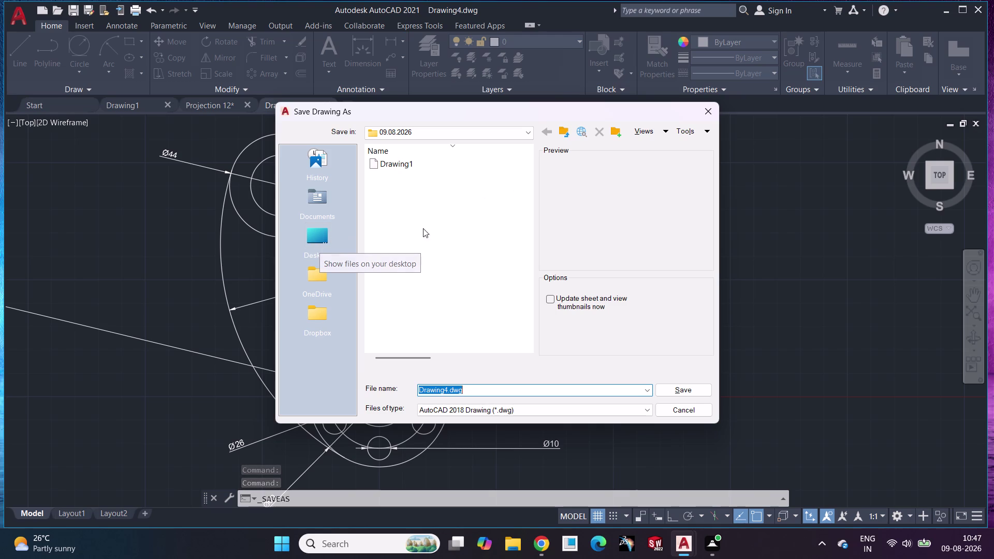
click(468, 390)
key(BackSpace)
key(BackSpace)
key(BackSpace)
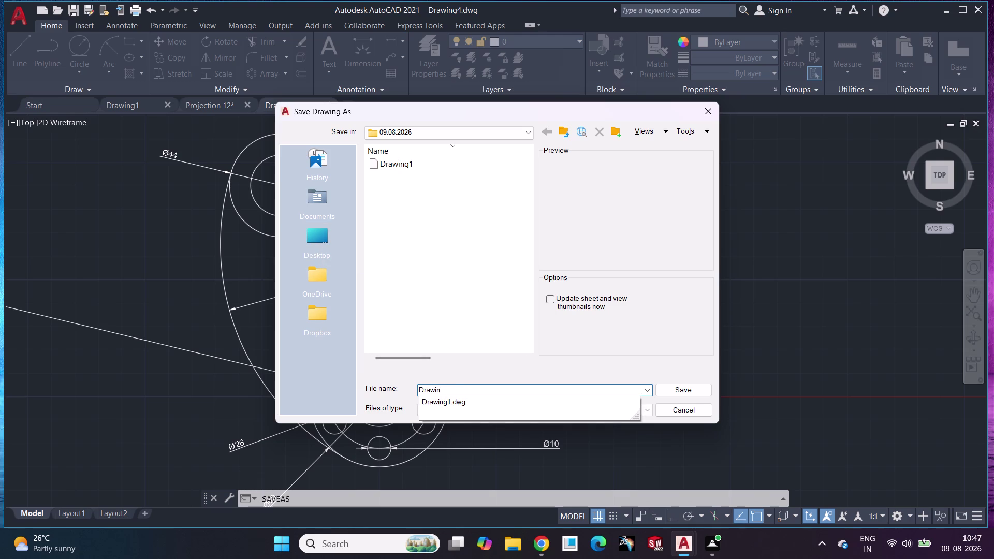
key(Down)
key(Left)
key(Left)
key(Left)
key(Left)
key(BackSpace)
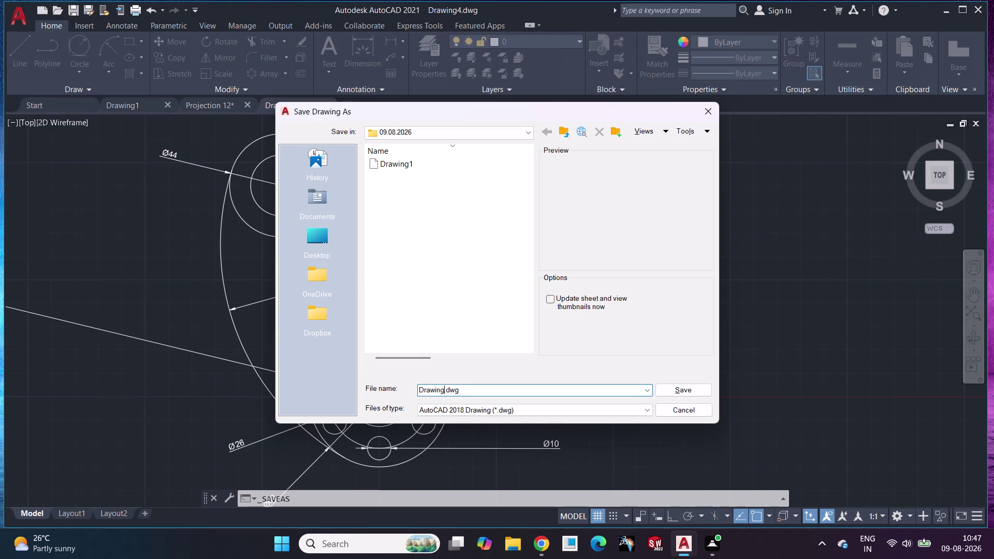
key(space)
text(2)
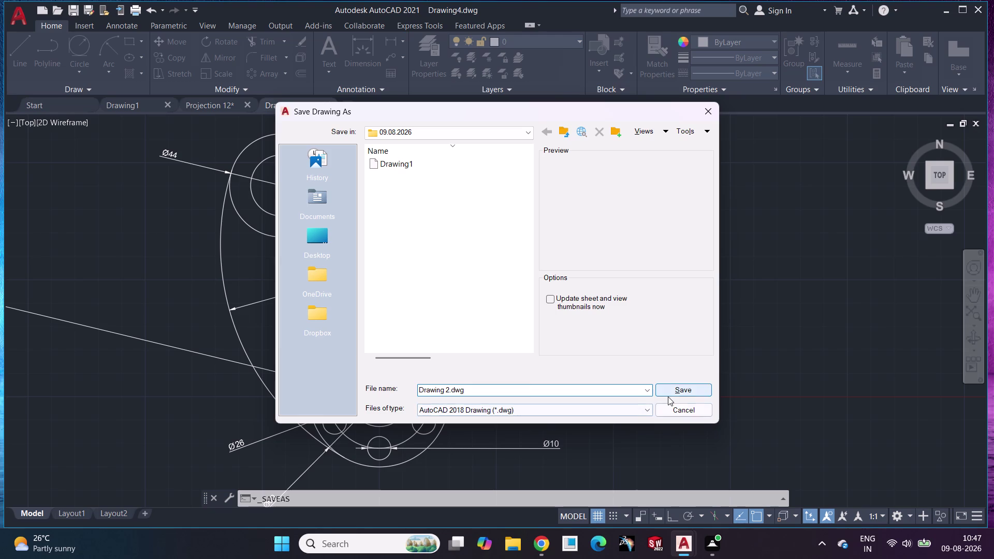
click(668, 397)
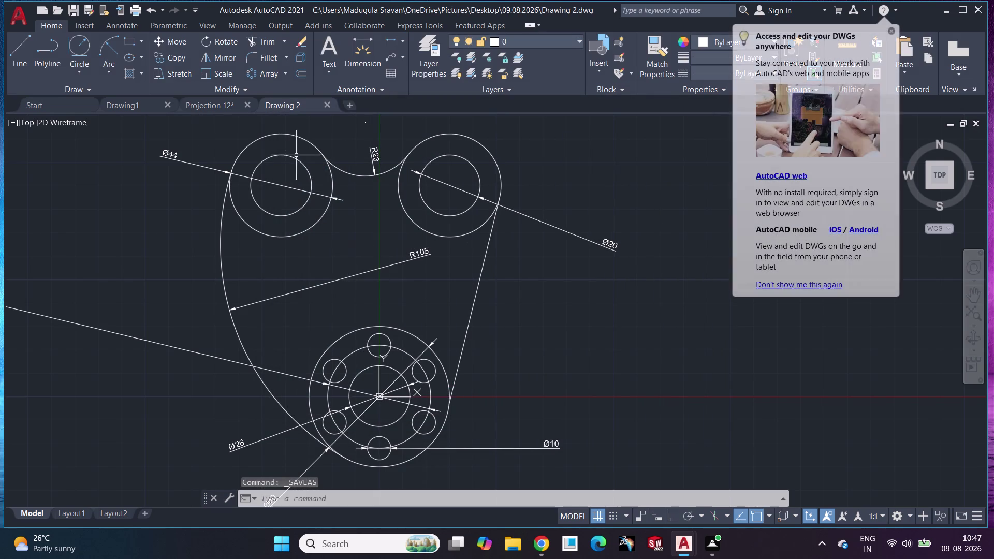
click(352, 101)
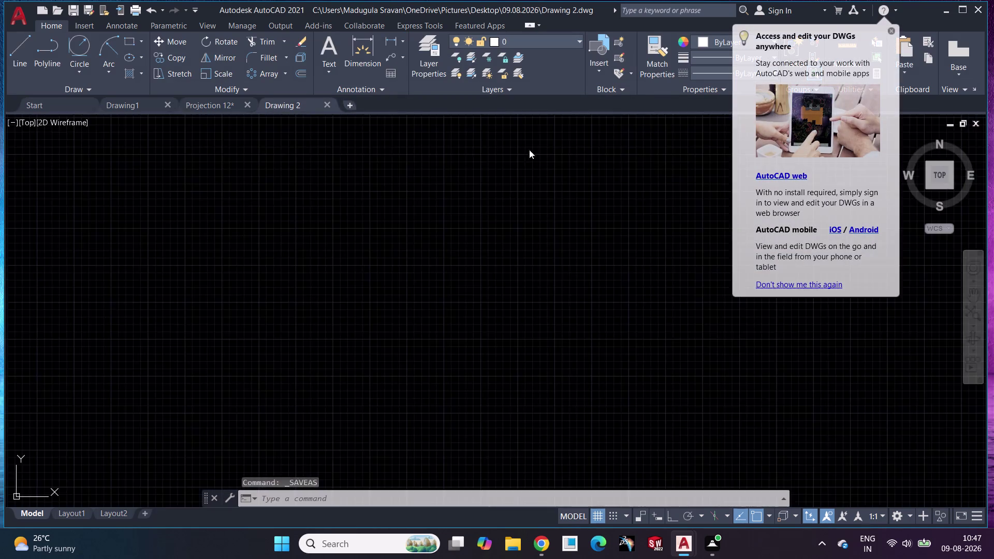
Open a new blank drawing tab, Drawing5, from the default template.
click(892, 31)
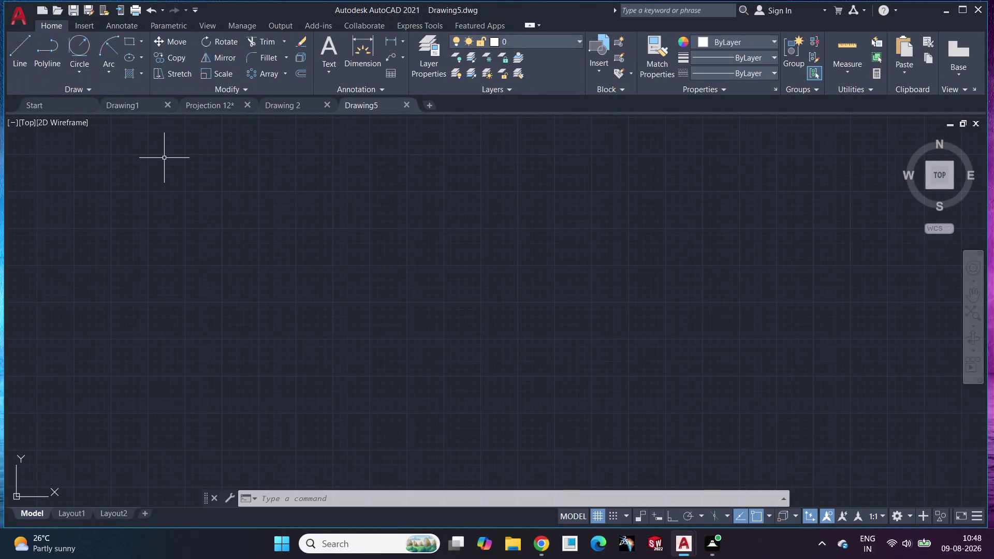
key(c)
key(Return)
Draw a circle of radius 28 centred at 0,0.
key(0)
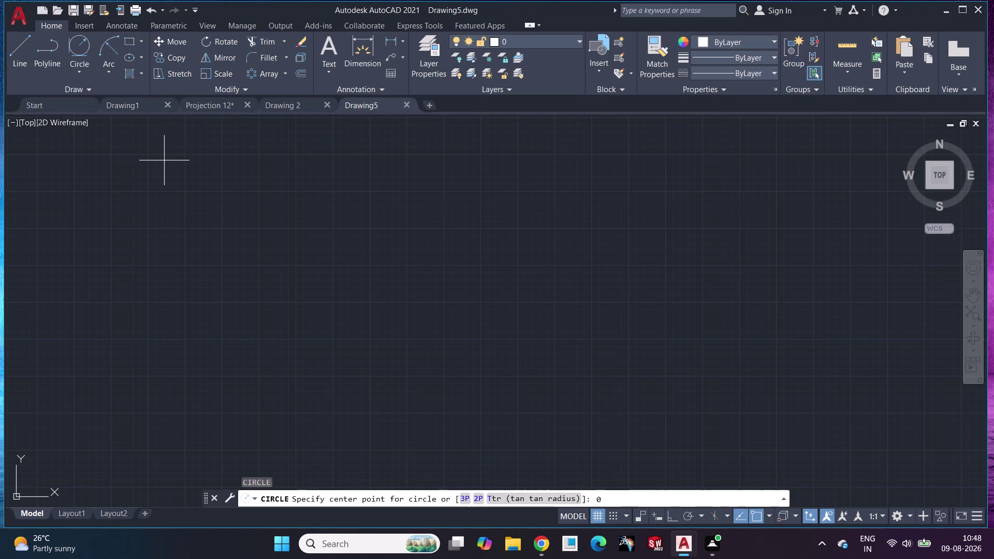
text(,0)
key(Return)
scroll(down, 3)
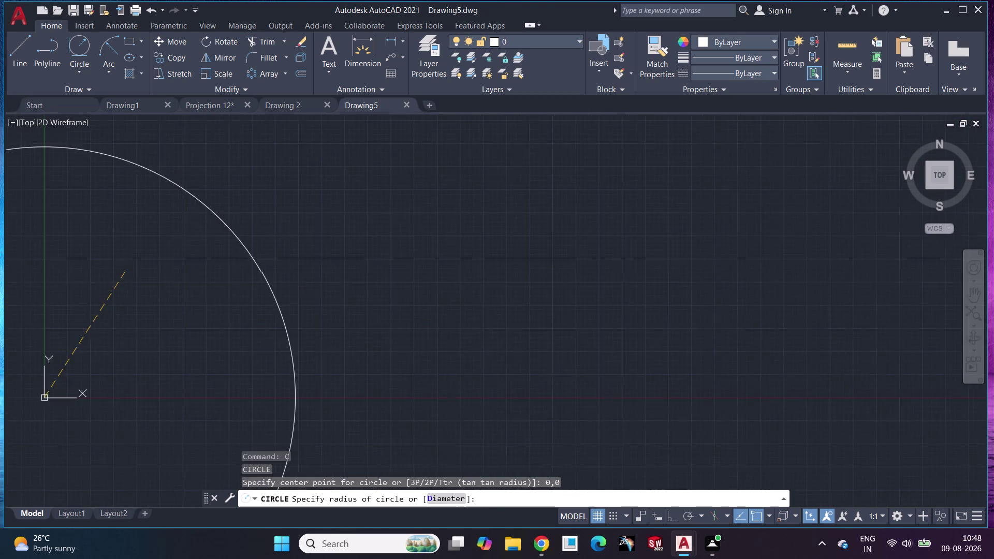
scroll(down, 3)
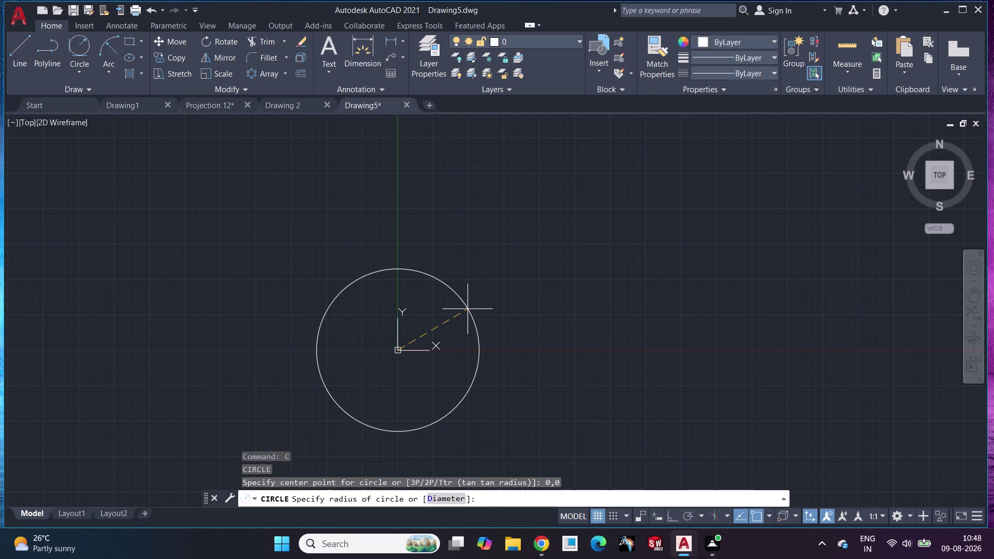
text(28)
key(Return)
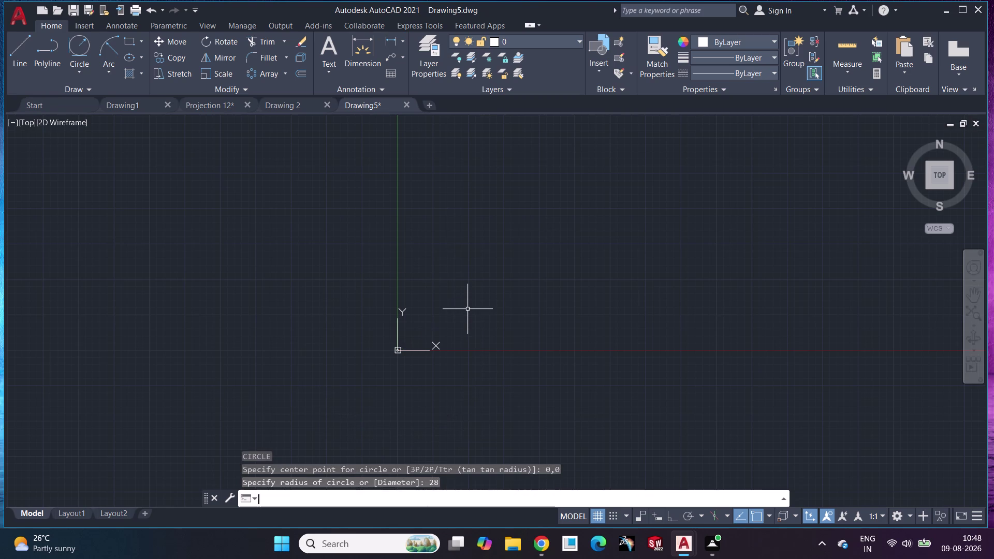
Zoom extents so the radius-28 circle fills the drawing area.
scroll(down, 3)
scroll(up, 3)
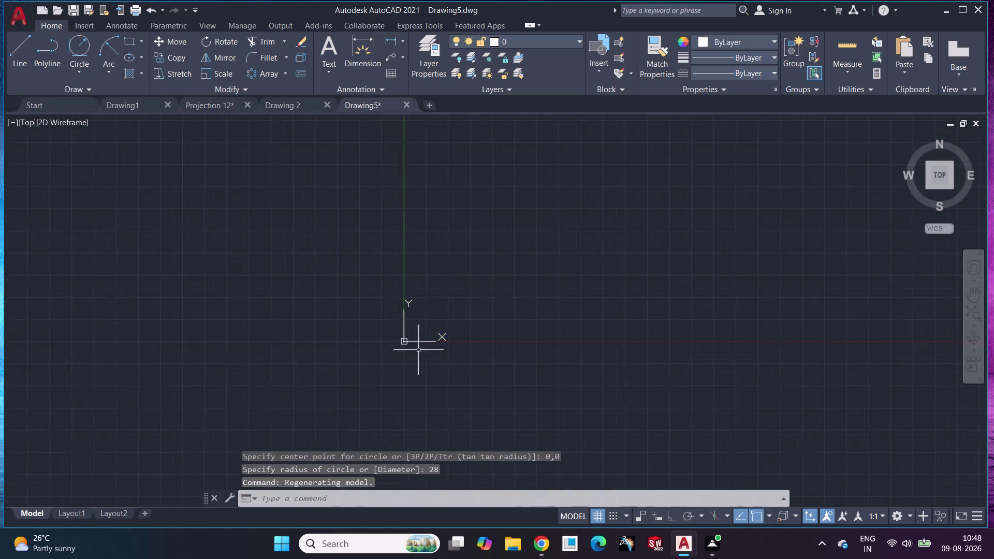
scroll(up, 3)
scroll(up, 3)
scroll(up, 3)
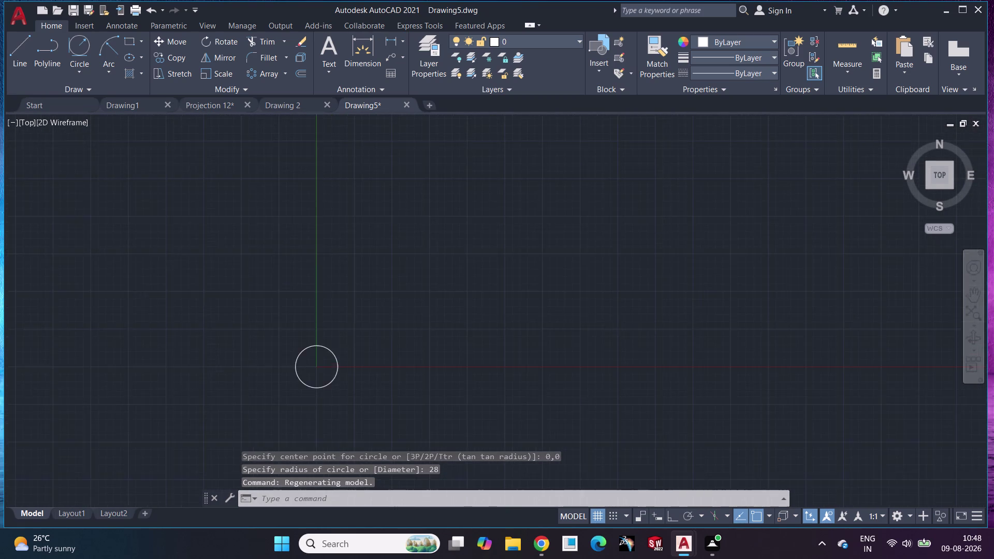
scroll(up, 3)
scroll(up, 3)
middle_drag(336, 372, 515, 337)
middle_click(516, 339)
scroll(up, 3)
middle_click(516, 338)
scroll(down, 3)
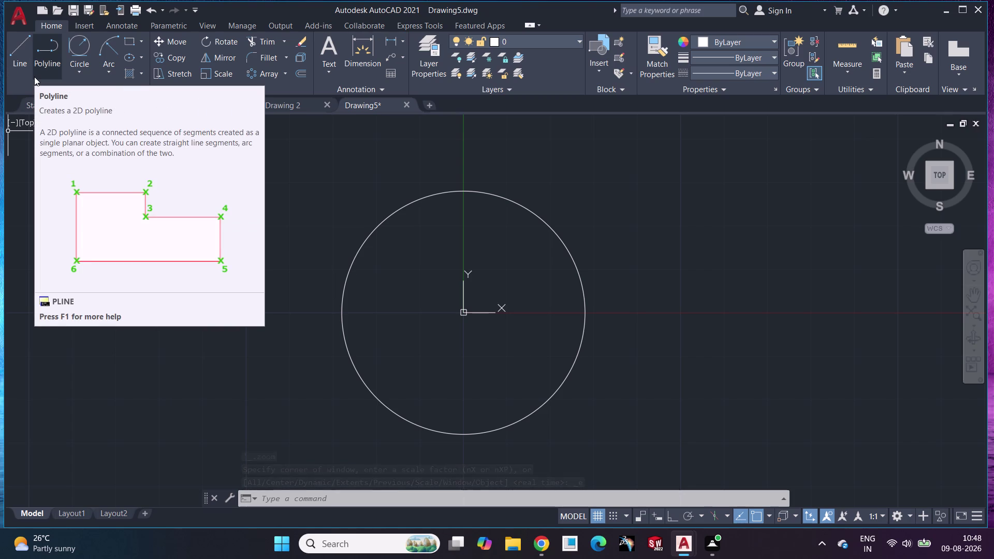
Draw a concentric radius-84 circle centred at 0,0 and fit both circles in view.
key(c)
key(Return)
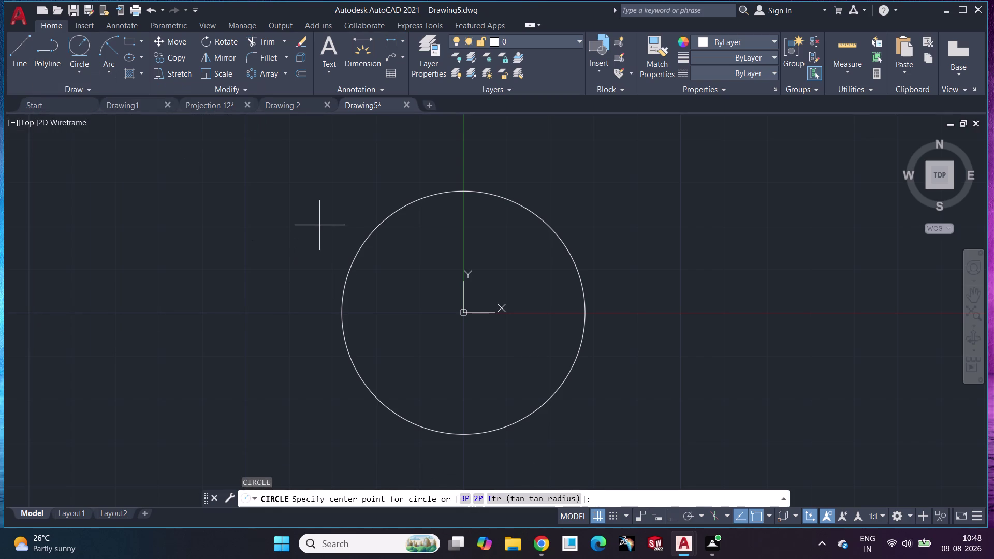
key(c)
key(BackSpace)
text(0,0)
key(Return)
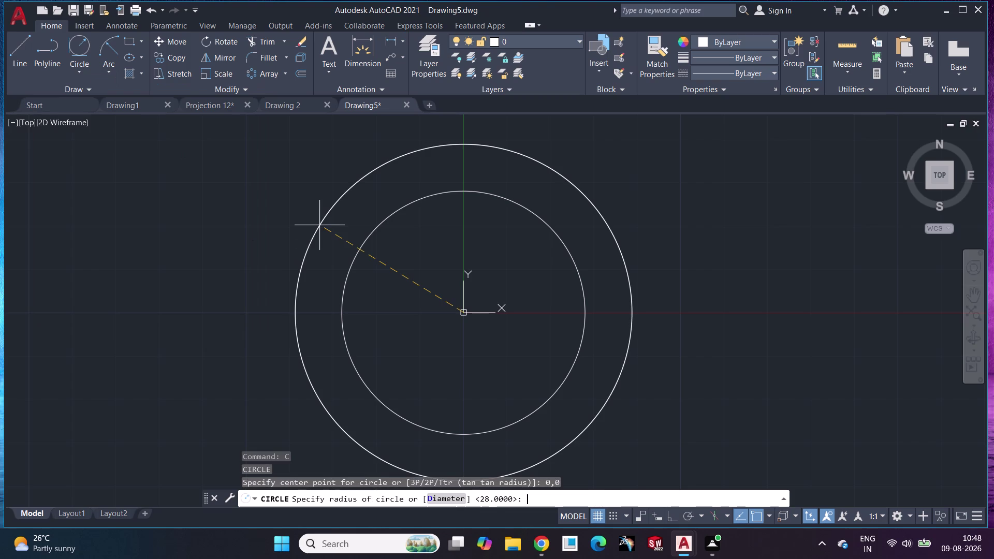
text(8)
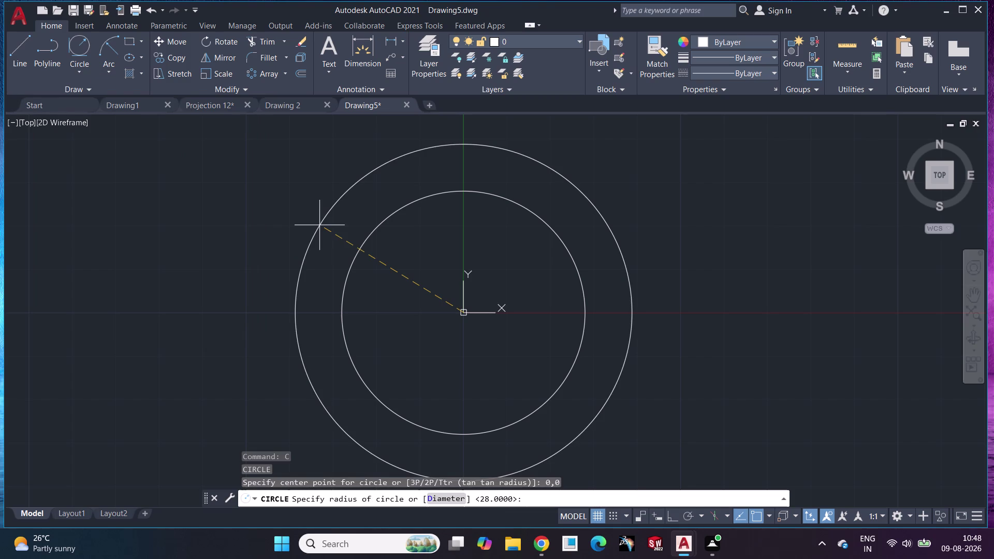
text(4)
key(Return)
scroll(up, 3)
scroll(down, 3)
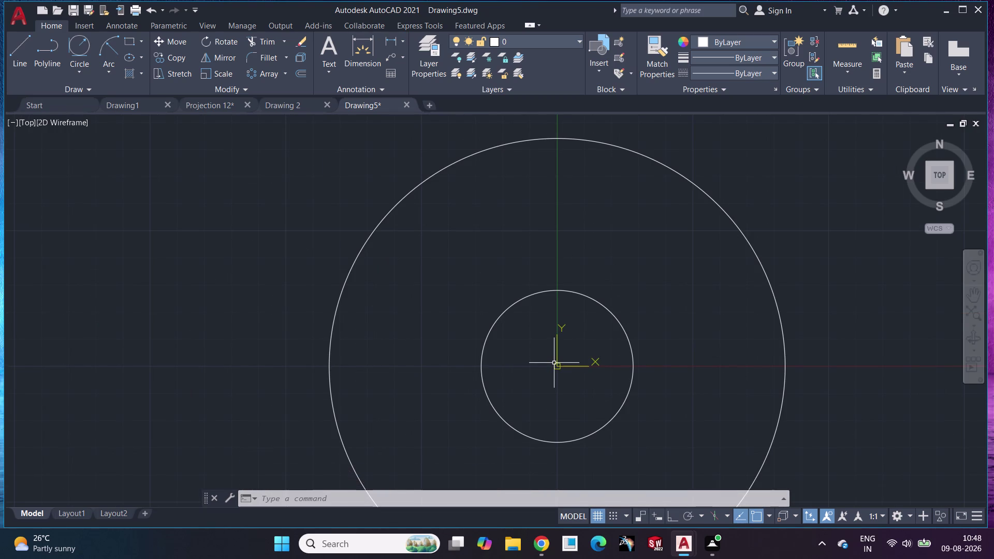
scroll(down, 3)
scroll(up, 3)
middle_drag(544, 365, 476, 314)
scroll(down, 3)
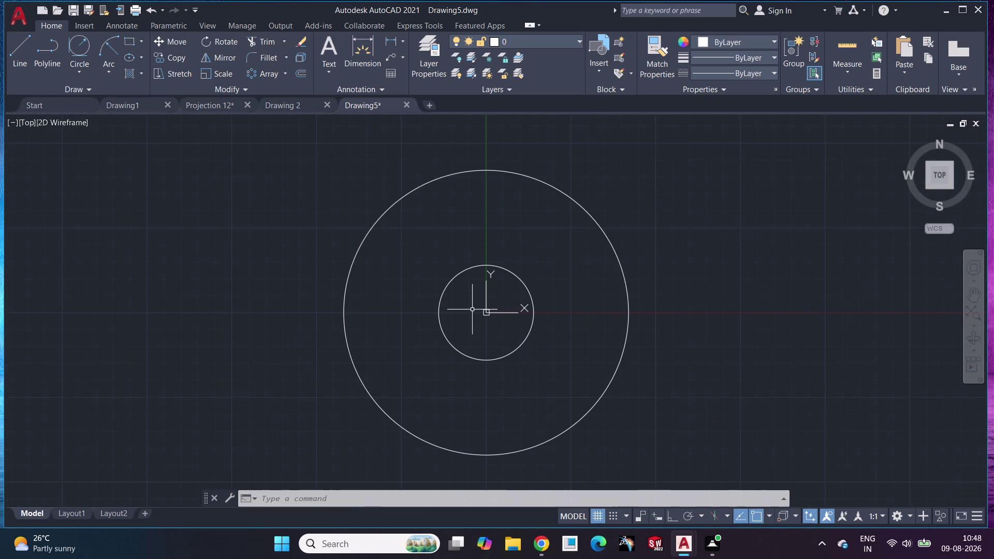
click(27, 41)
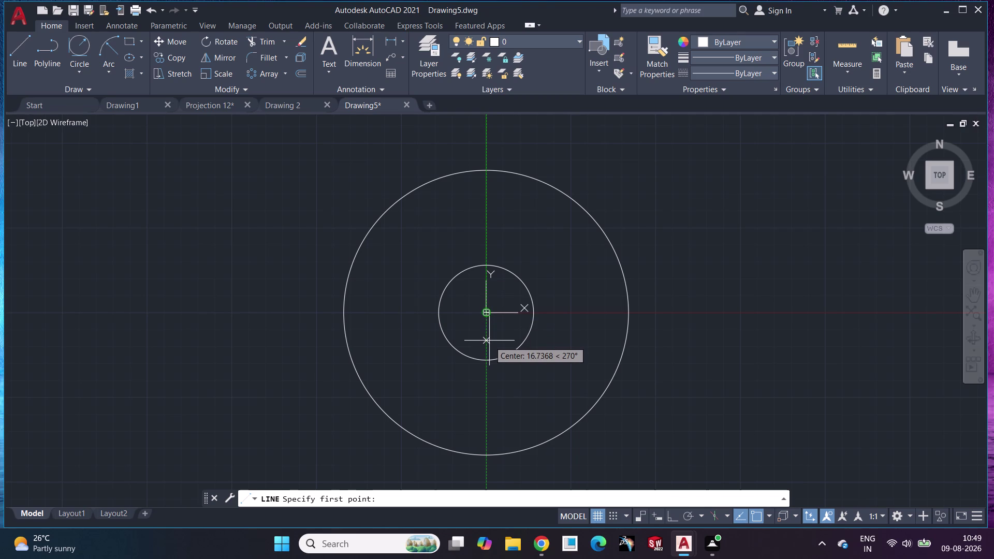
Draw an L-shaped line from the centre: 45 below the outer circle, then 42 left.
click(486, 313)
middle_drag(486, 453, 494, 335)
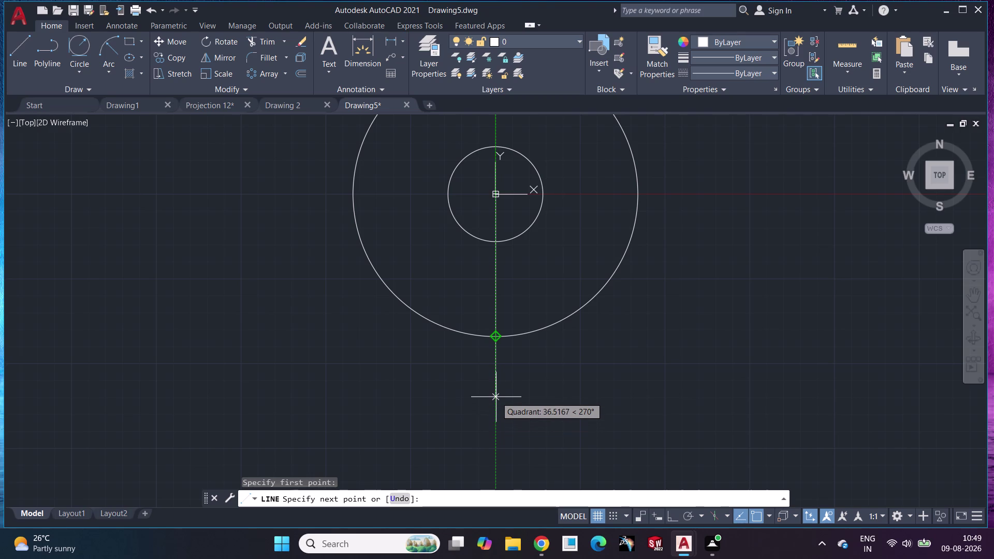
text(45)
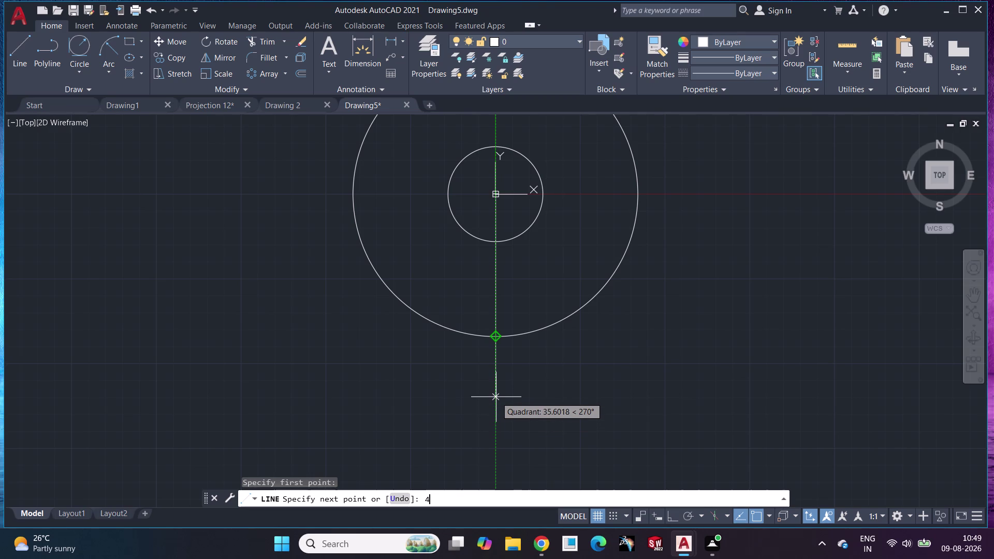
key(Return)
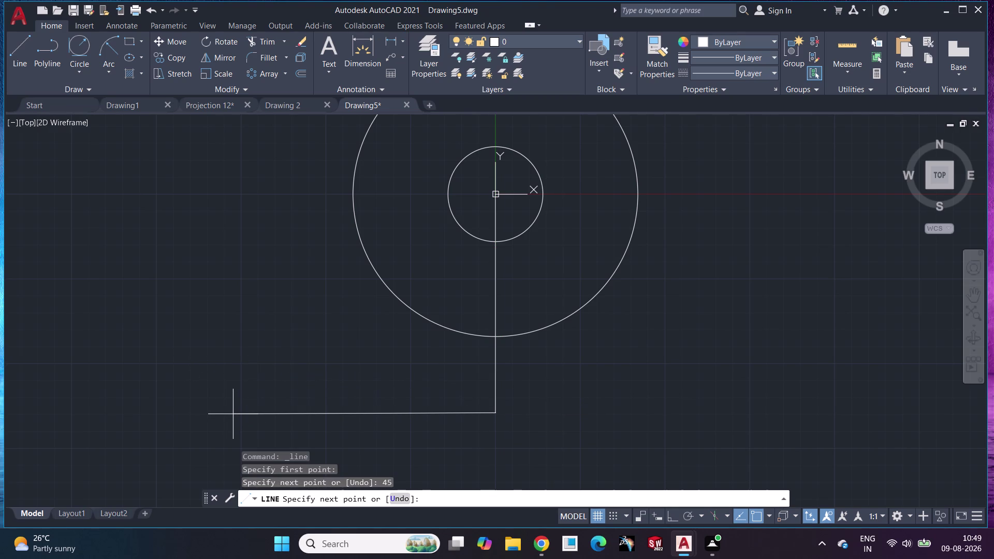
key(F12)
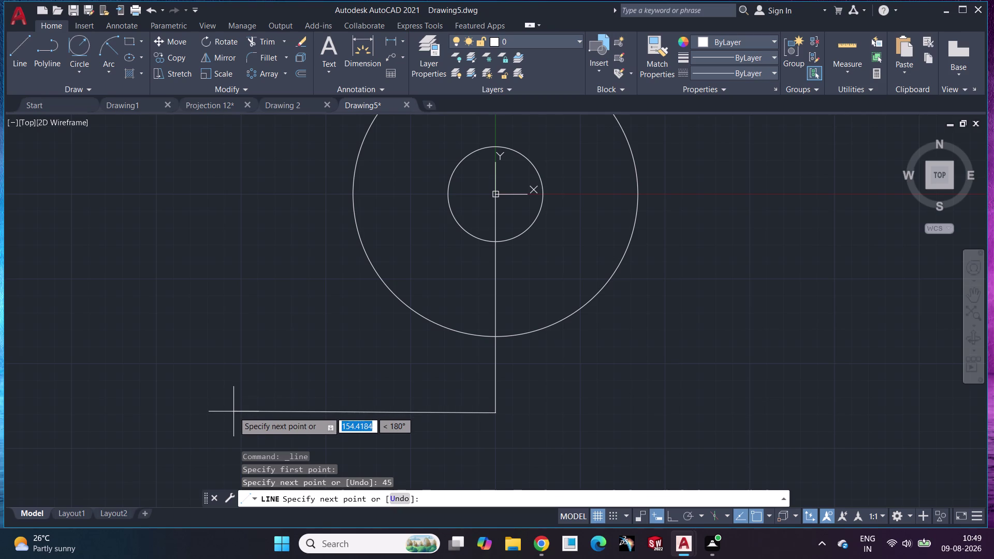
text(42)
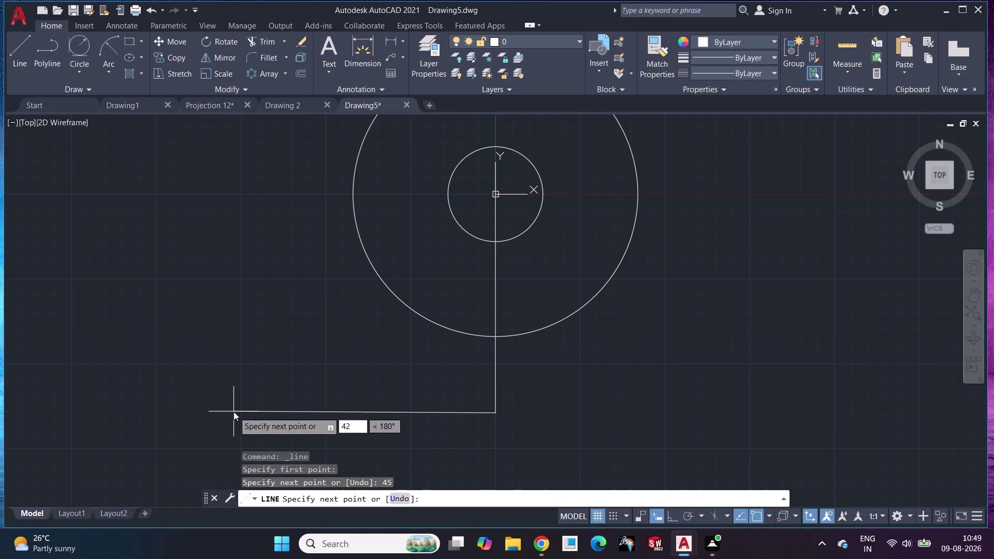
key(Return)
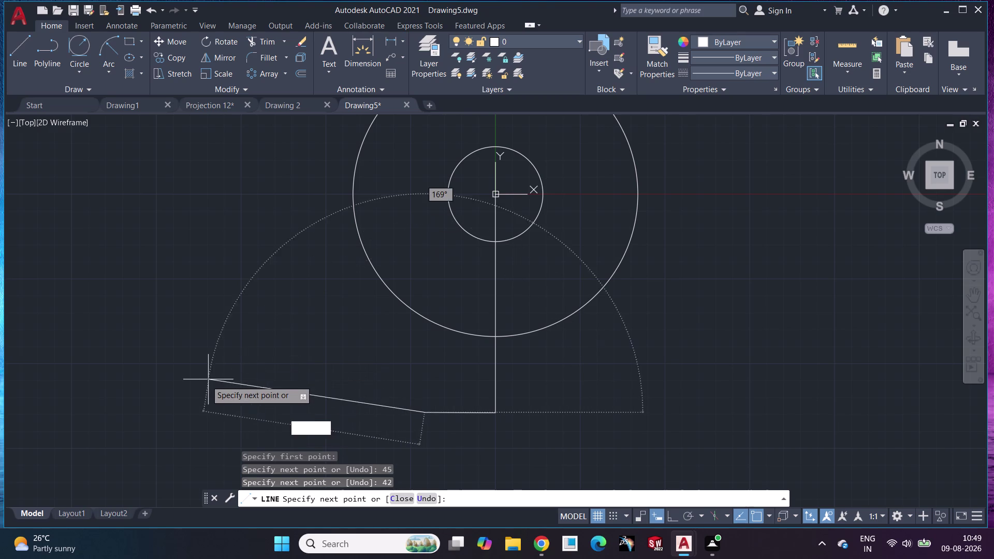
key(Escape)
scroll(down, 3)
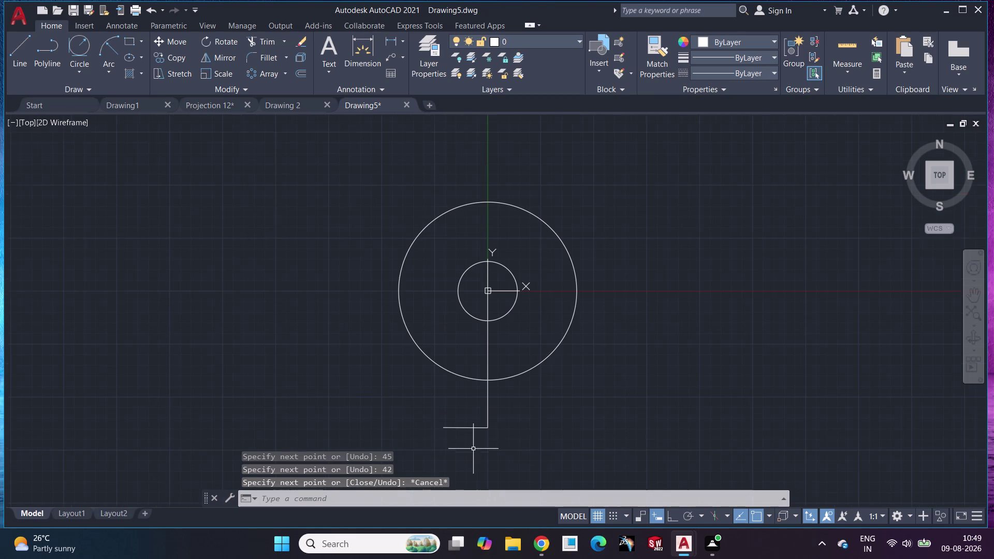
Draw a radius-10 circle centred on the left end of the bent line.
scroll(up, 3)
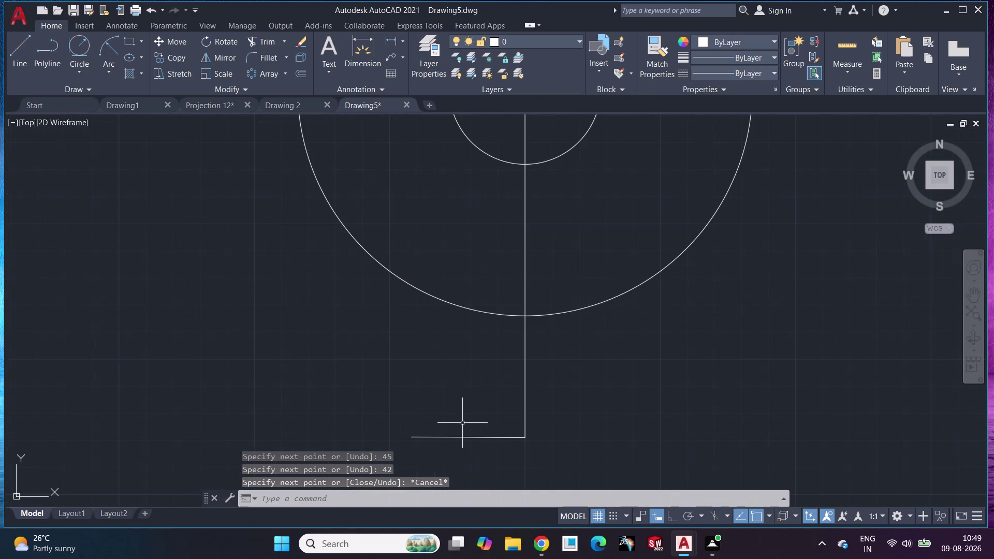
middle_drag(462, 423, 449, 378)
scroll(up, 3)
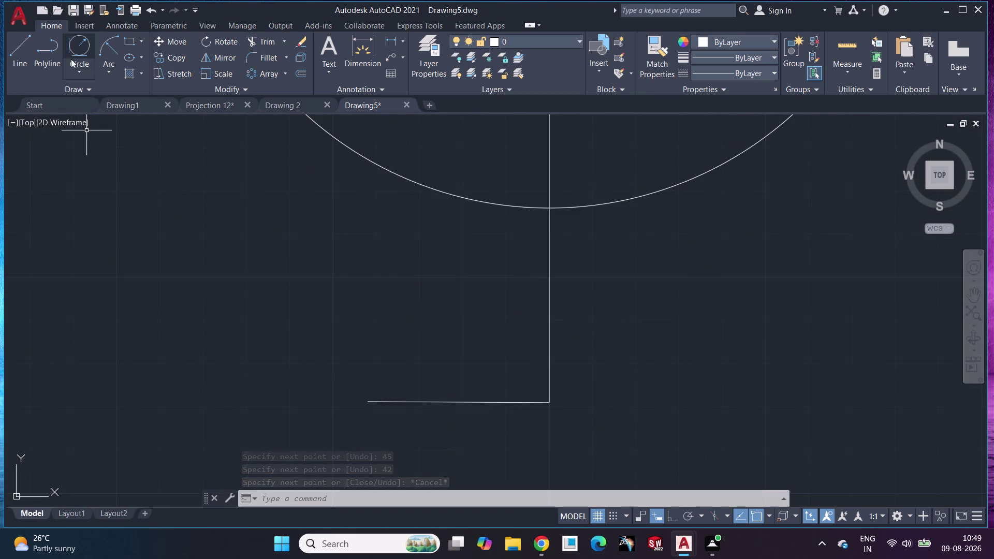
click(86, 67)
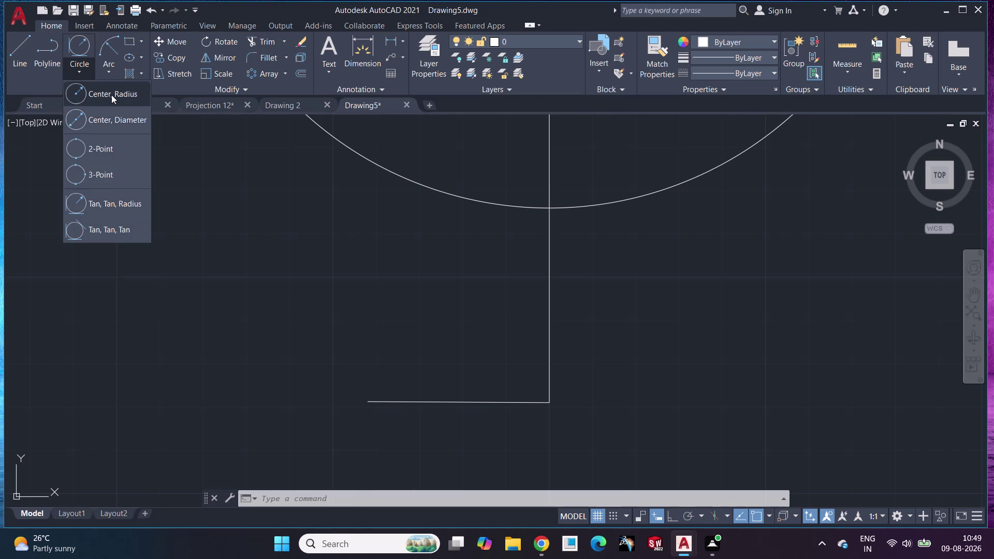
click(109, 90)
click(369, 404)
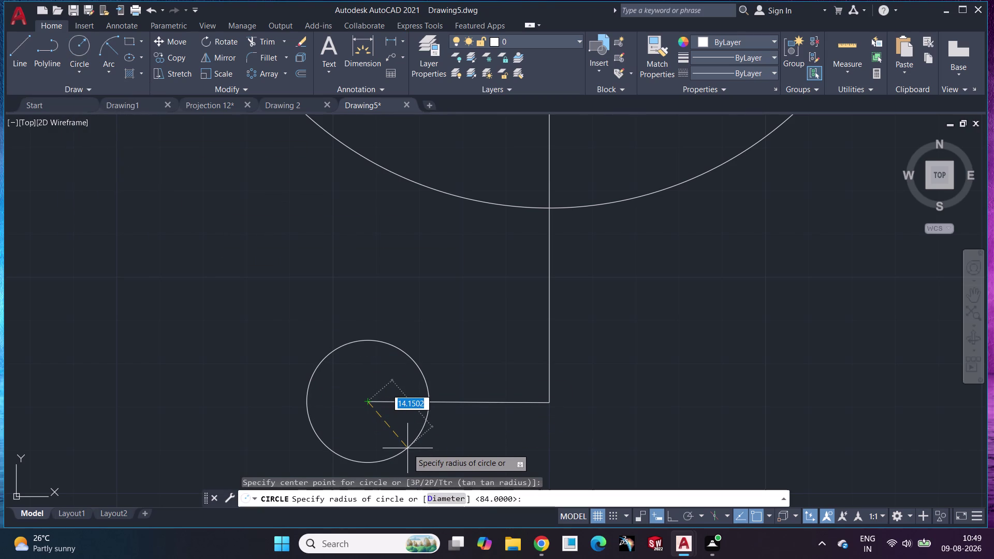
text(10)
key(Return)
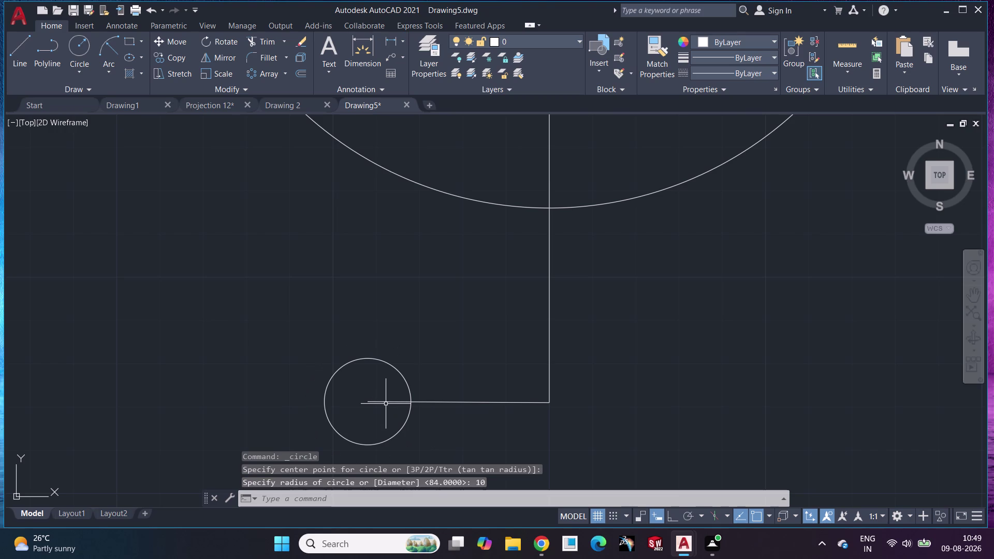
Add a concentric radius-17 circle on the same line endpoint.
click(73, 49)
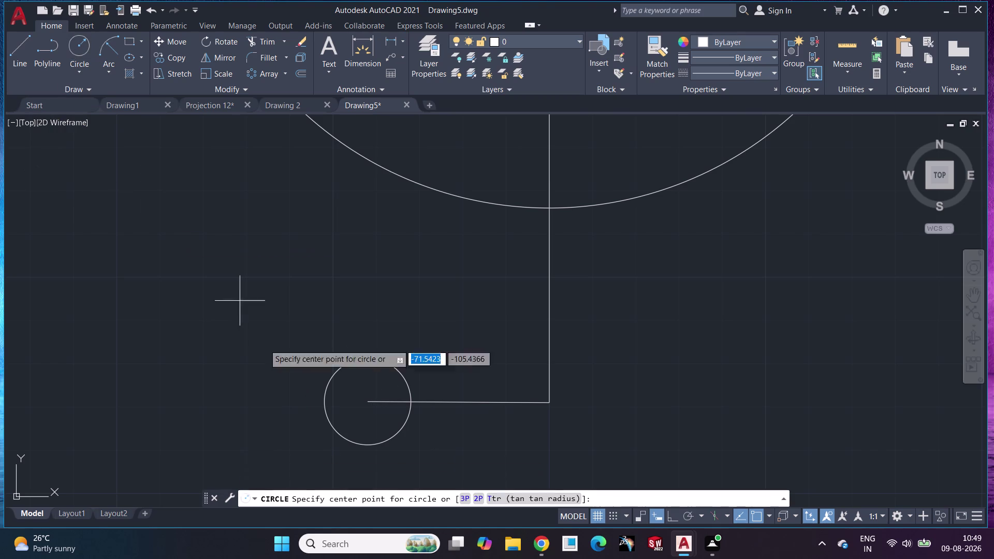
click(372, 403)
text(17)
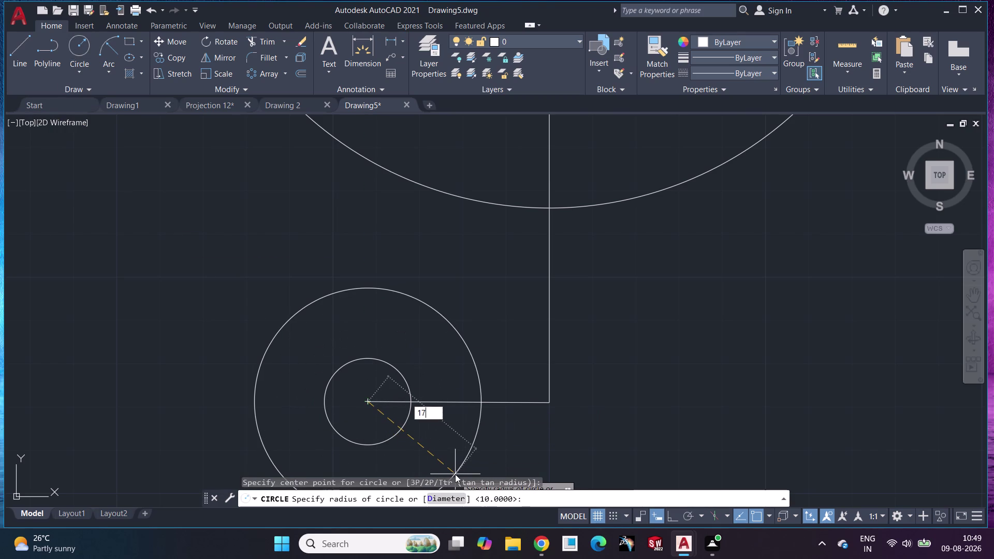
text(.)
key(Return)
scroll(down, 3)
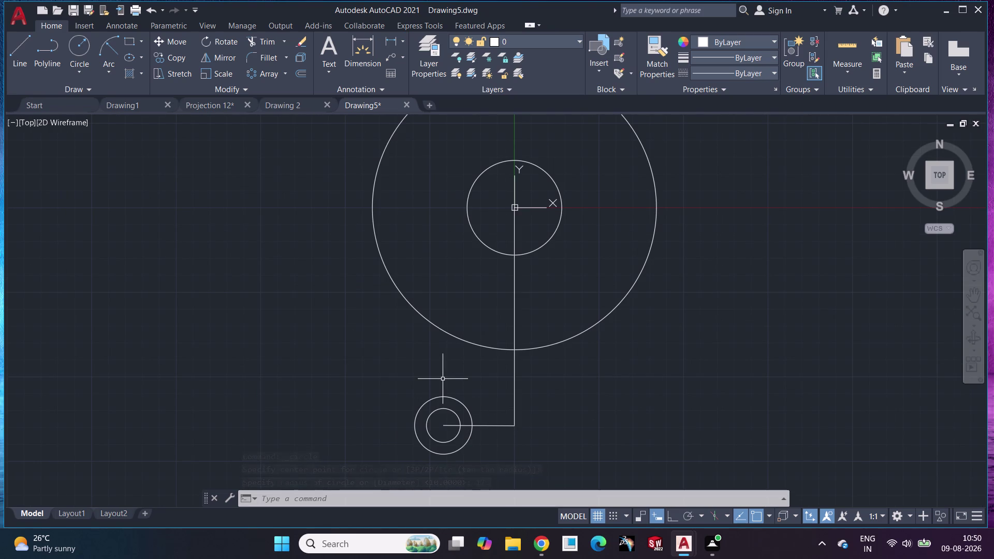
click(588, 329)
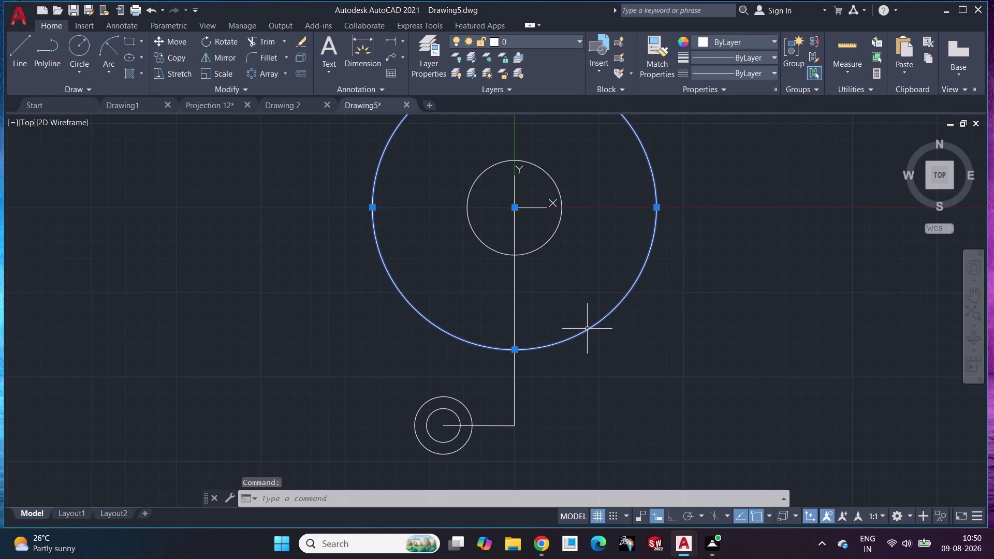
Delete the large outer circle and draw a radius-42 circle at the origin.
key(Delete)
click(84, 40)
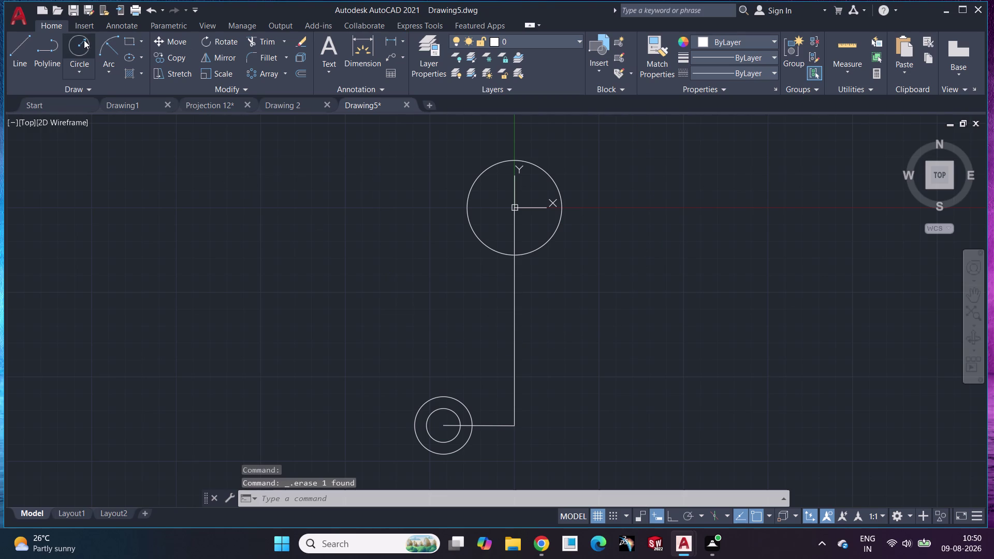
click(513, 207)
text(42)
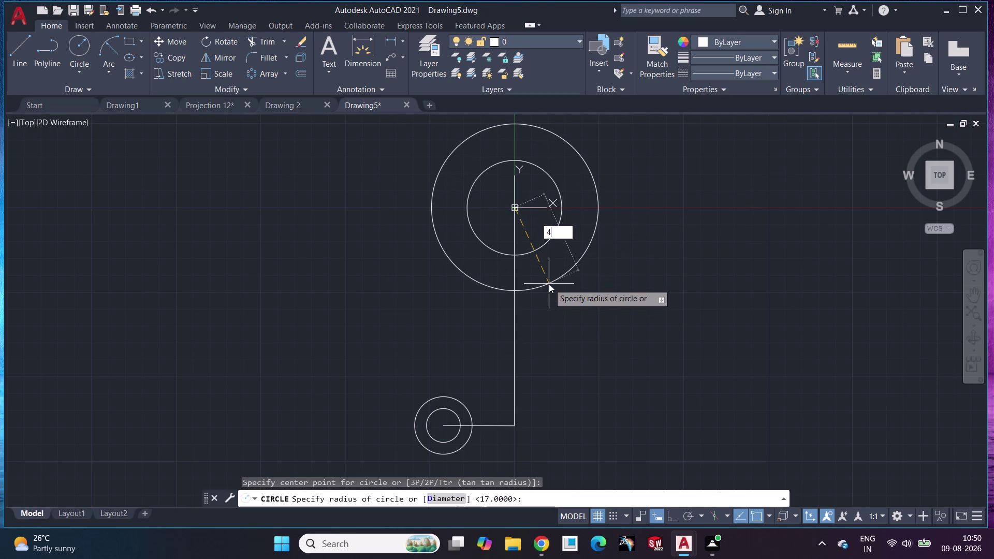
key(Return)
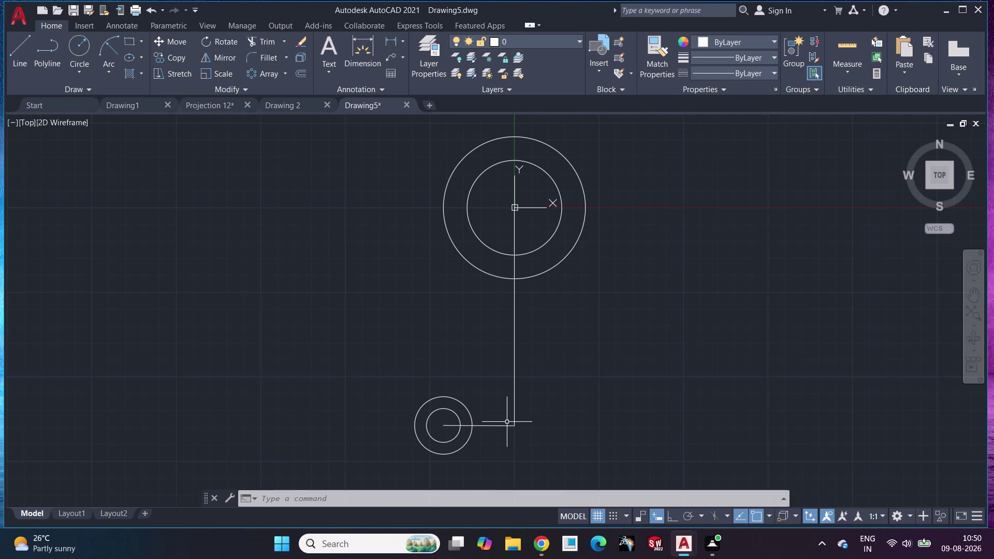
Undo the R42 circle, the dimension attempt, the side circles and the bent line.
key(ctrl+z)
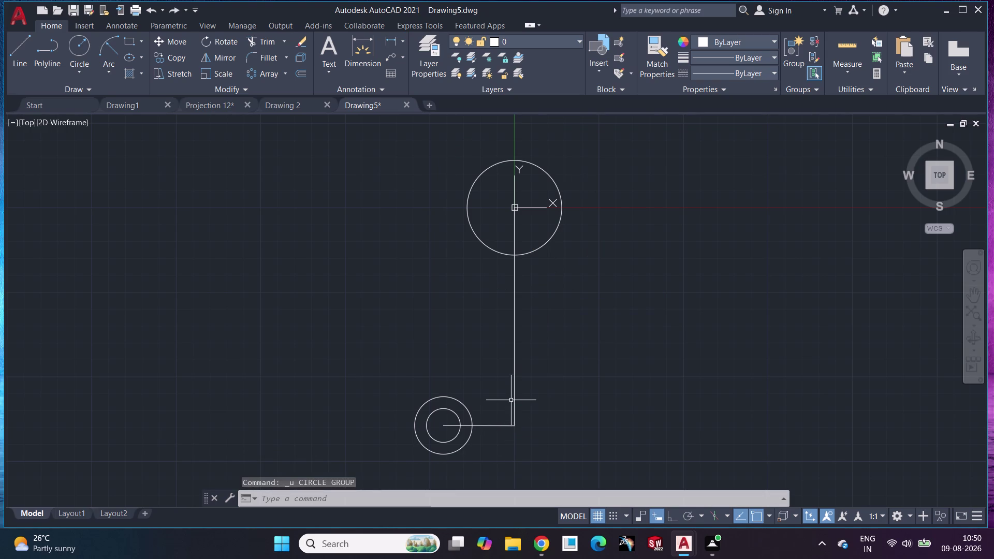
click(356, 52)
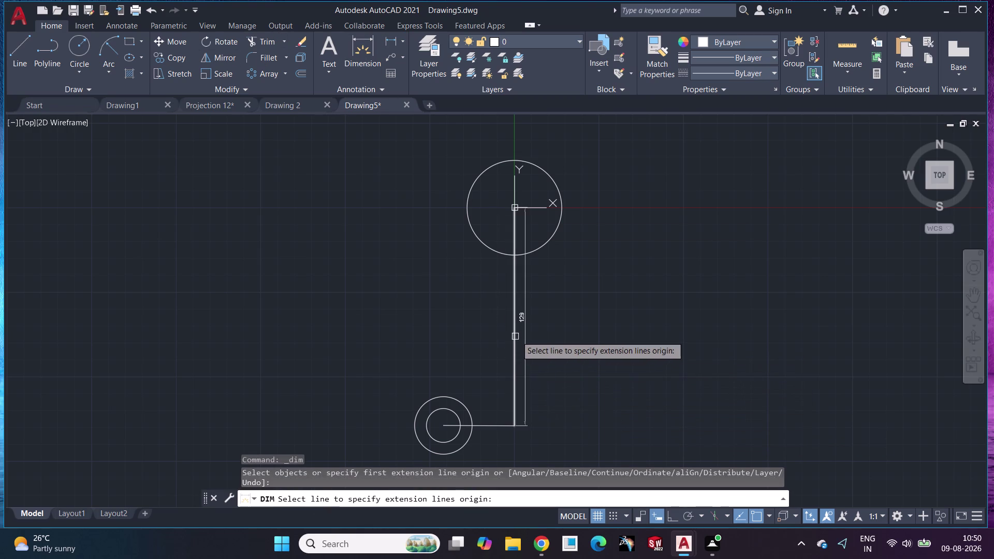
key(ctrl+z)
key(ctrl+z)
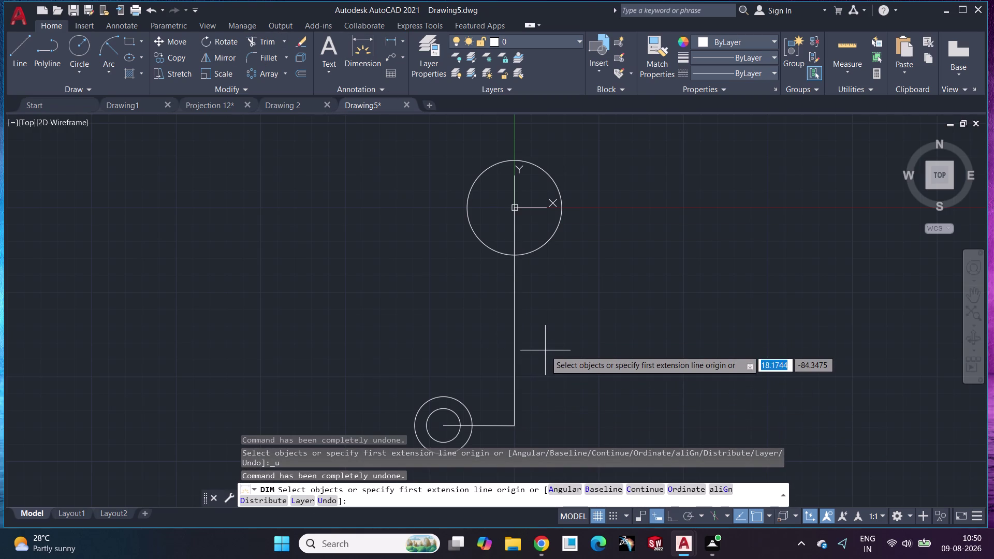
text(zz)
key(ctrl+z)
key(ctrl+z)
key(ctrl+z)
key(ctrl+z)
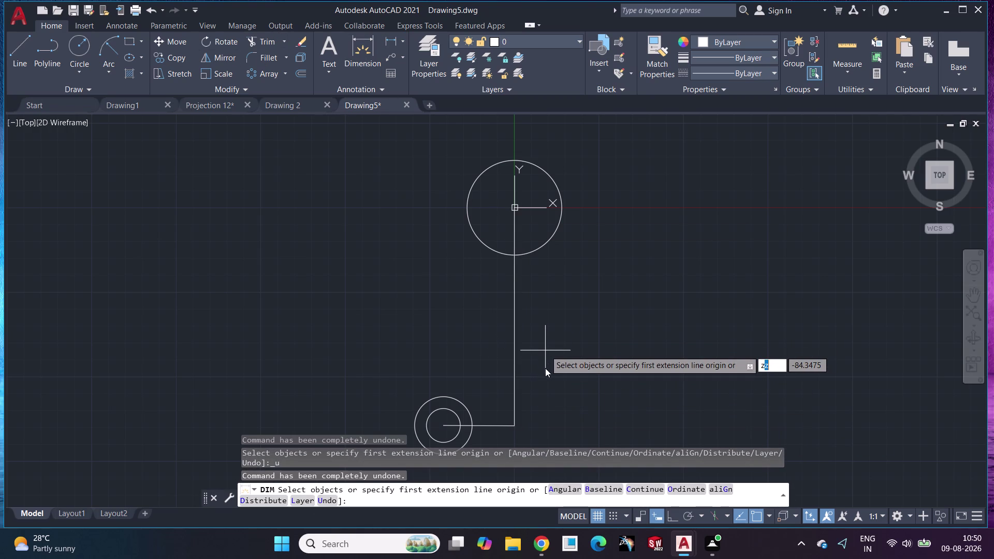
key(Escape)
key(ctrl+z)
key(ctrl+z)
key(ctrl+z)
key(ctrl+z)
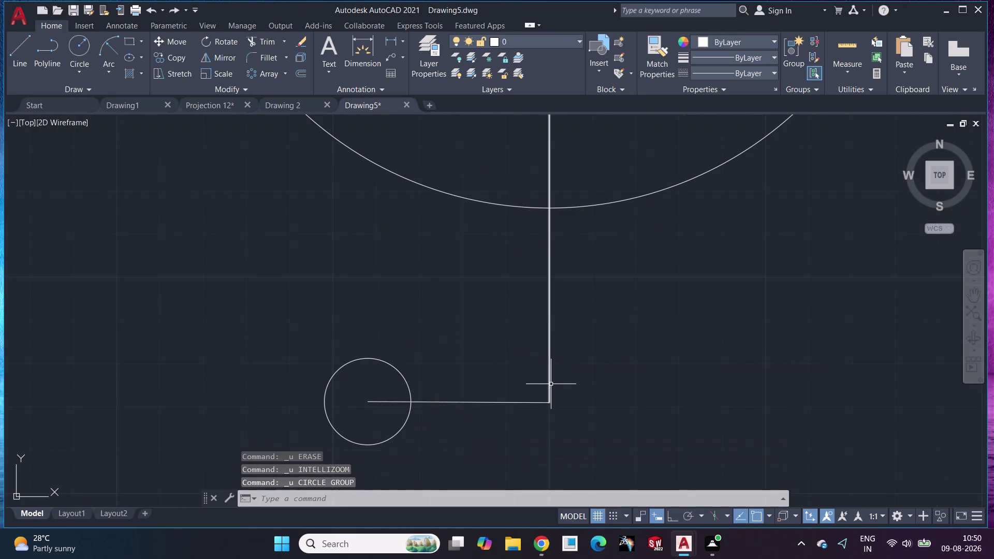
key(ctrl+z)
key(ctrl+z)
key(ctrl+z)
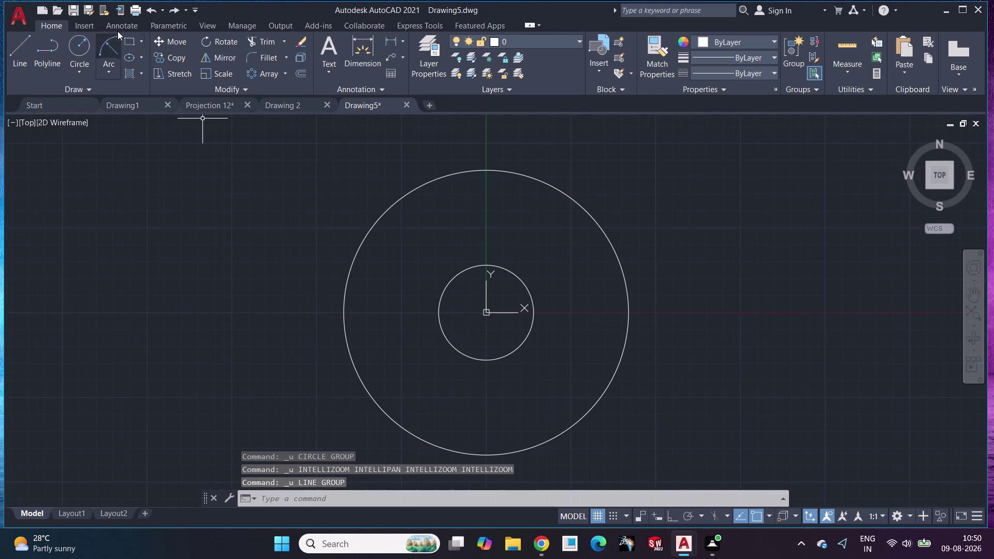
Draw a 45-unit vertical line down from the circles' centre.
click(20, 44)
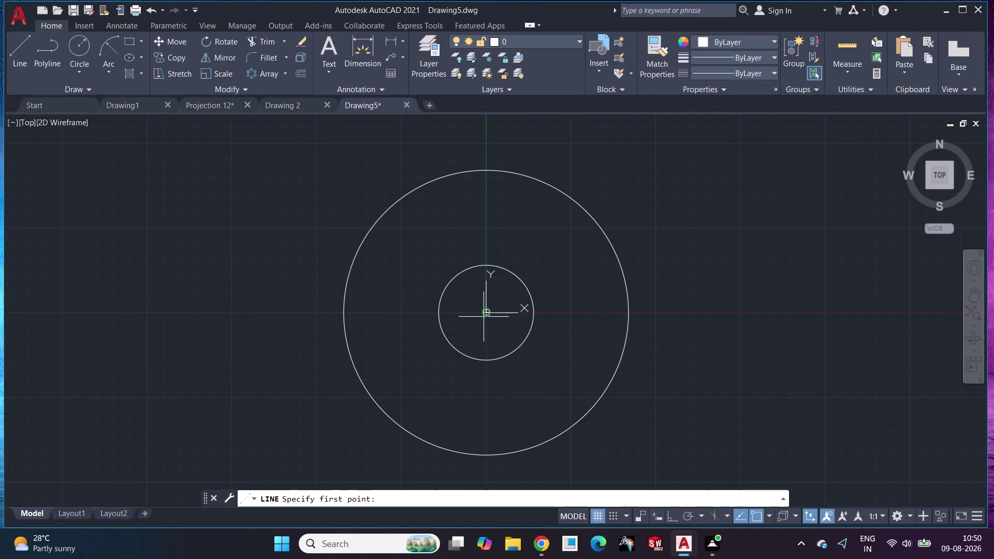
click(484, 316)
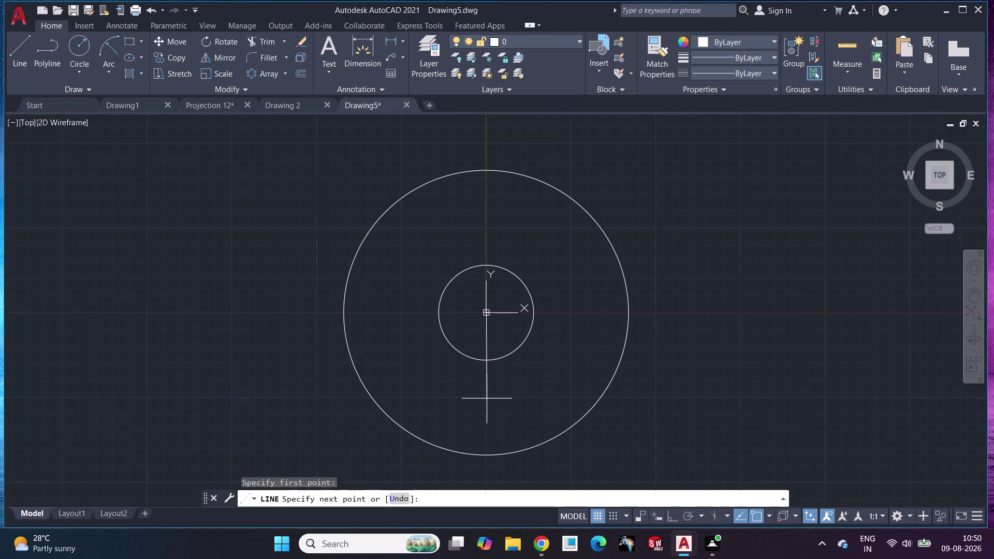
key(F12)
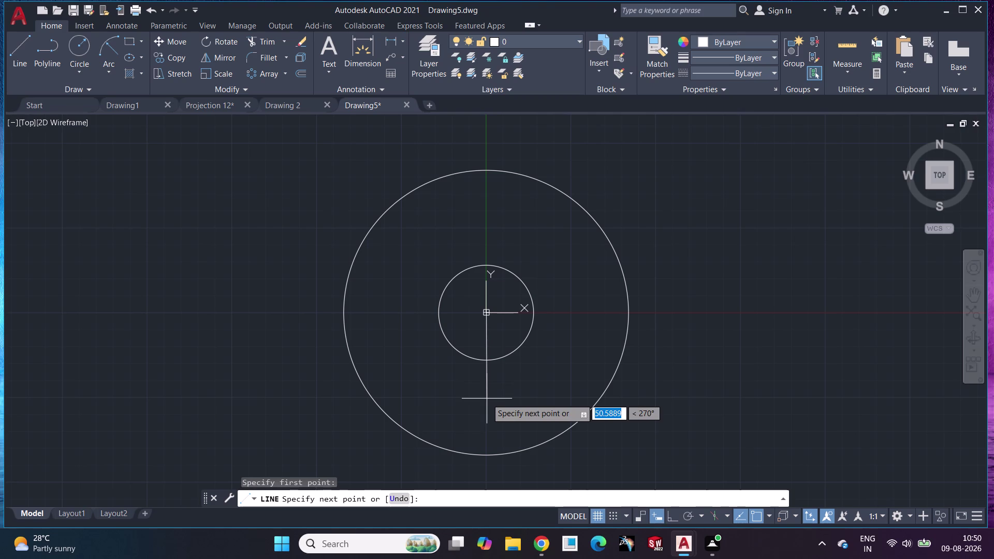
text(45)
key(Return)
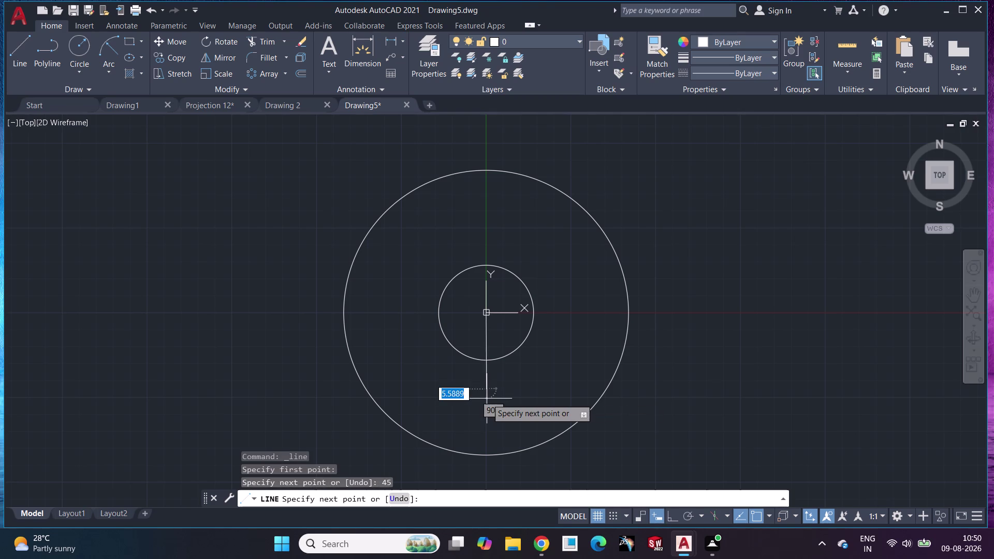
scroll(up, 3)
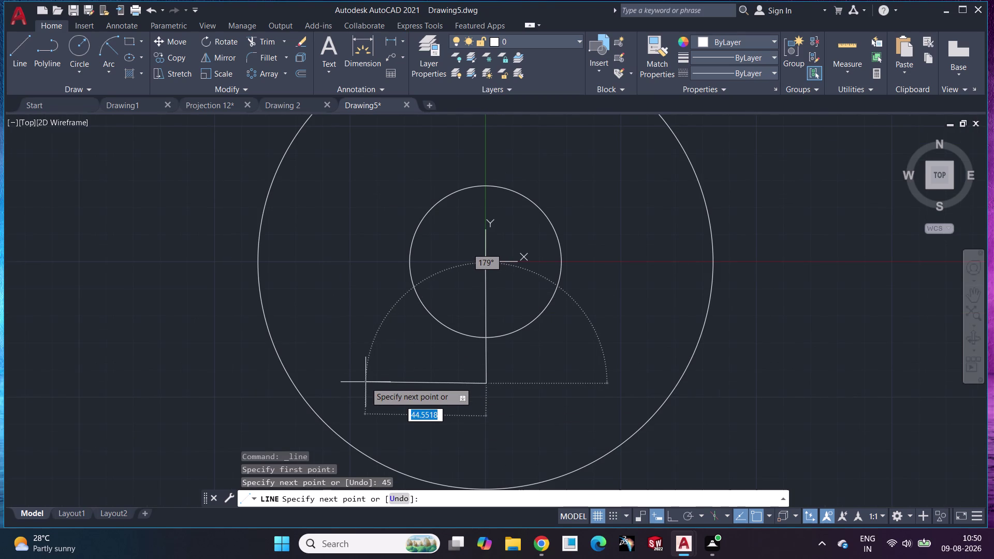
key(Escape)
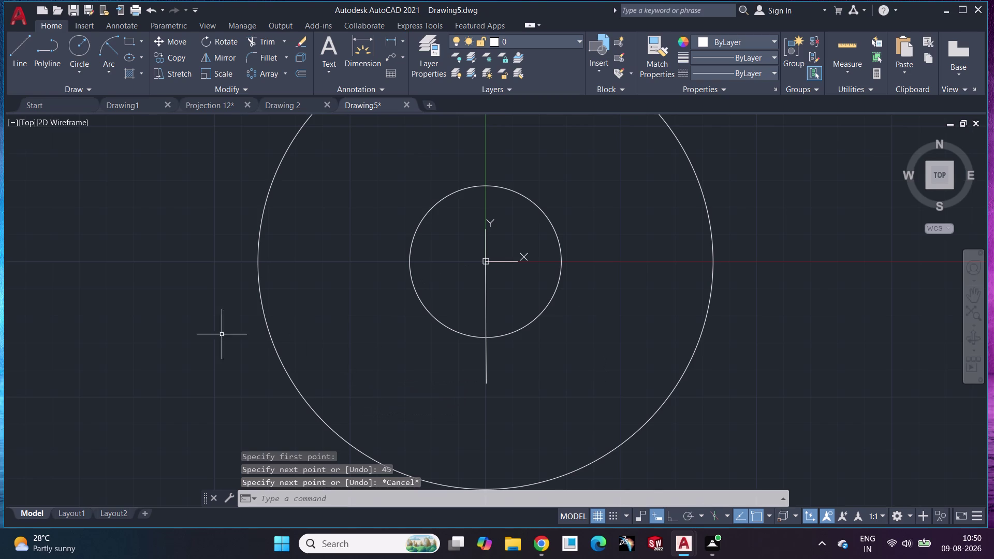
Draw a horizontal centre line spanning from left to right of the outer circle.
click(12, 45)
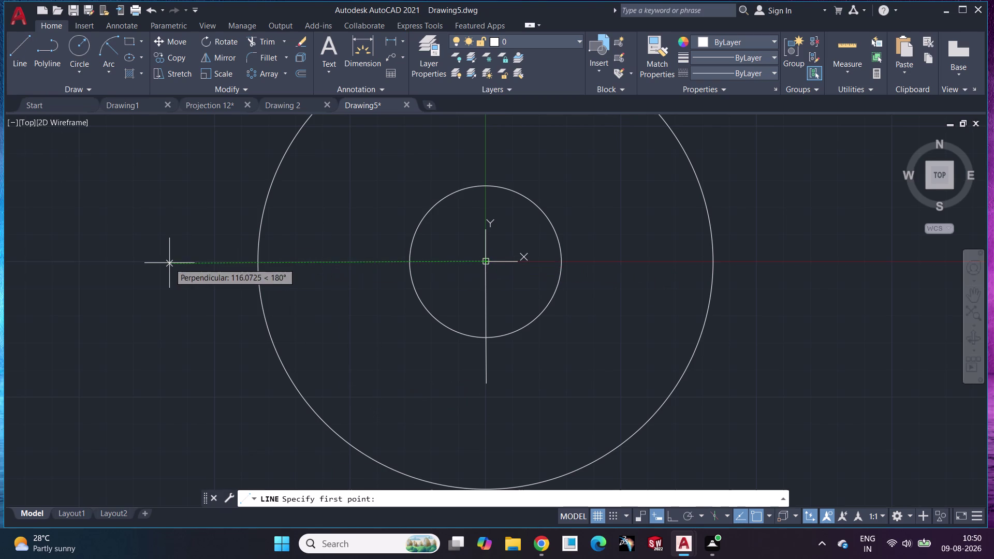
click(169, 263)
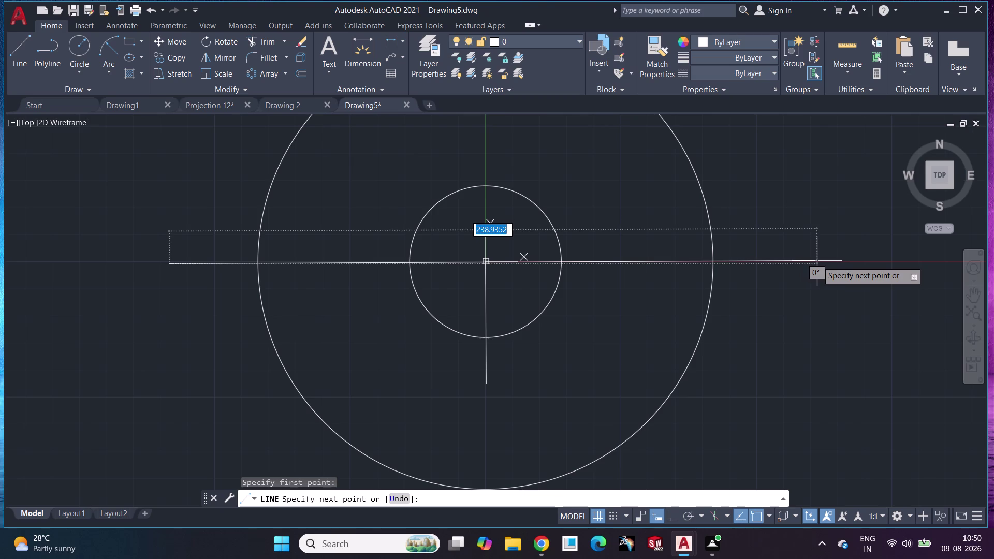
click(817, 261)
key(Escape)
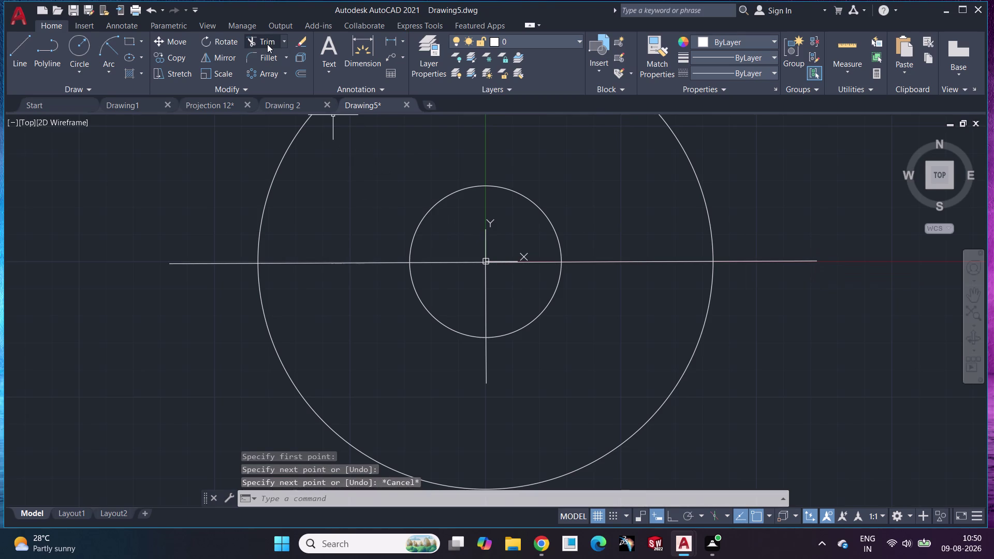
click(267, 44)
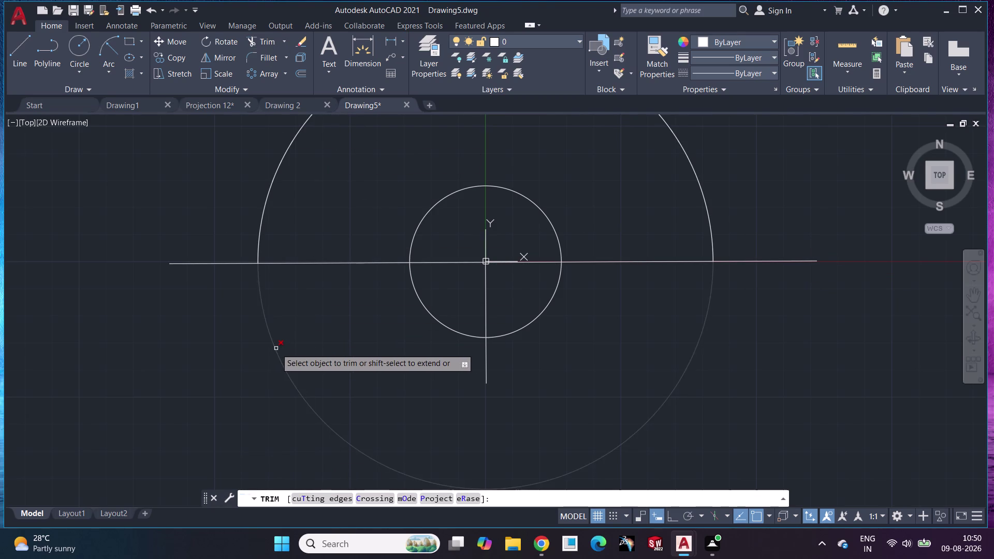
Trim the lower outer arc, then undo the trim, both lines and the outer circle.
click(276, 349)
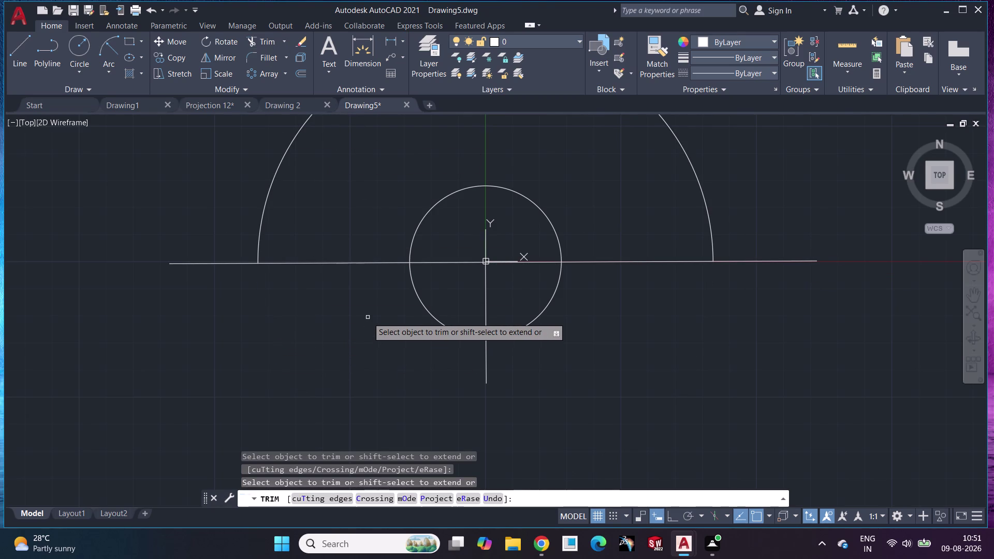
key(ctrl+z)
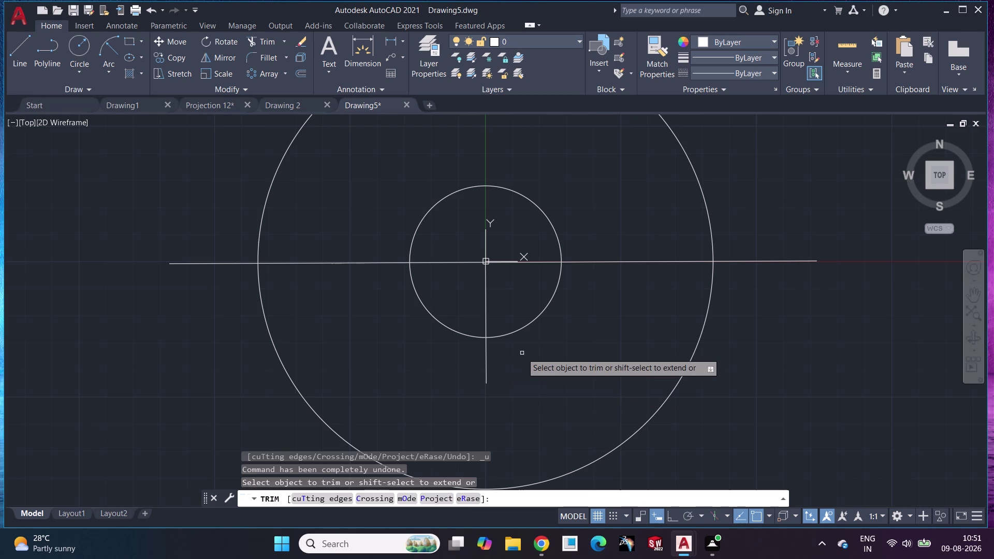
key(ctrl+z)
key(ctrl+z)
key(ctrl+z)
key(Escape)
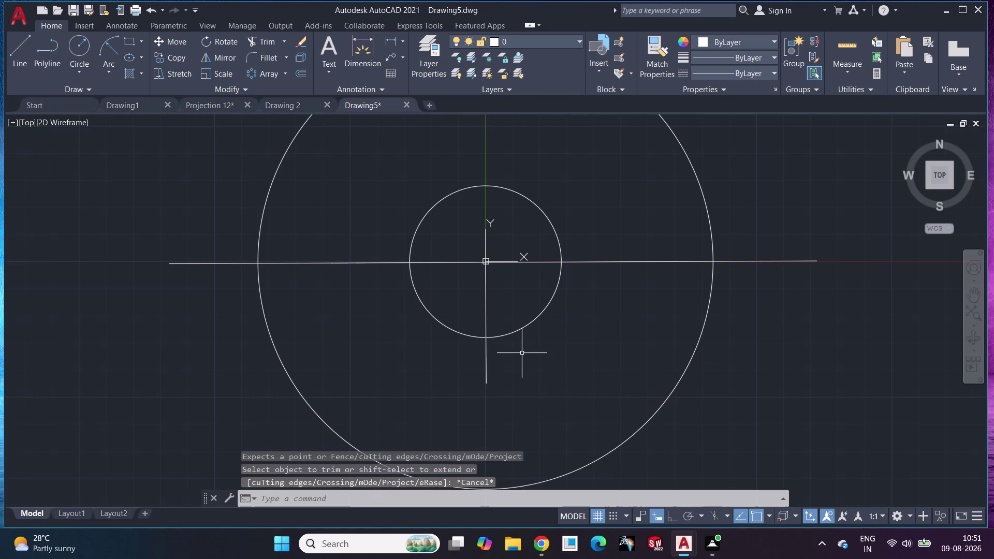
key(ctrl+z)
key(ctrl+z)
key(ctrl+z)
key(ctrl+z)
key(ctrl+z)
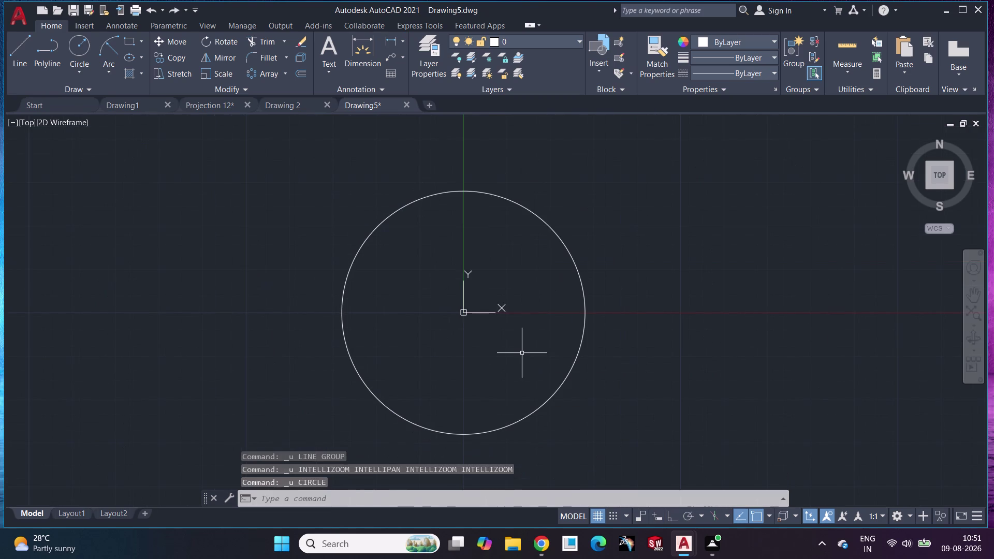
Undo once more, zoom out, and delete the remaining circle.
key(ctrl+z)
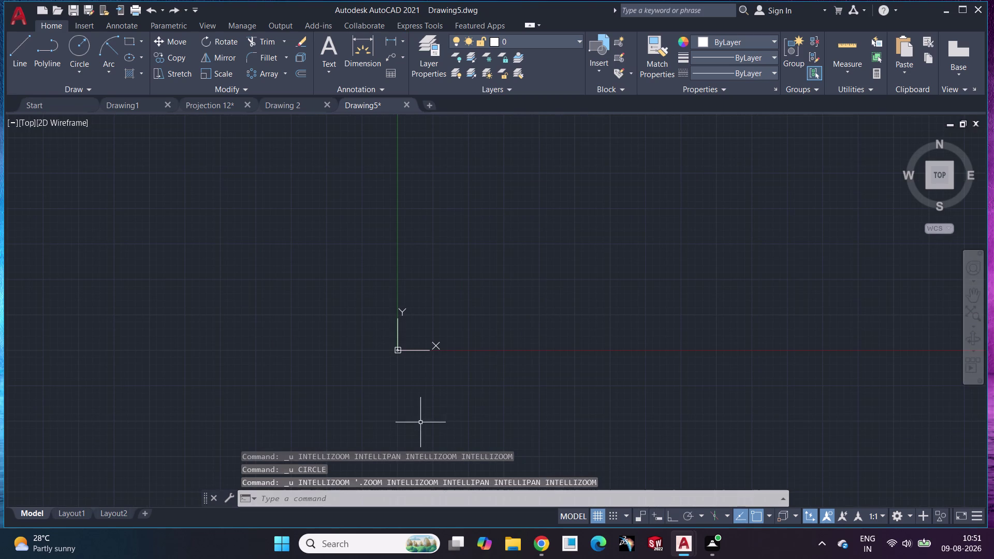
scroll(down, 3)
scroll(up, 3)
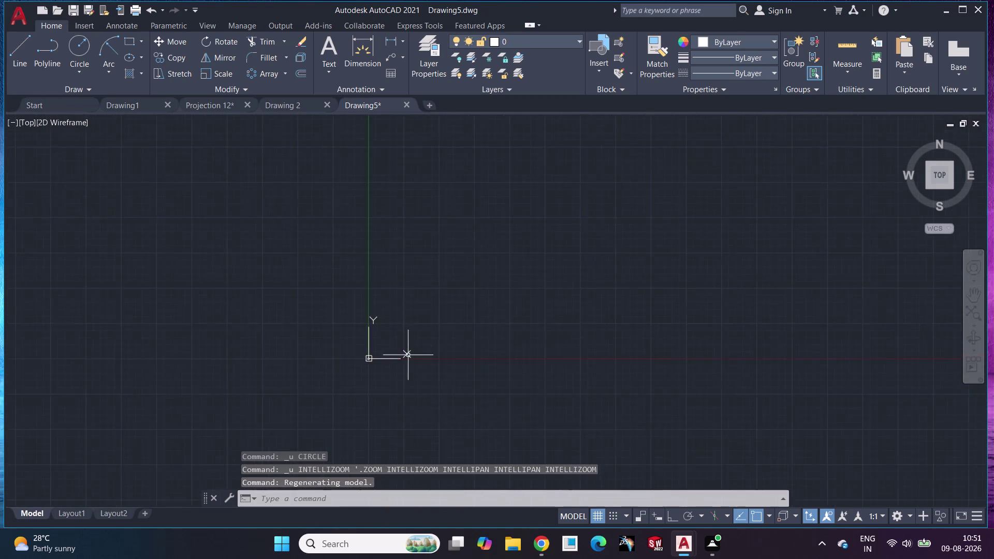
scroll(up, 3)
scroll(up, 3)
scroll(up, 3)
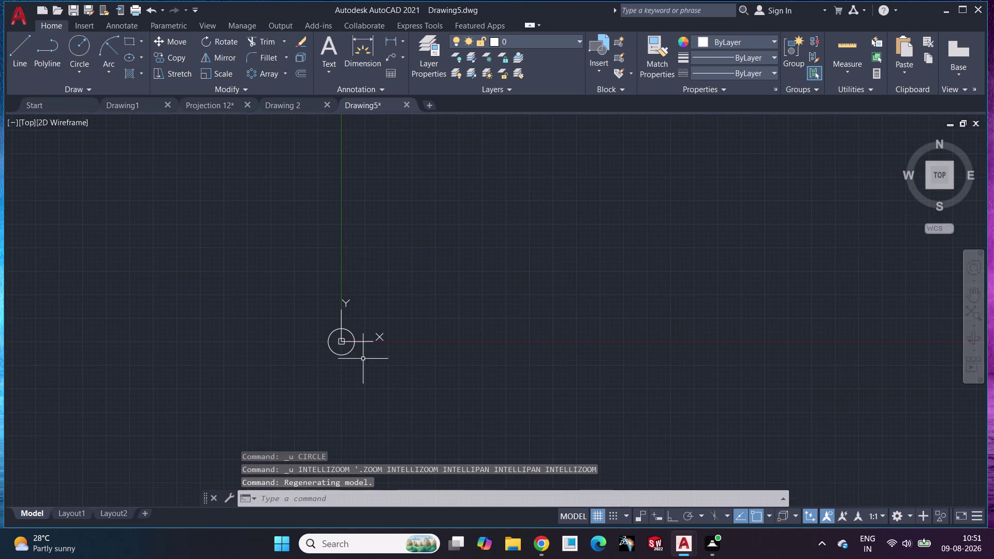
scroll(up, 3)
click(353, 361)
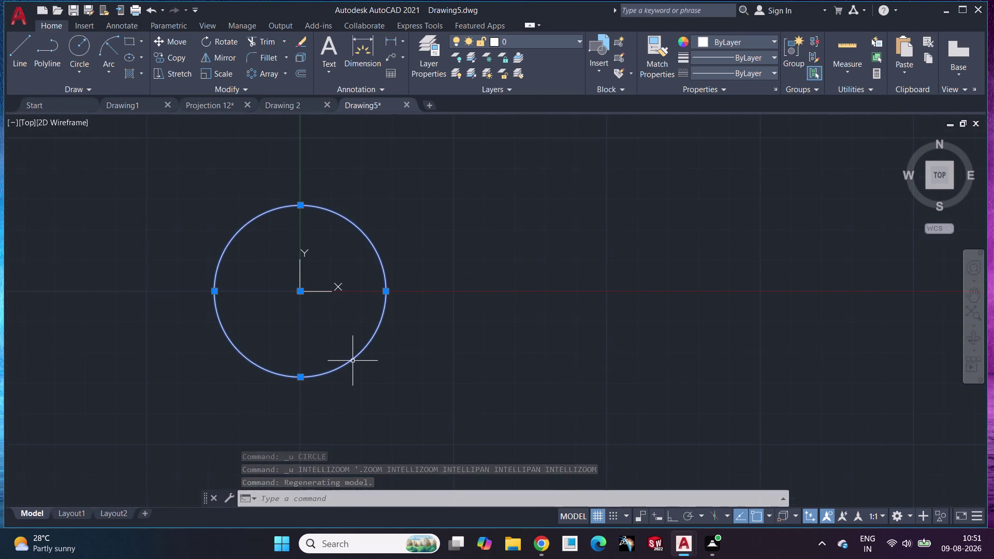
key(Delete)
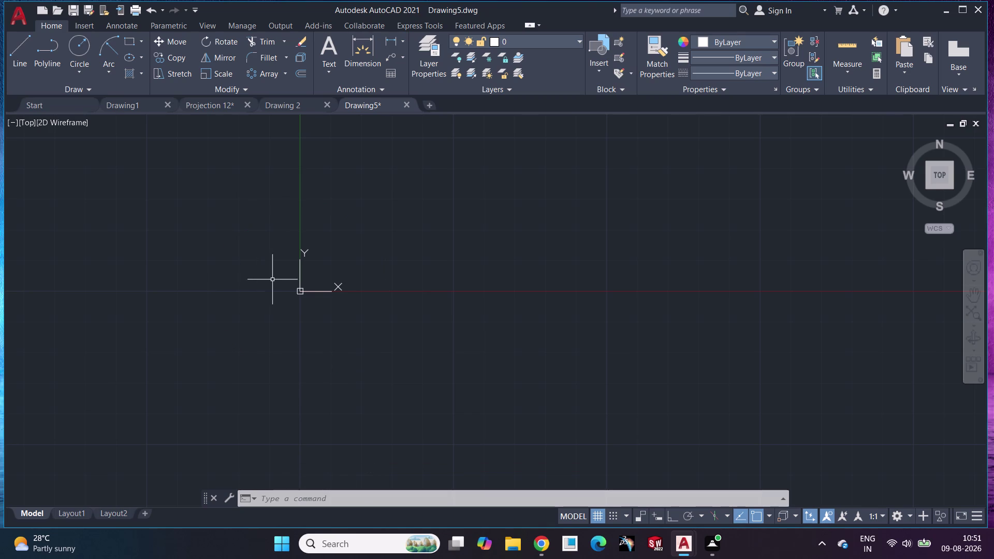
Pan and zoom the view back to the origin.
middle_drag(277, 282, 342, 300)
scroll(up, 3)
scroll(down, 3)
scroll(up, 3)
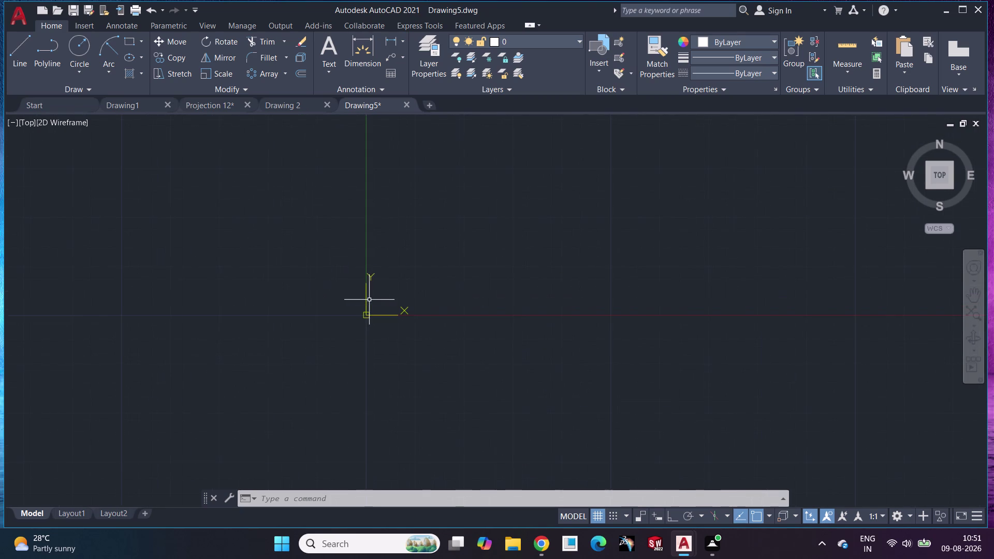
scroll(down, 3)
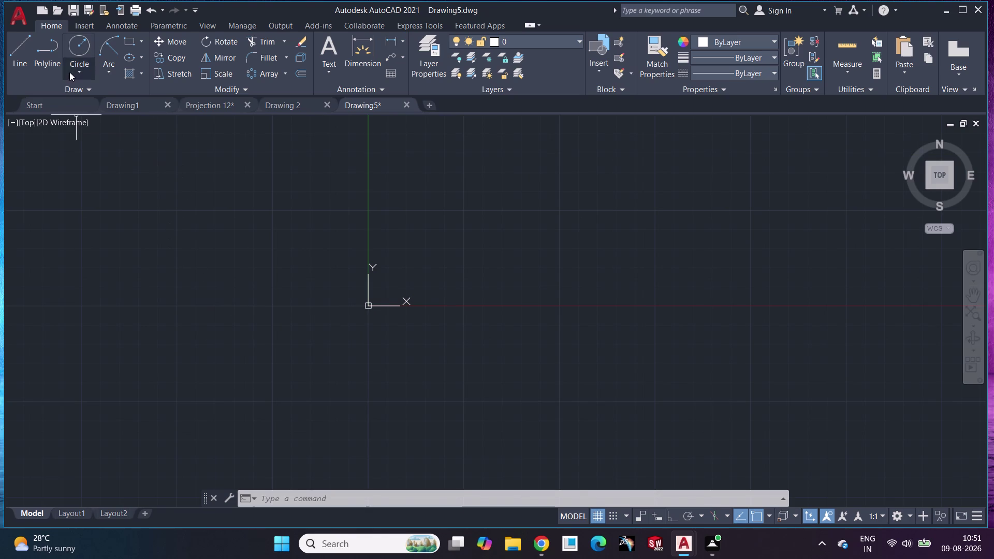
click(77, 43)
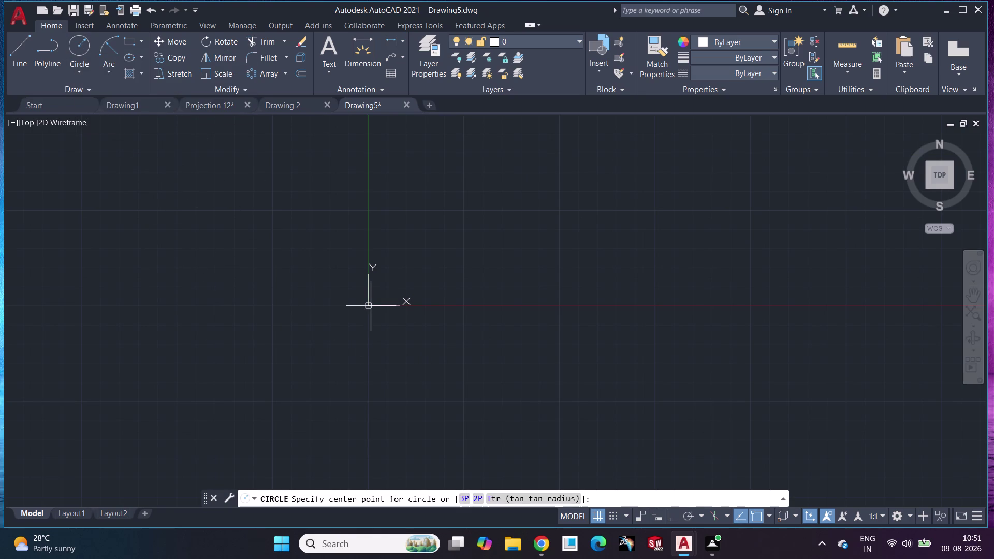
Draw a radius-42 circle centred at 0,0.
key(F12)
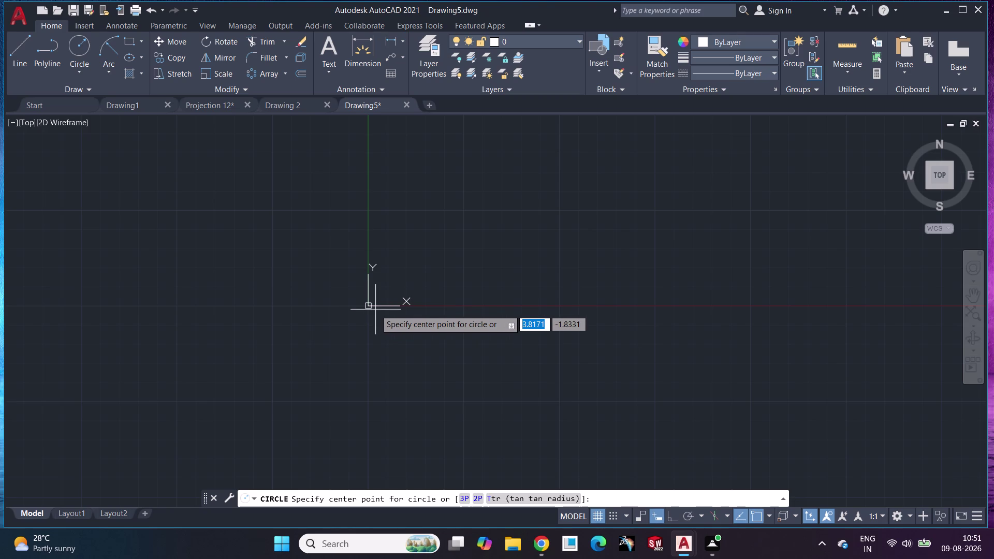
text(0,0)
key(Return)
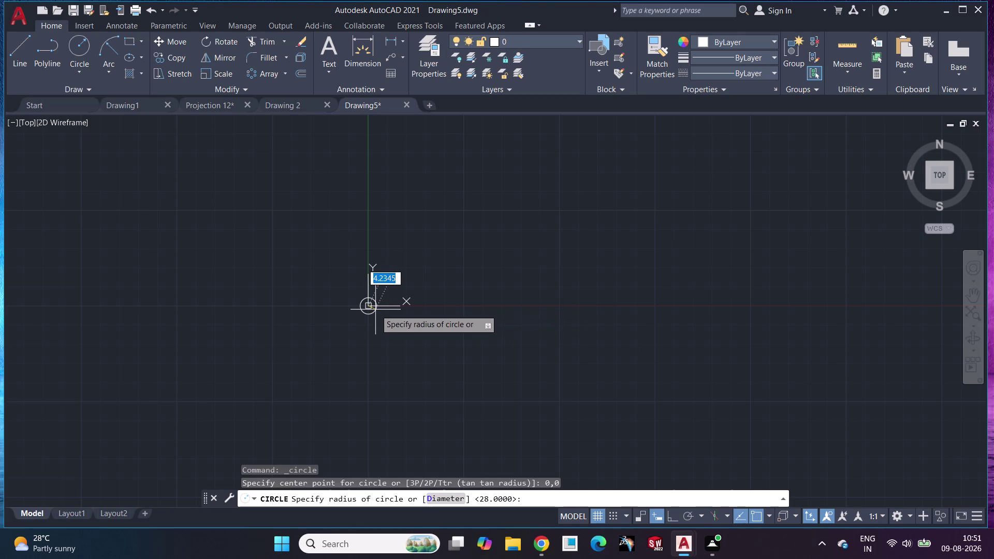
text(42)
key(Return)
scroll(down, 3)
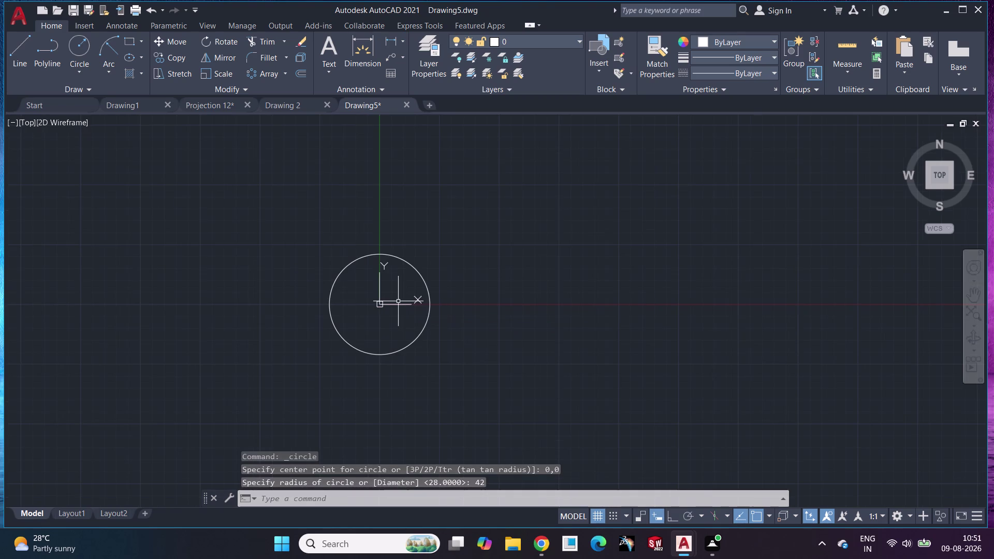
scroll(up, 3)
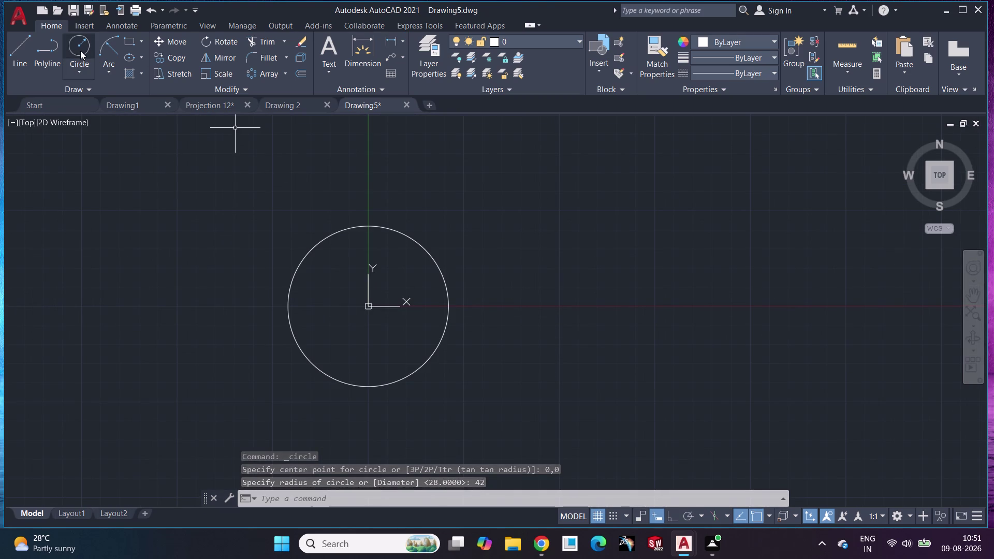
Draw a concentric radius-14 circle centred at 0,0.
click(80, 51)
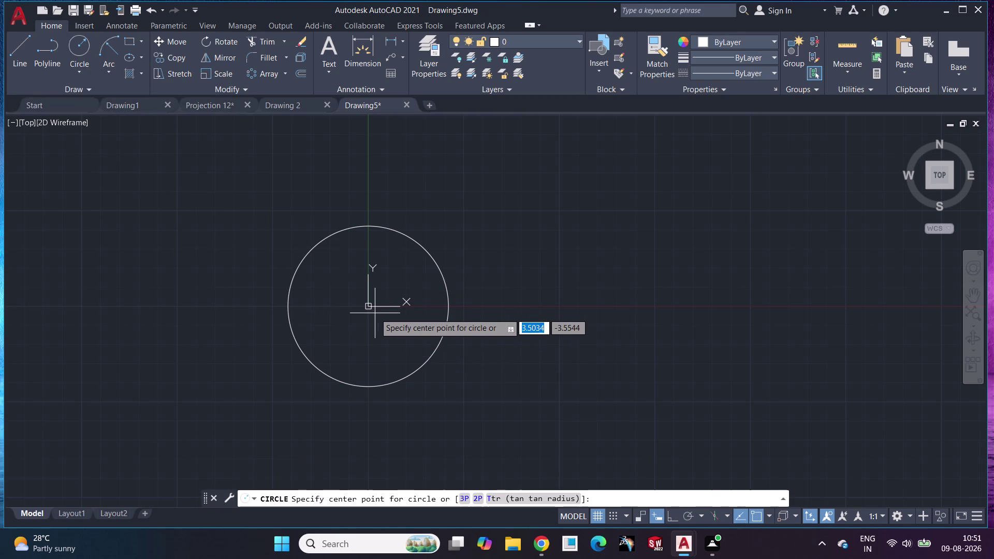
text(0,0)
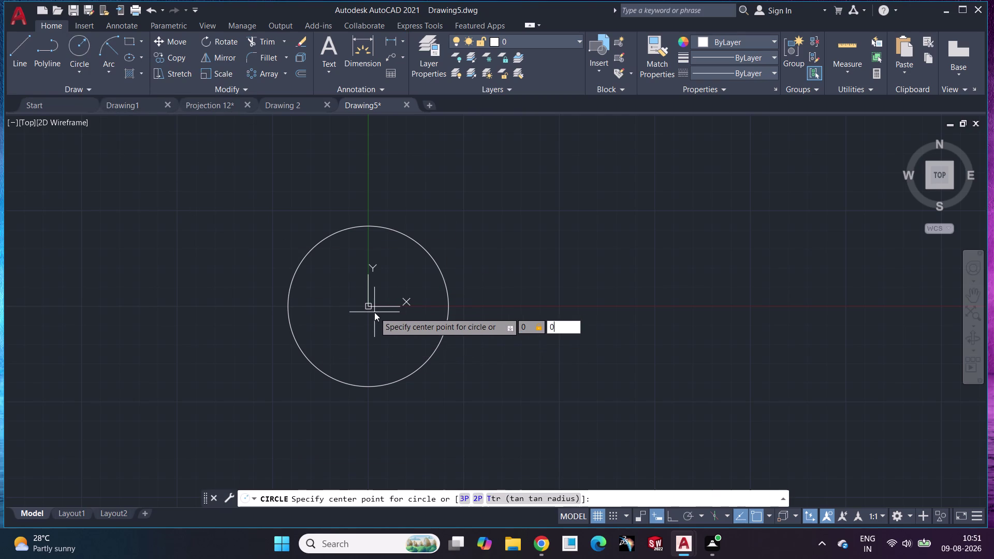
key(Return)
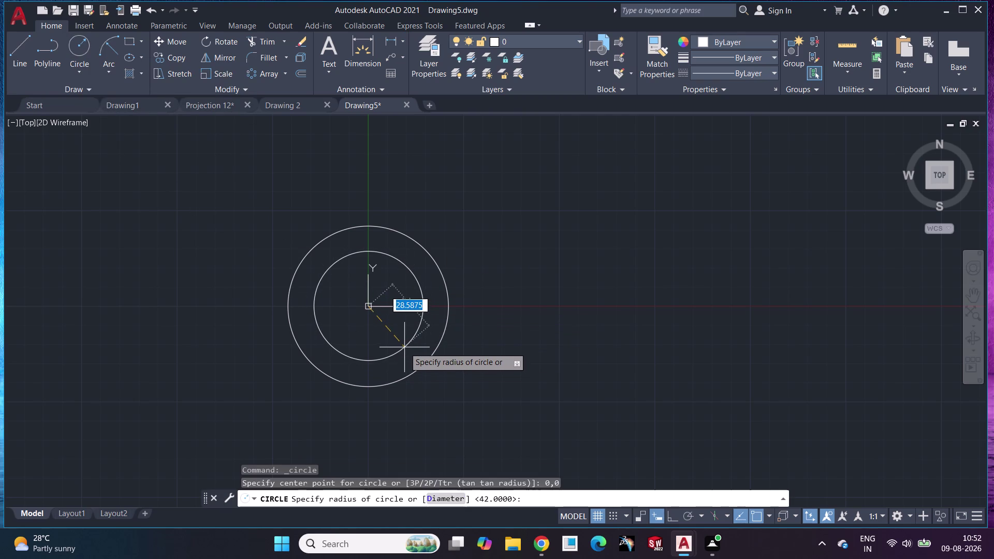
text(14)
key(Return)
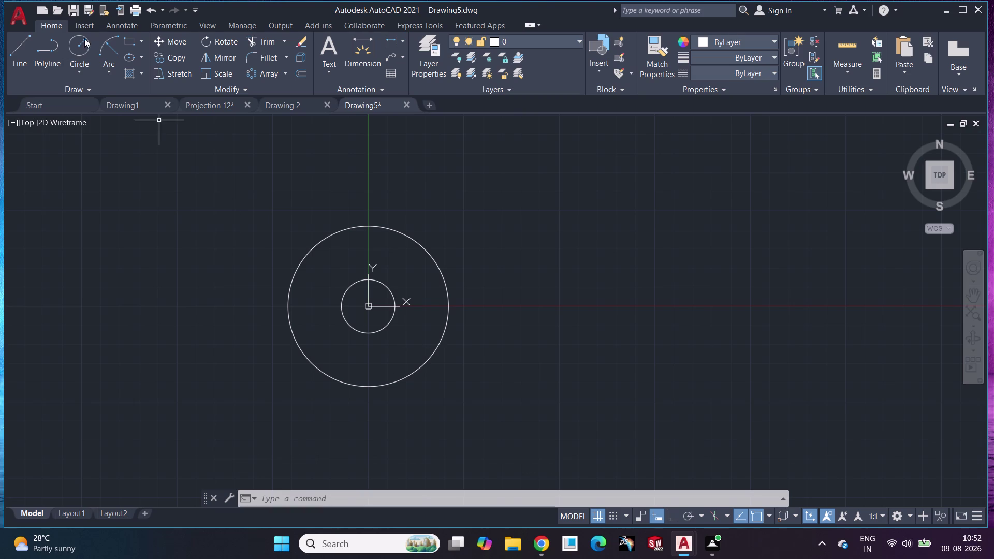
drag(14, 49, 21, 54)
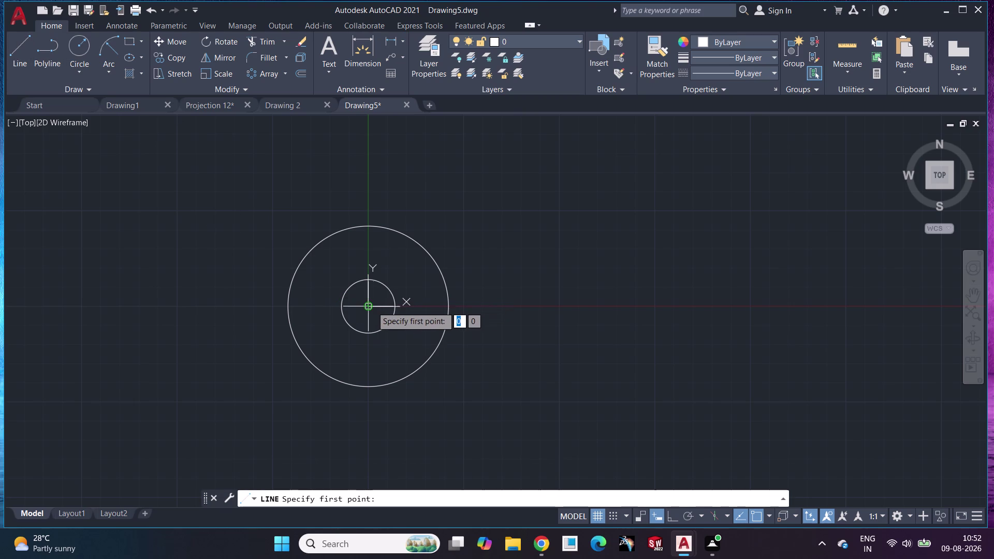
Draw a line from the centre rising 48 units, then running 31 units left.
click(369, 307)
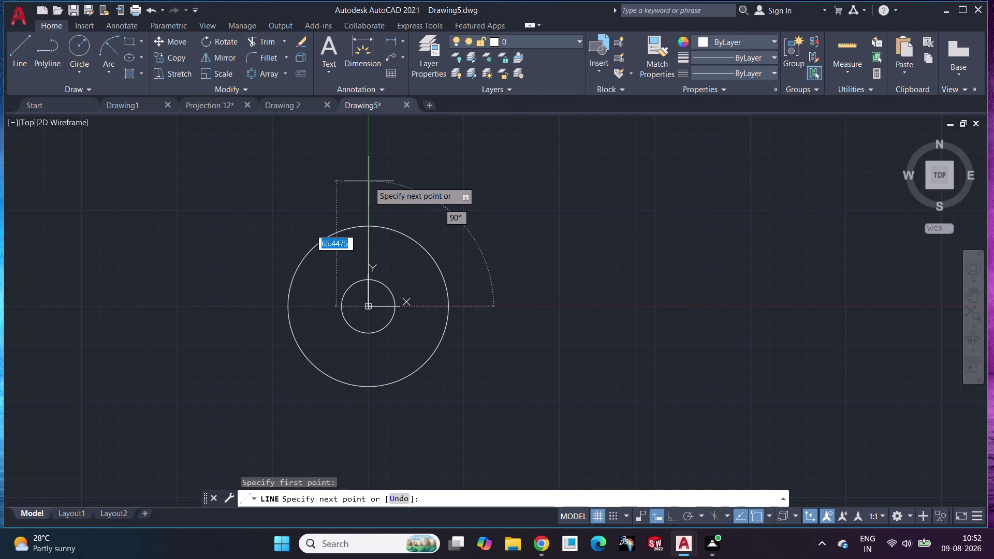
text(48)
key(Return)
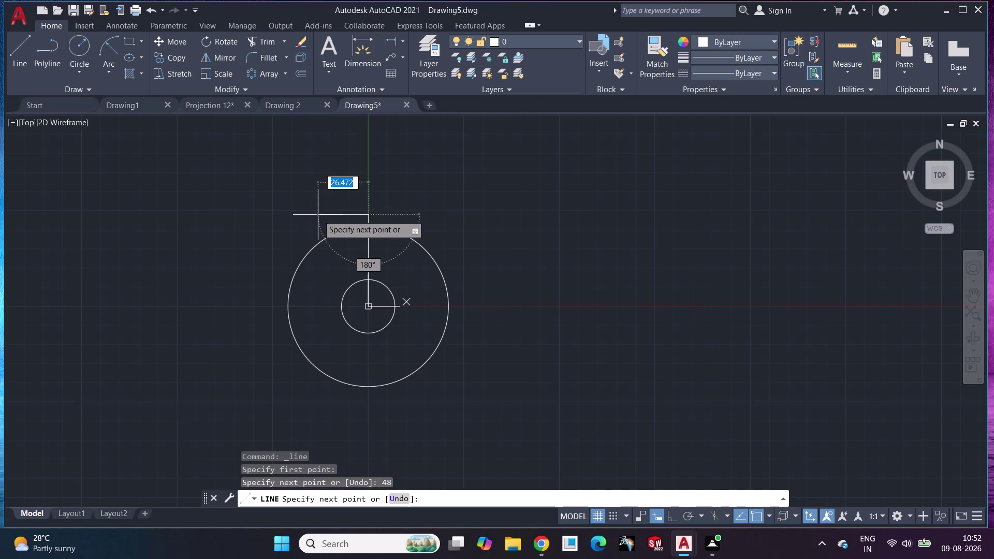
text(31)
key(Return)
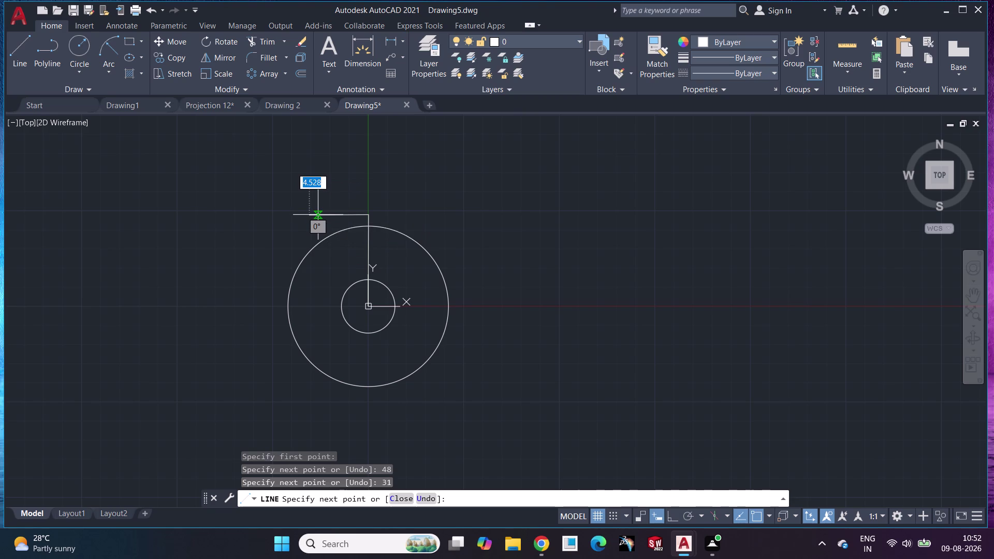
key(Escape)
middle_drag(339, 231, 378, 305)
scroll(up, 3)
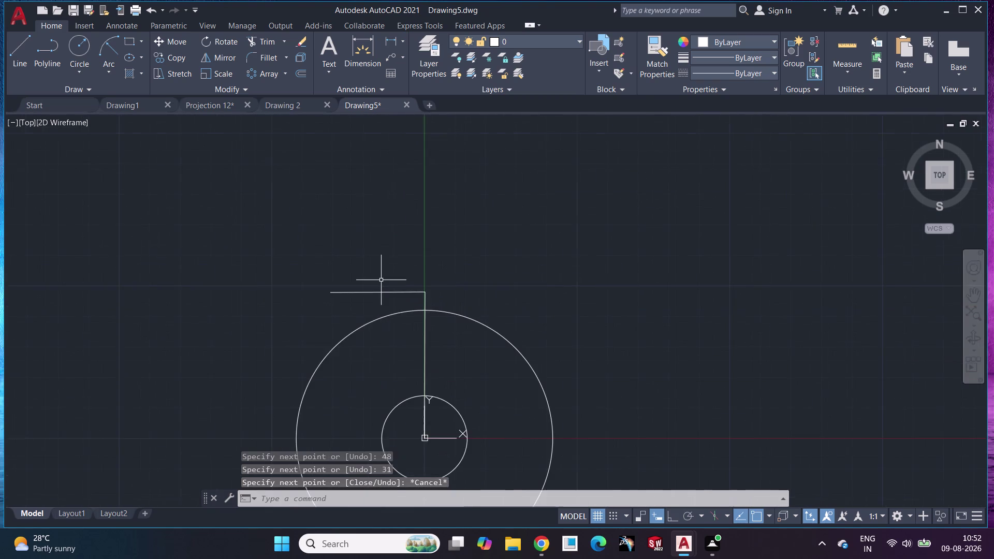
scroll(up, 3)
middle_drag(365, 293, 390, 230)
scroll(up, 3)
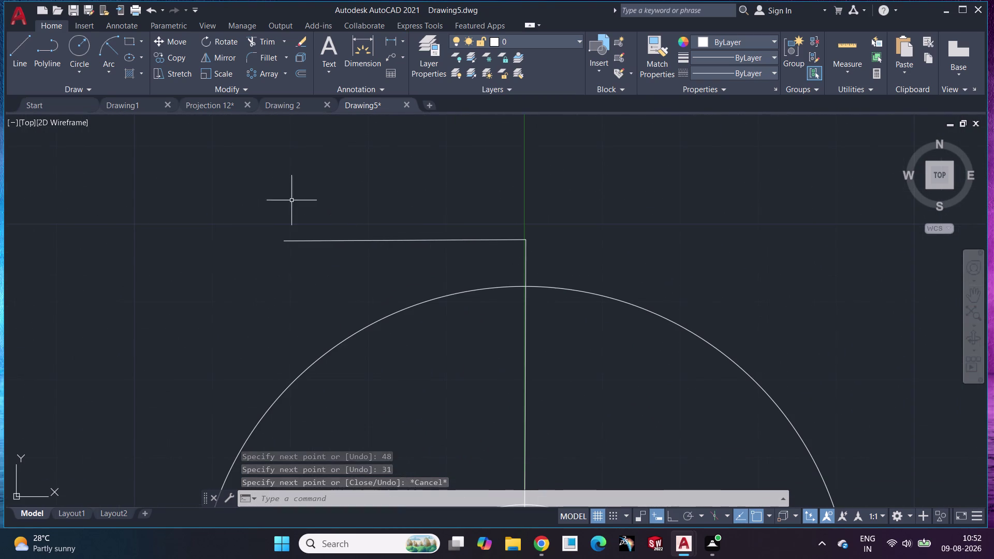
click(81, 41)
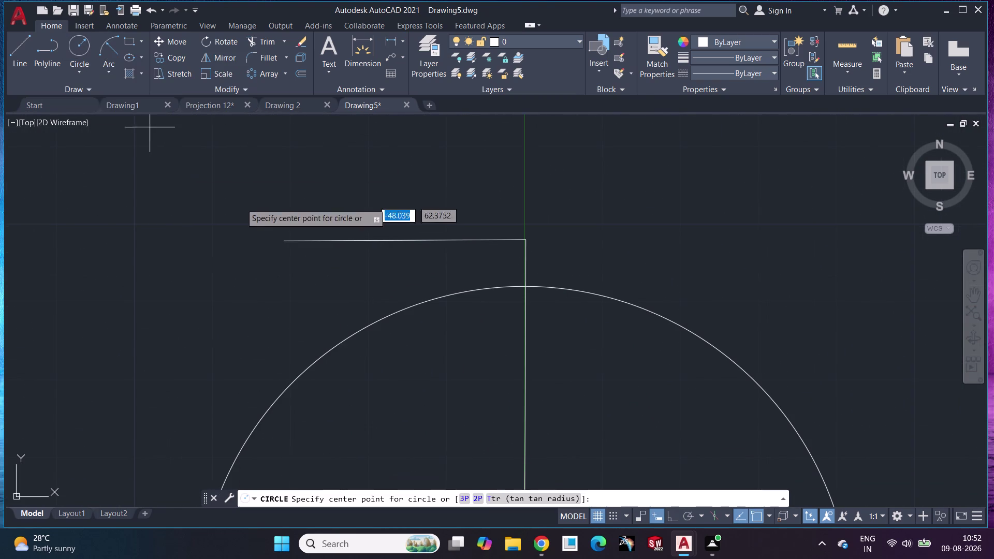
Draw a radius-5 circle centred on the line's left end.
click(286, 243)
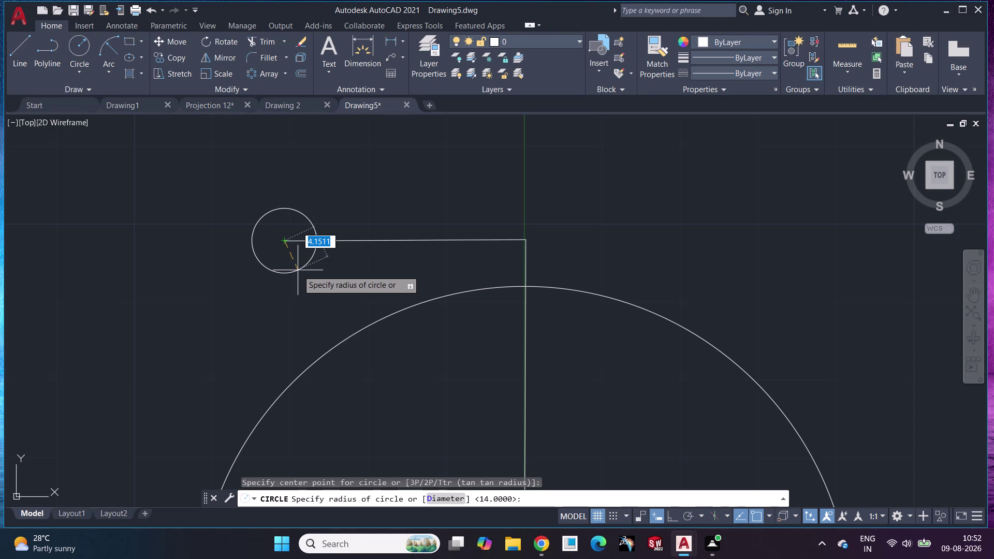
key(5)
key(Return)
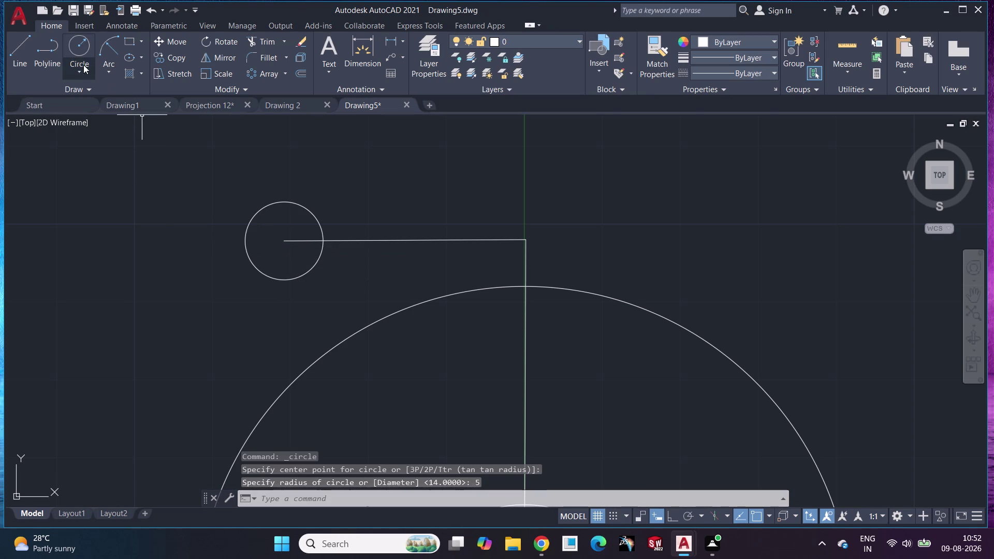
Add a concentric radius-11 circle there, replacing an undone radius-22 circle.
click(75, 54)
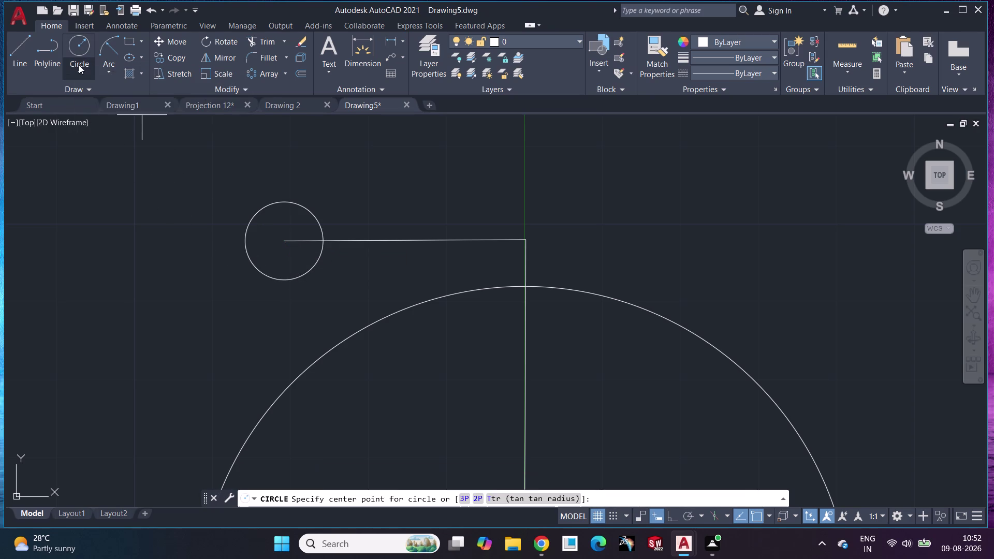
click(285, 244)
text(22)
key(Return)
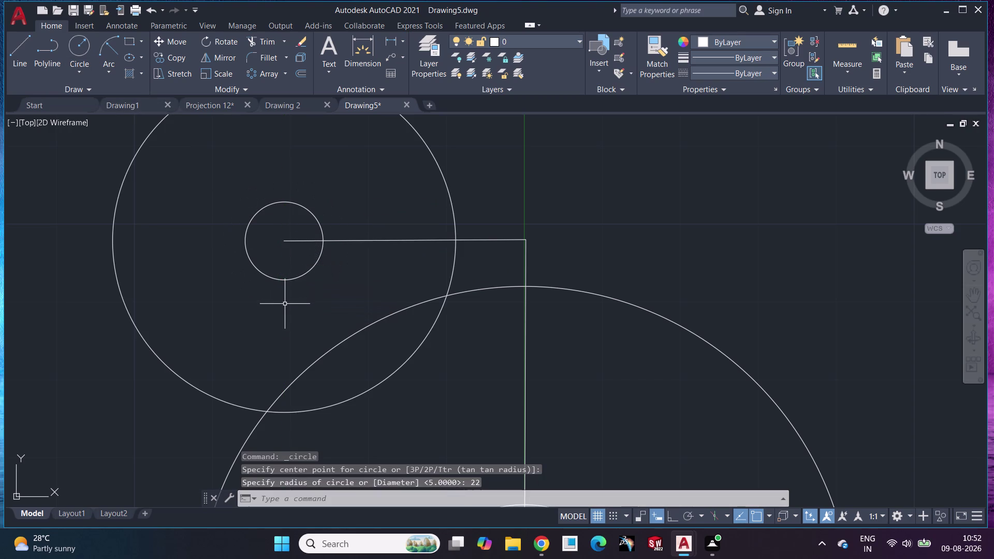
key(ctrl+z)
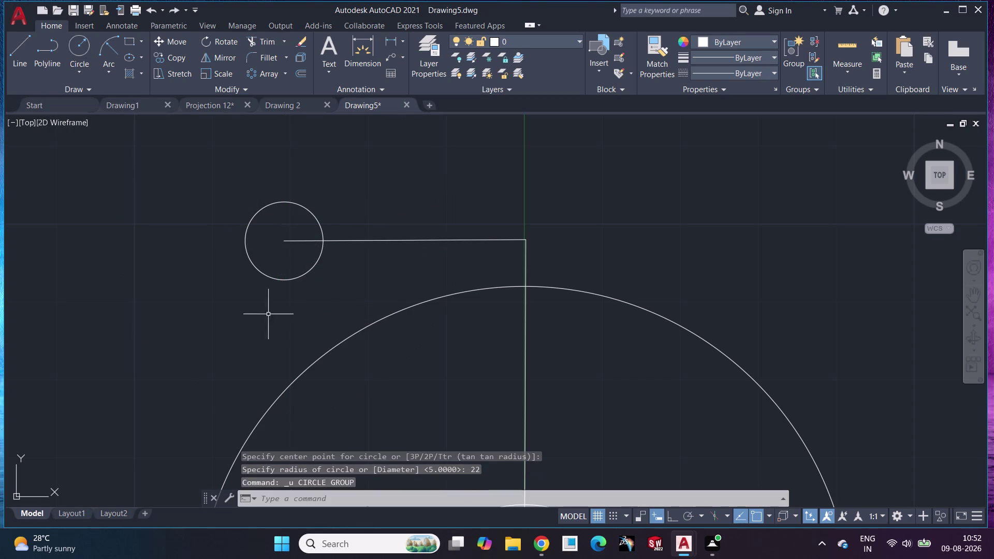
click(69, 43)
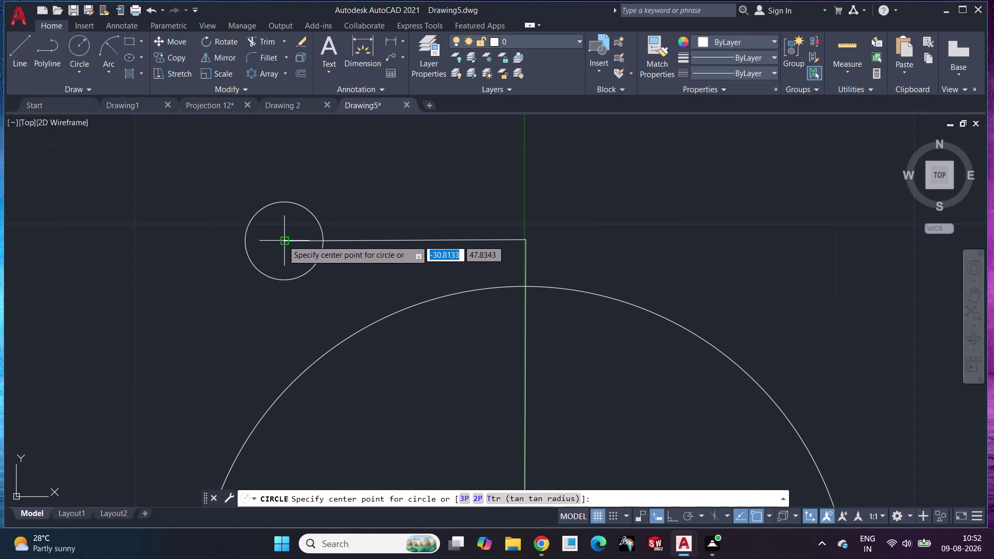
click(283, 240)
text(11)
key(Return)
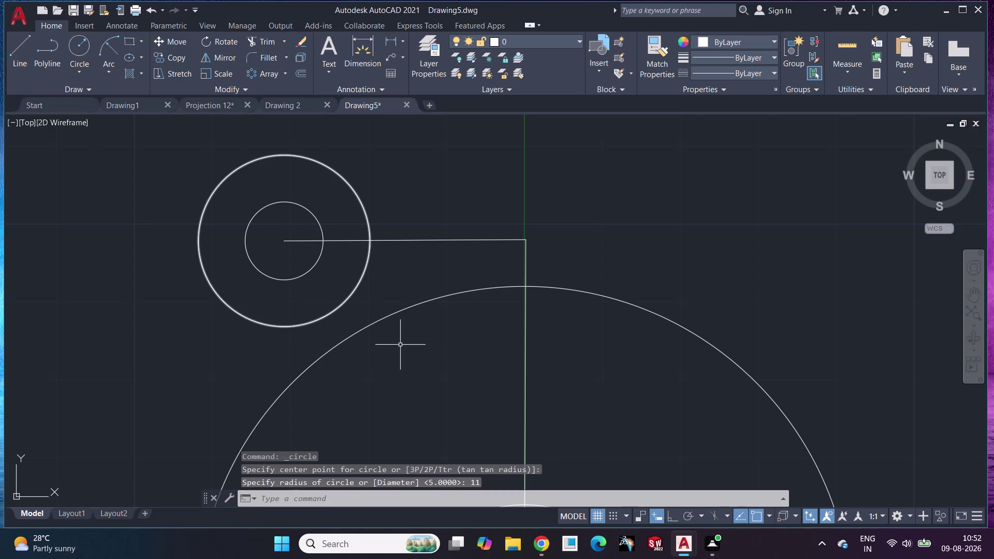
click(229, 60)
click(354, 293)
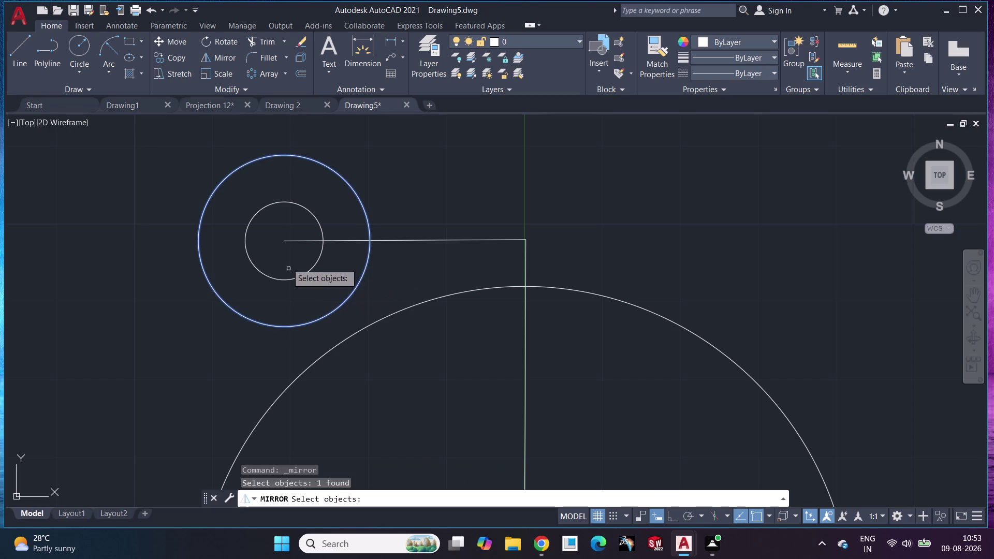
Select the boss circles and horizontal line for mirroring, then abandon the attempt.
click(311, 270)
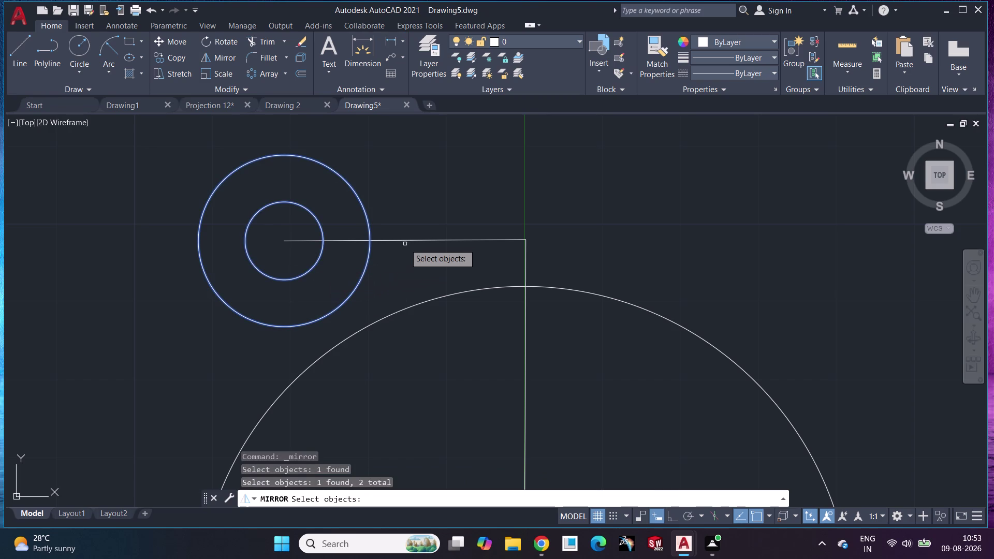
click(415, 238)
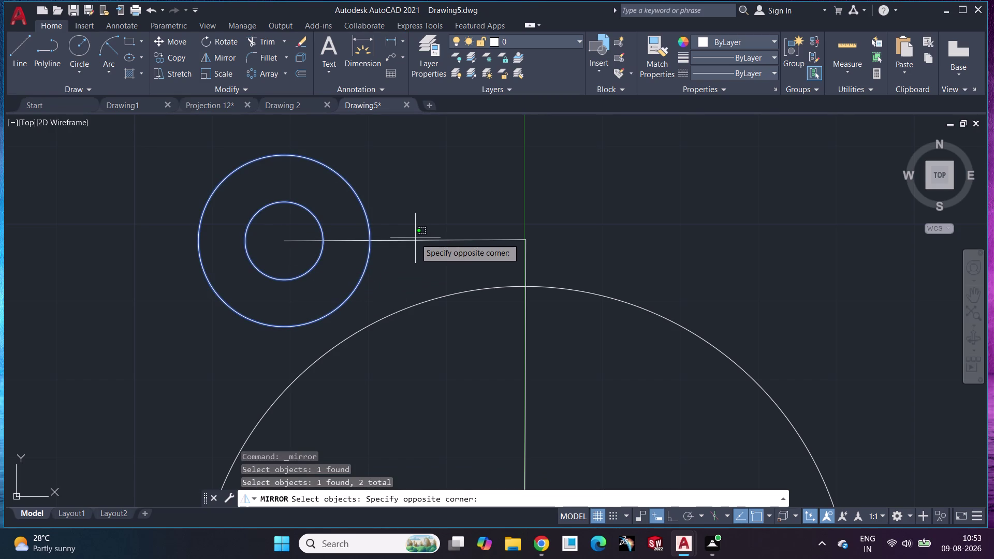
key(Escape)
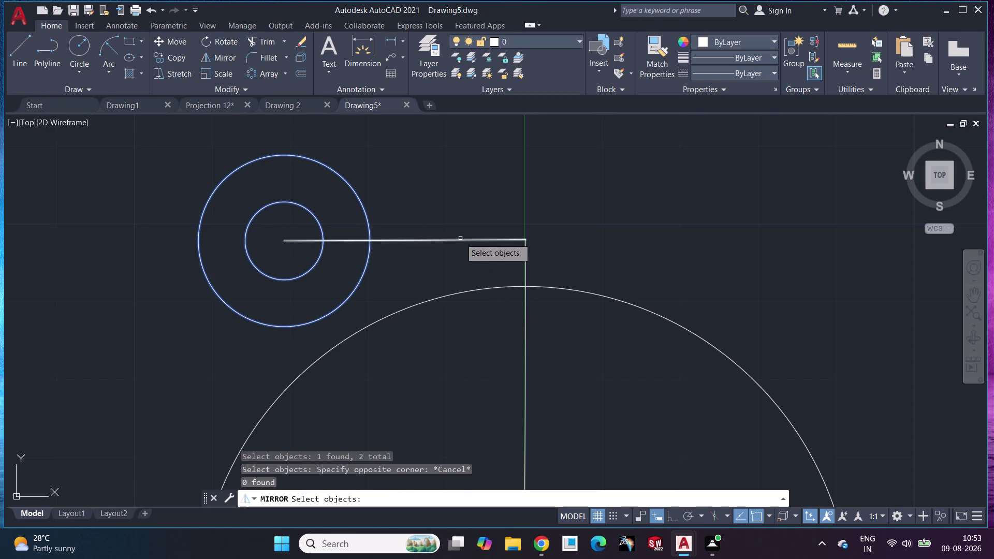
click(460, 238)
key(Return)
scroll(up, 3)
scroll(down, 3)
scroll(up, 3)
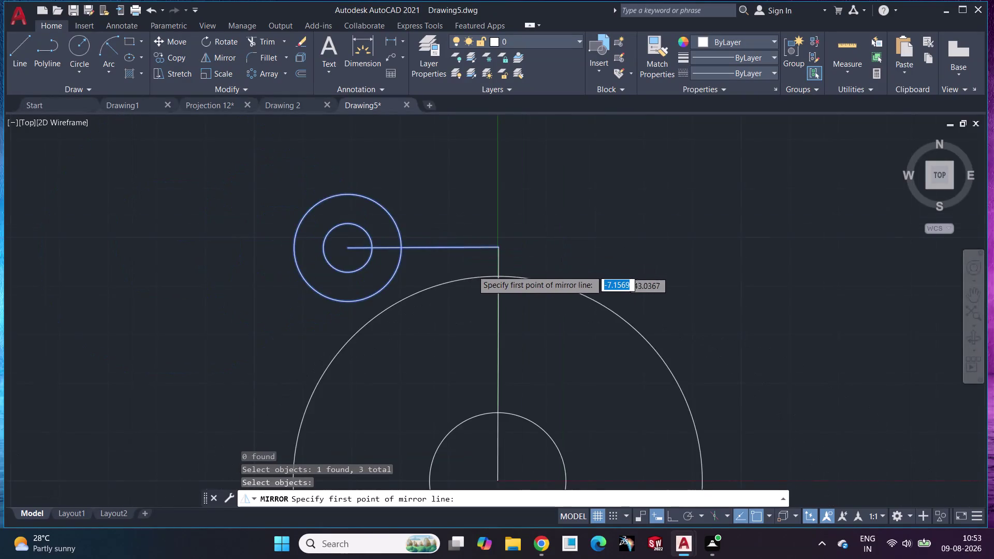
scroll(down, 3)
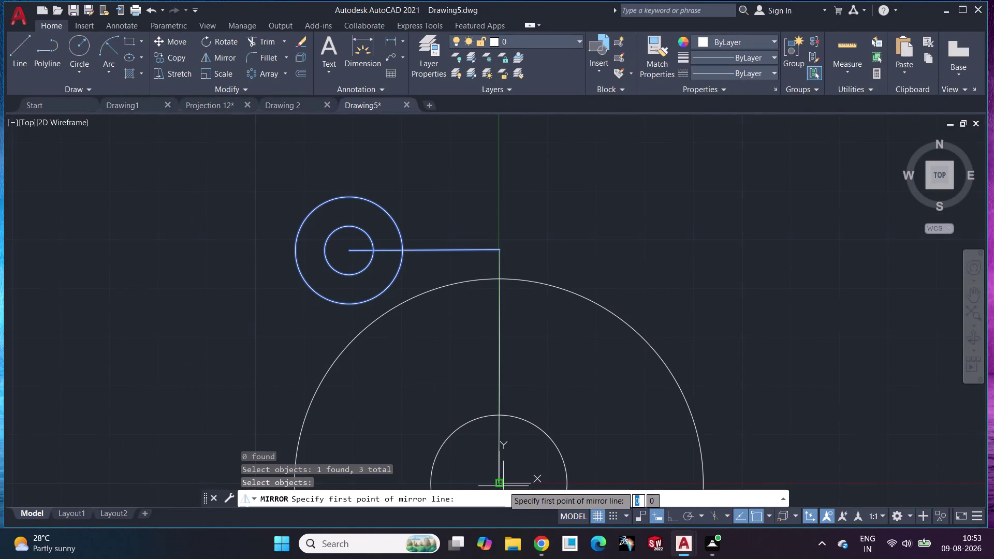
click(498, 485)
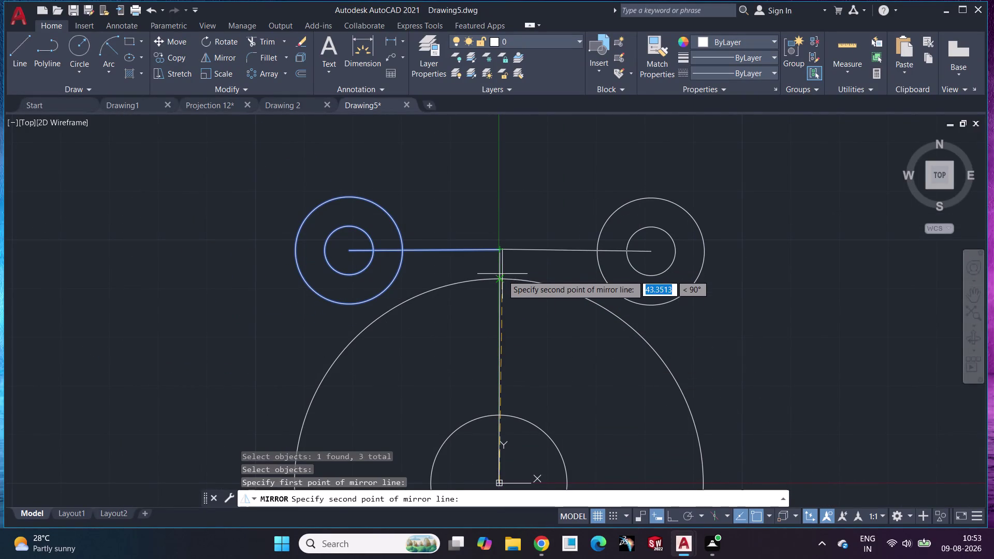
click(503, 276)
key(Escape)
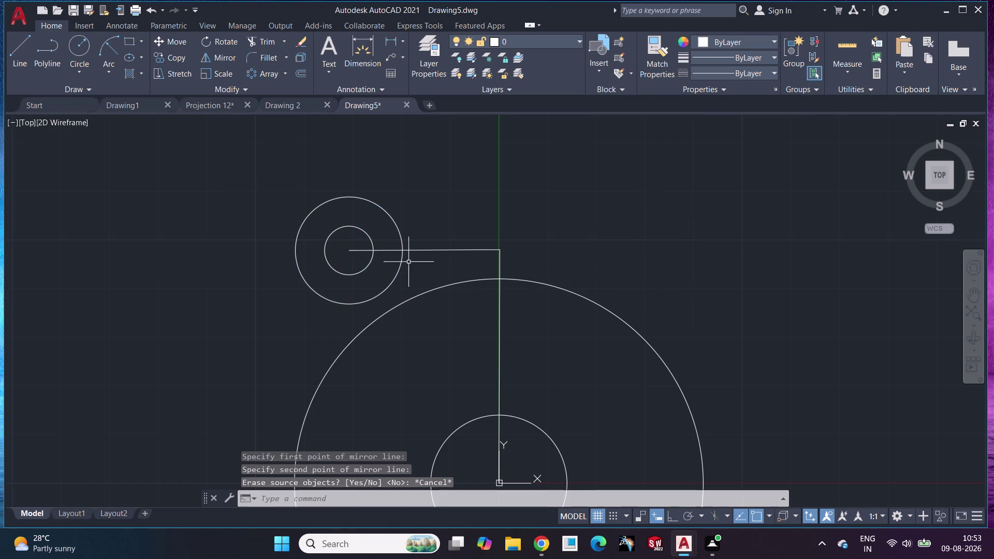
scroll(down, 3)
middle_drag(497, 386, 450, 283)
scroll(up, 3)
middle_drag(430, 273, 431, 274)
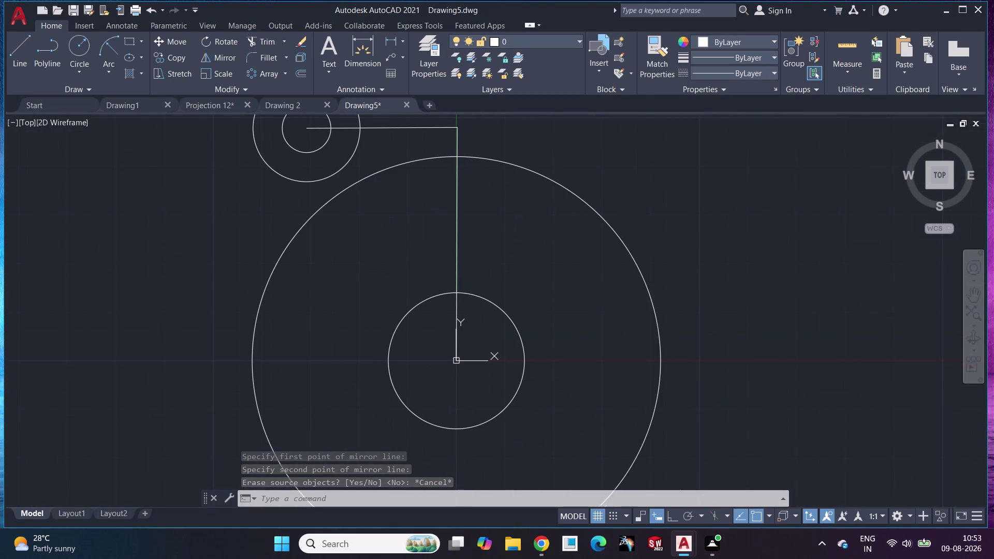
middle_drag(431, 274, 434, 292)
Mirror both boss circles and the horizontal line across the vertical centre line.
click(211, 57)
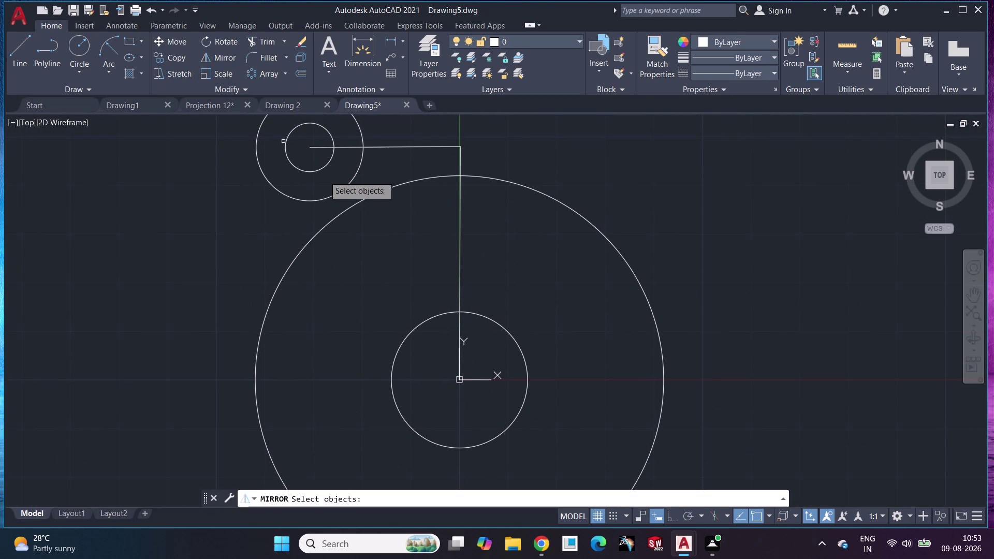
click(333, 196)
click(330, 161)
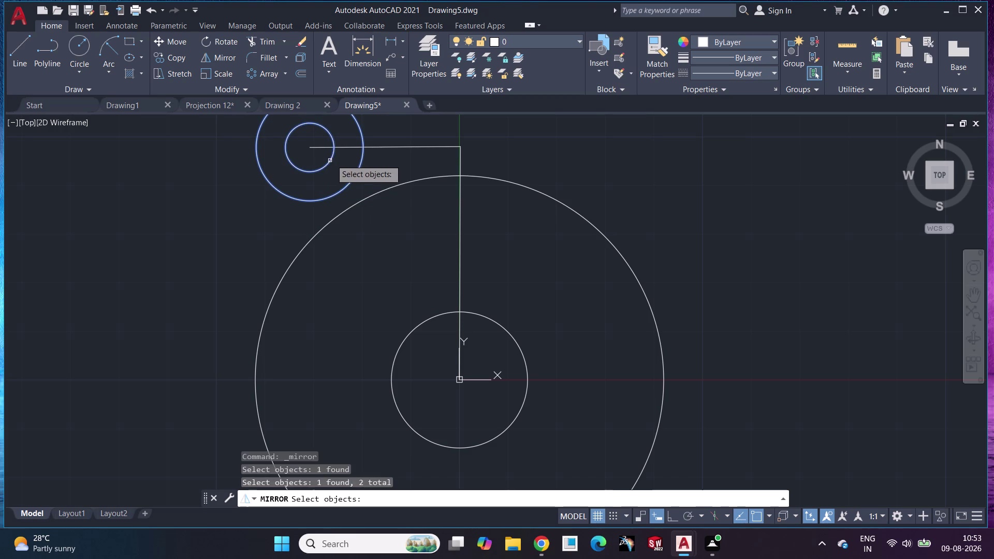
click(345, 145)
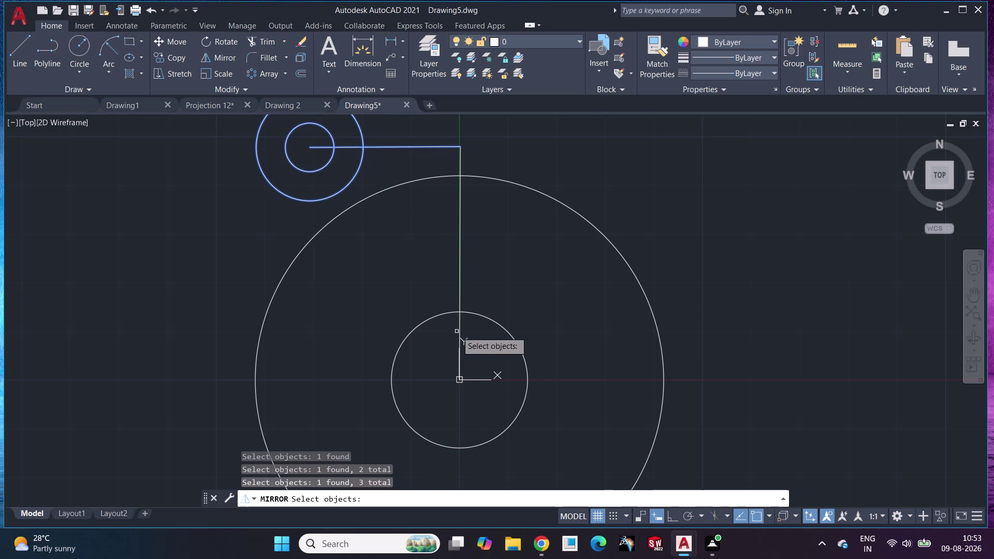
key(Return)
click(456, 379)
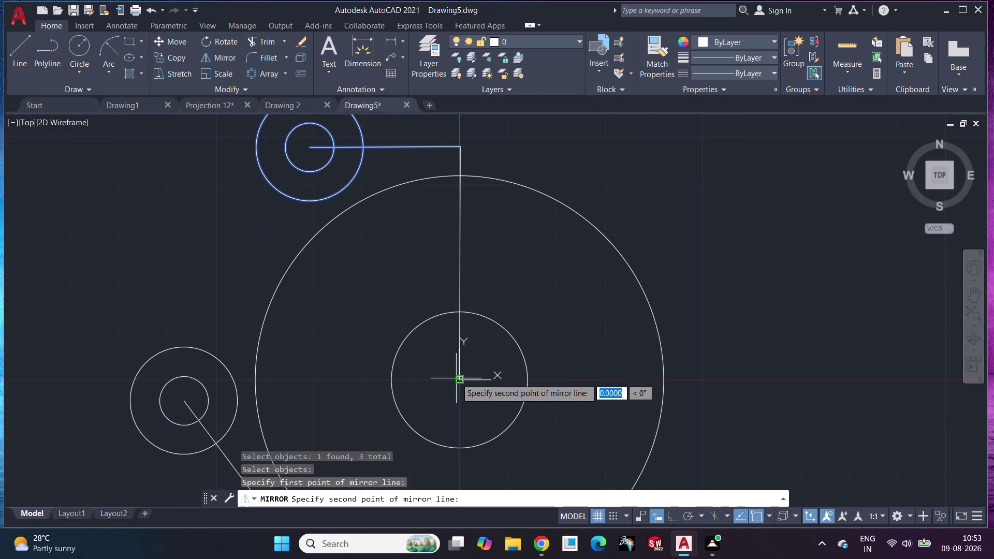
click(461, 175)
drag(496, 216, 460, 176)
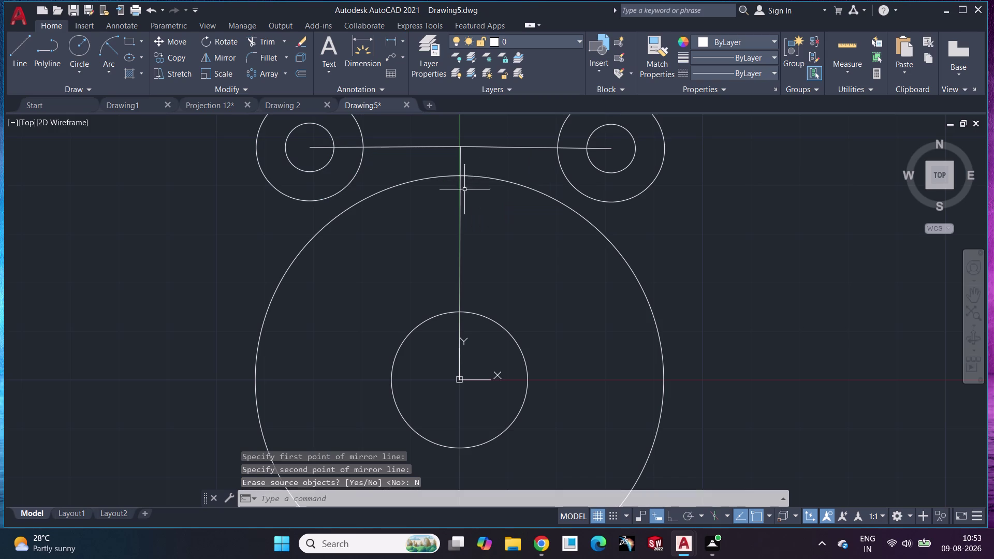
middle_drag(509, 231, 496, 314)
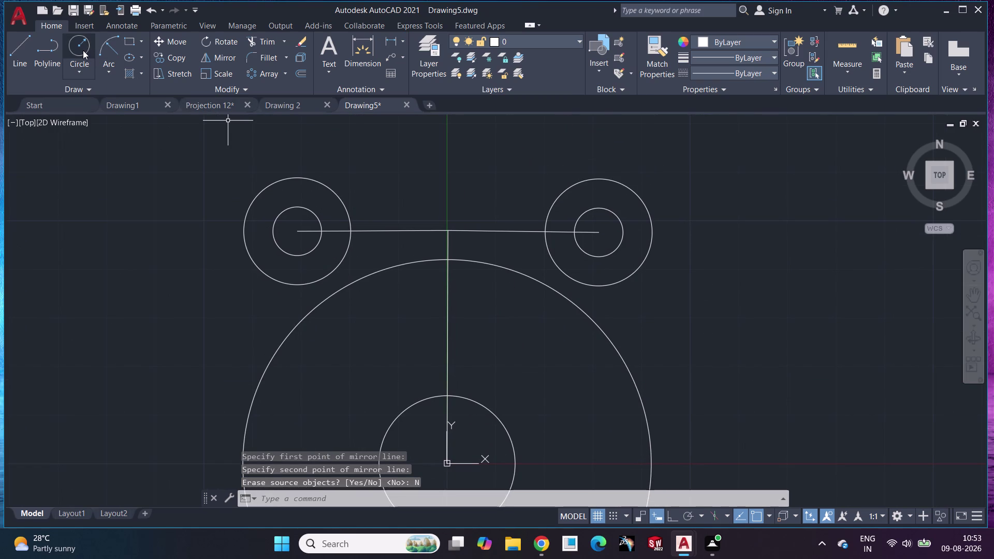
click(82, 50)
middle_drag(518, 317, 543, 155)
click(472, 299)
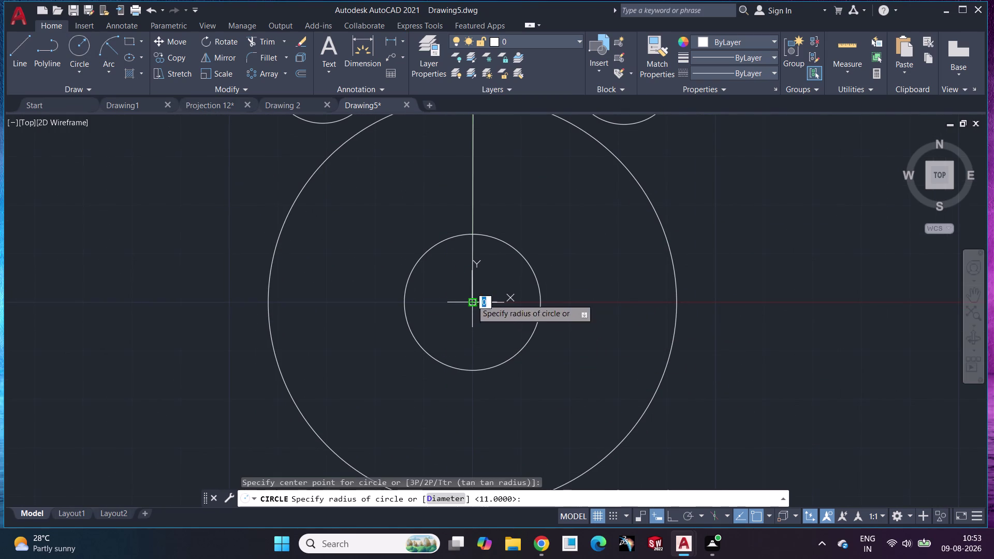
middle_drag(602, 479, 599, 525)
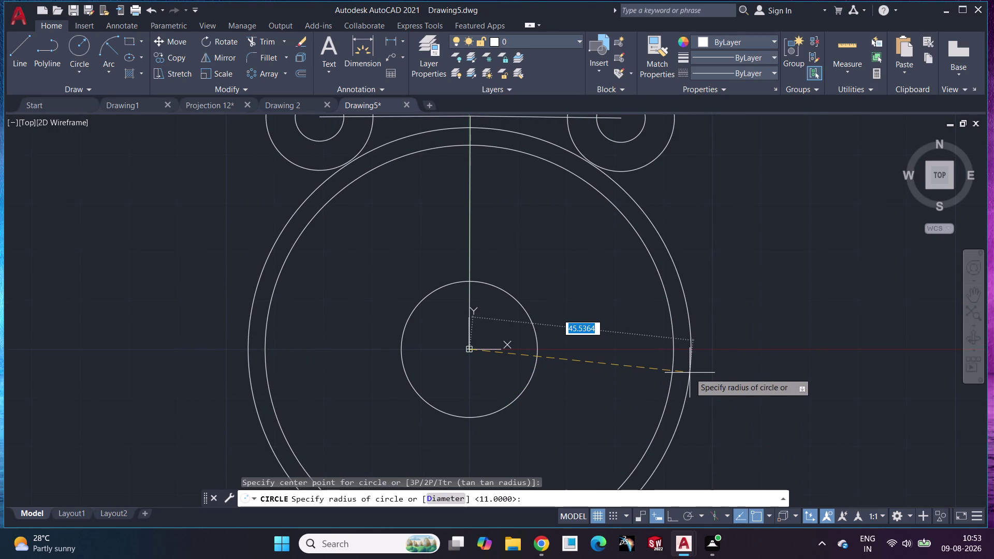
text(50)
key(Return)
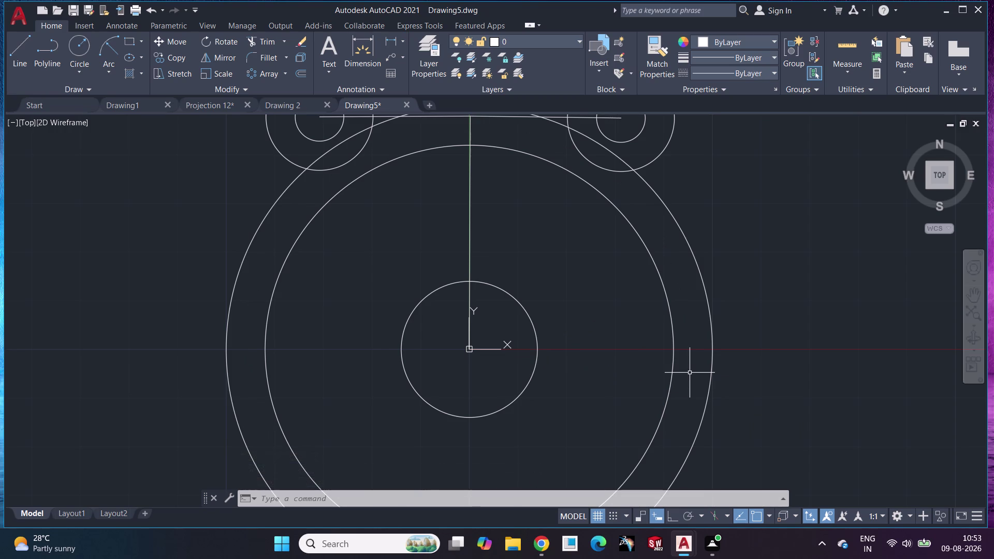
key(Escape)
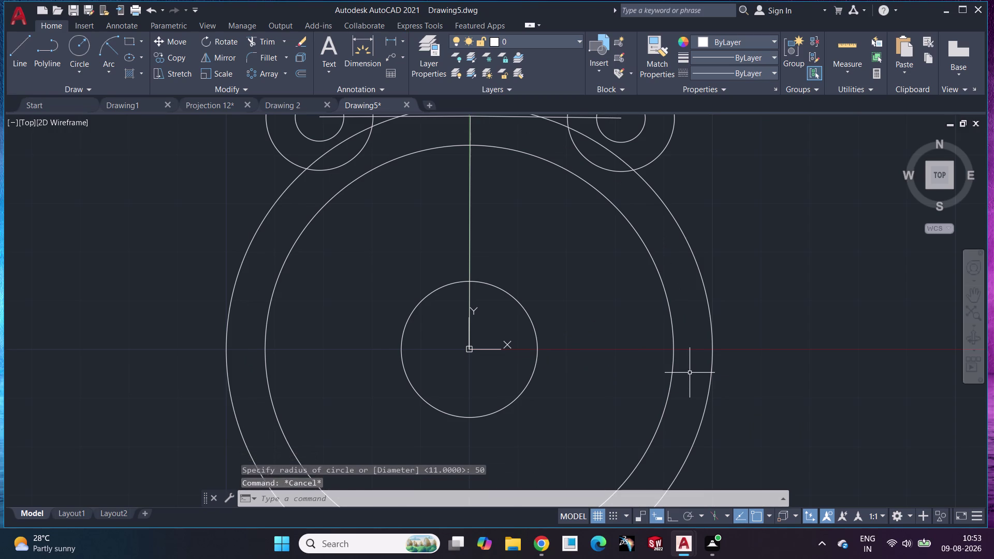
key(ctrl+z)
Draw a radius-50 circle tangent to the left and right boss circles.
click(82, 71)
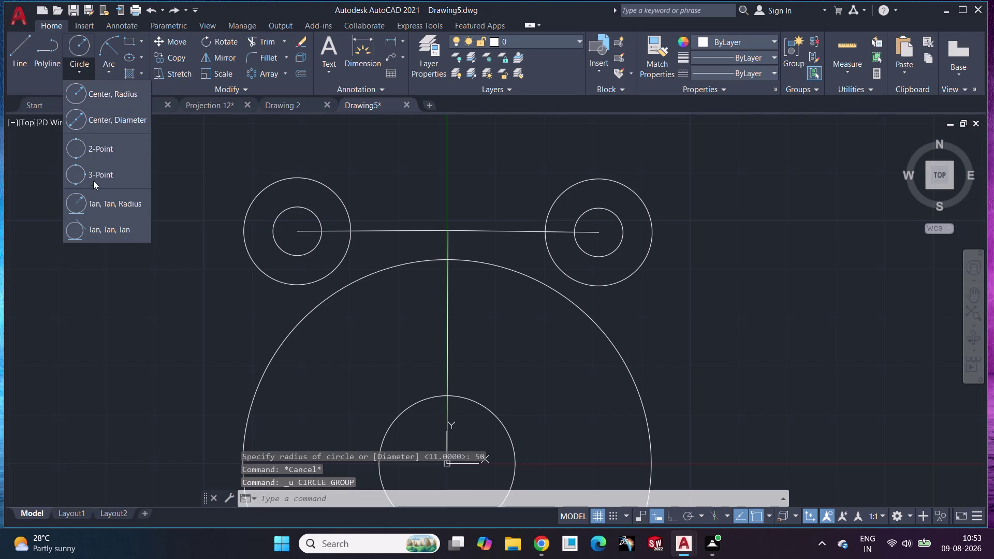
click(94, 210)
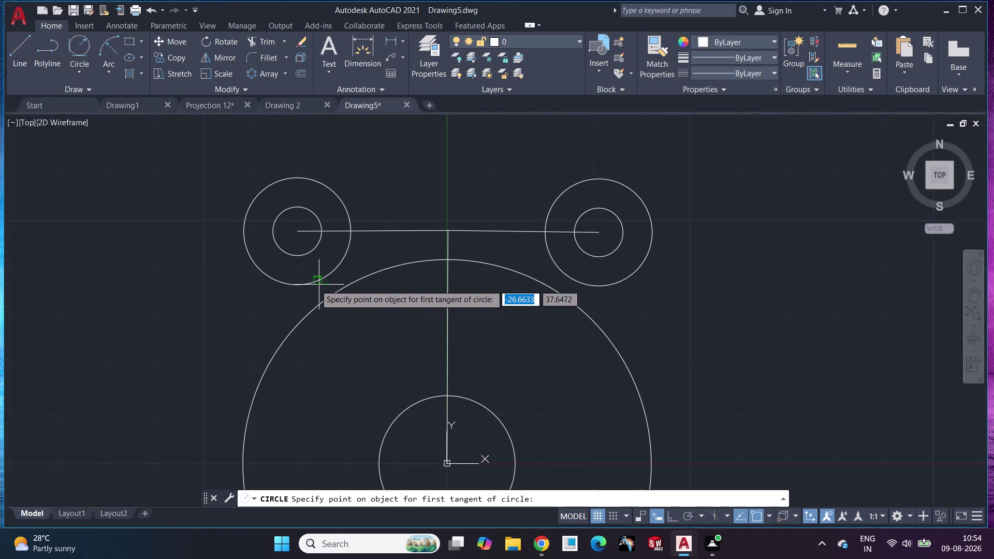
click(315, 282)
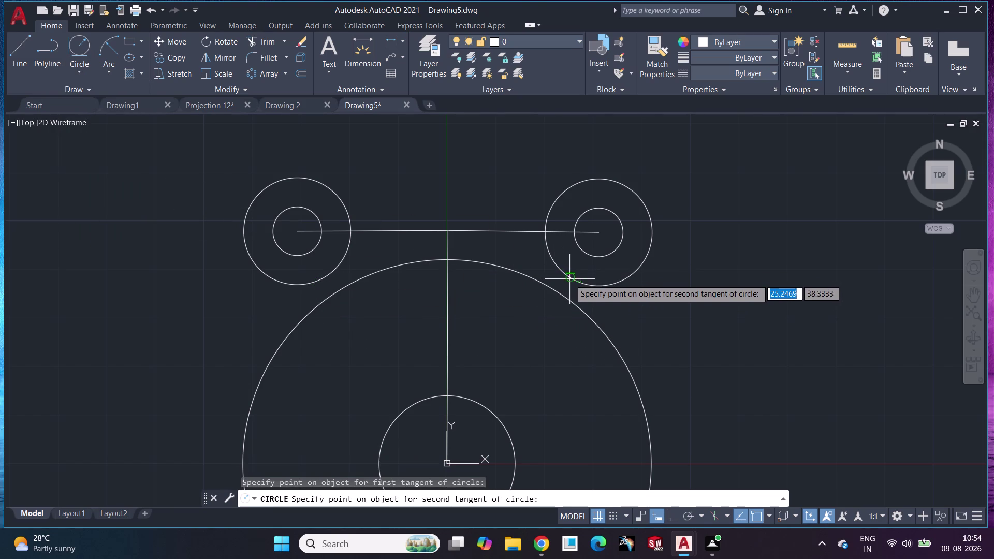
click(569, 277)
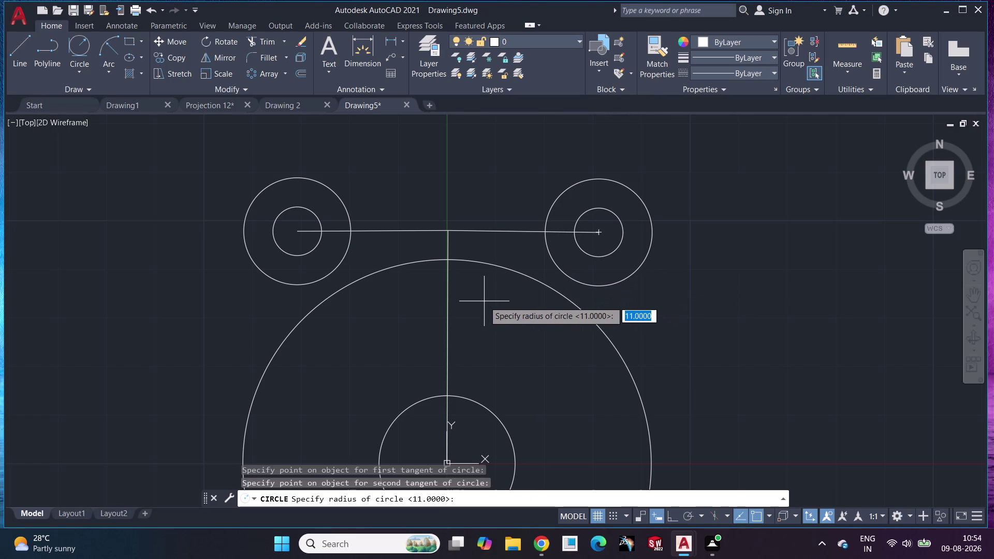
text(50)
key(Return)
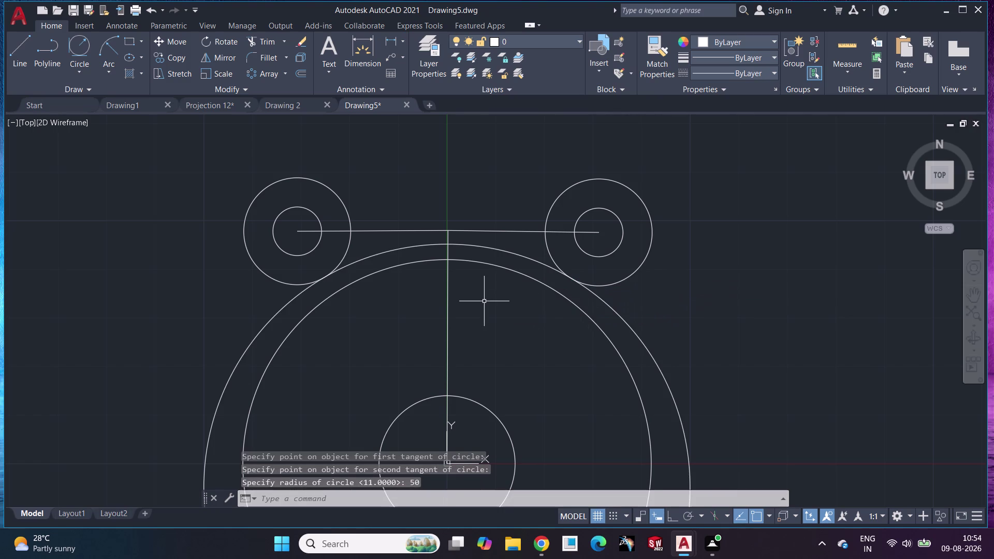
middle_drag(717, 289, 731, 218)
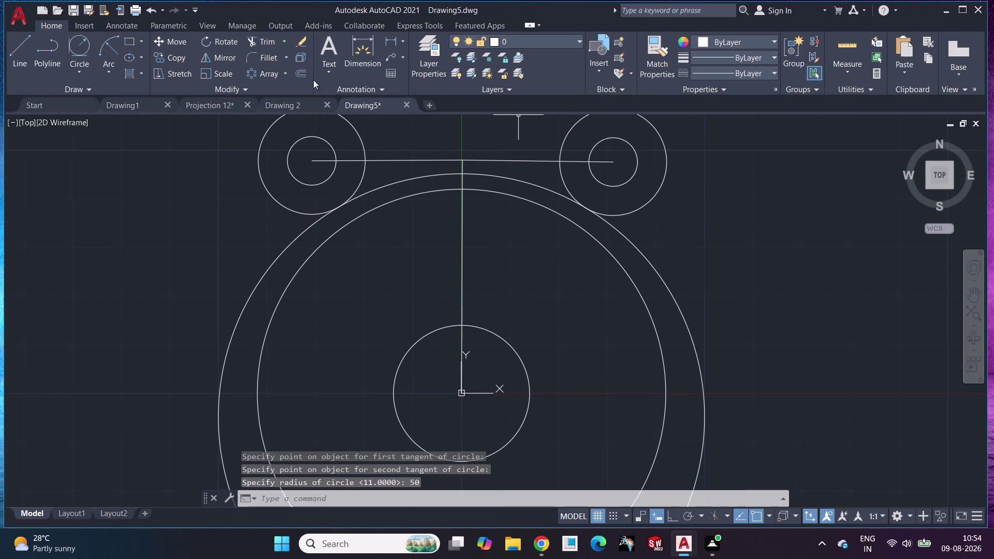
Start a trim, cancel it, and recentre the view on the drawing.
click(265, 41)
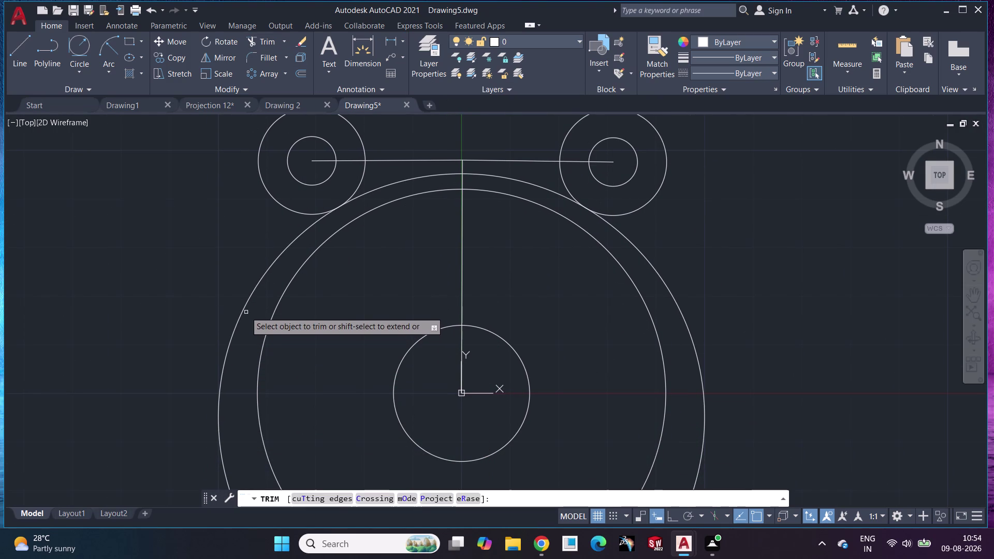
click(245, 308)
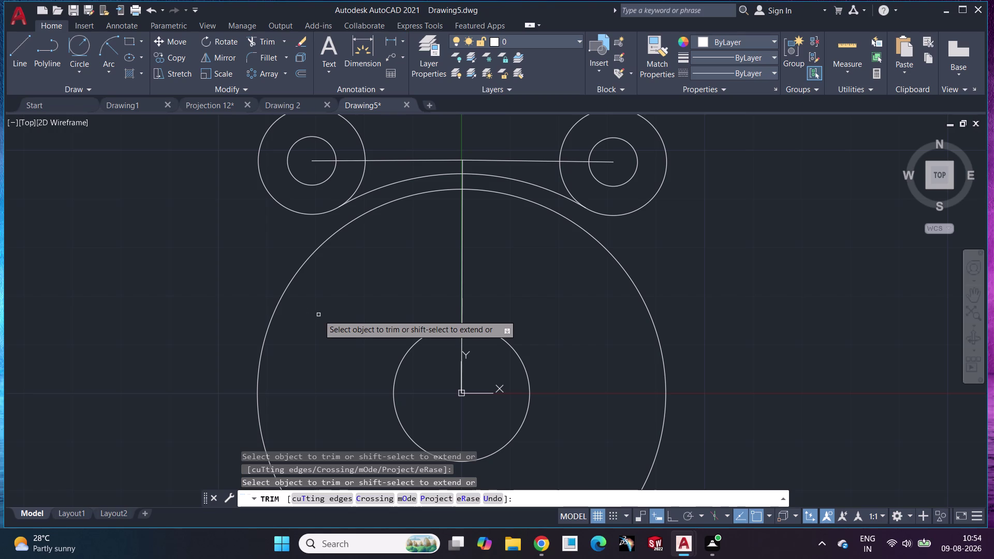
key(Escape)
middle_drag(771, 290, 748, 369)
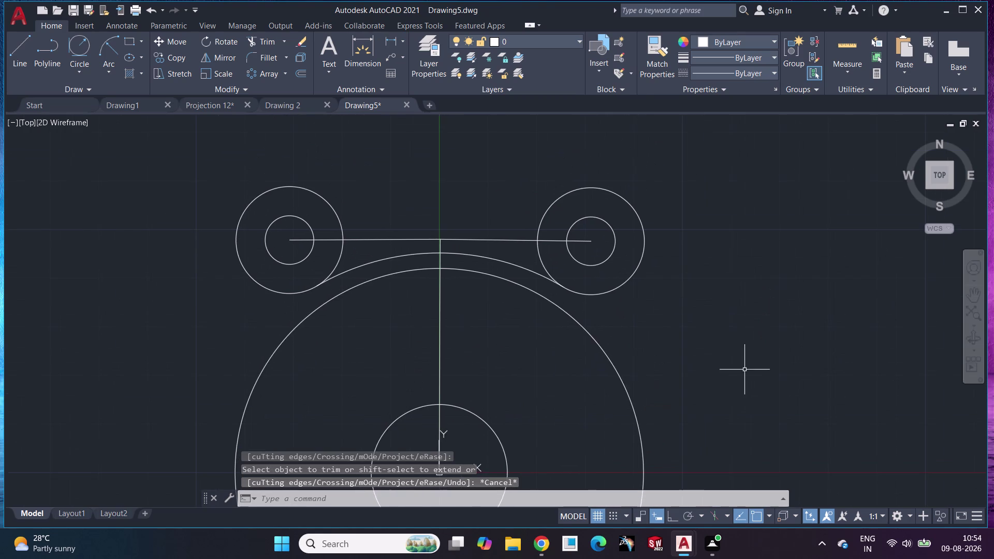
scroll(down, 3)
scroll(up, 3)
Draw a radius-48 circle tangent to both boss circles.
click(84, 49)
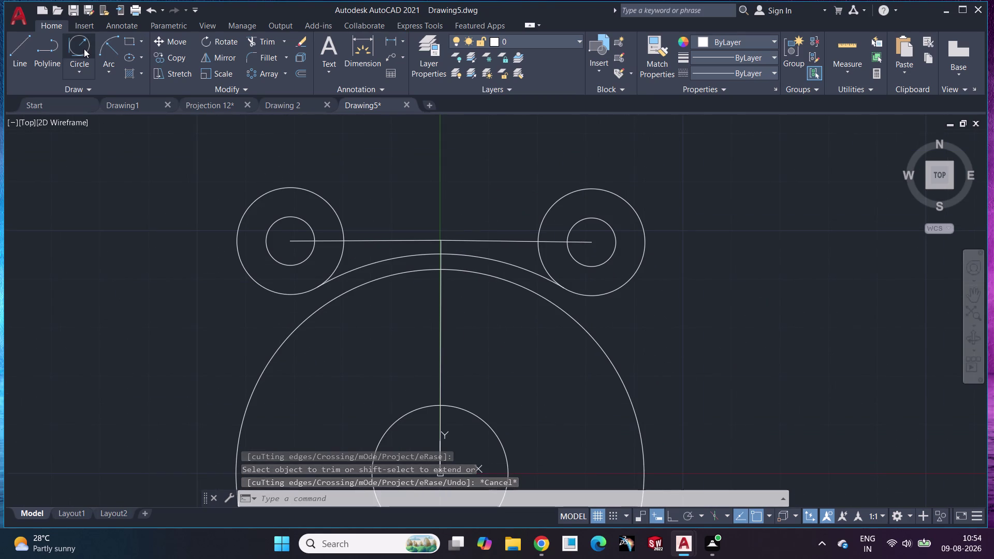
click(241, 221)
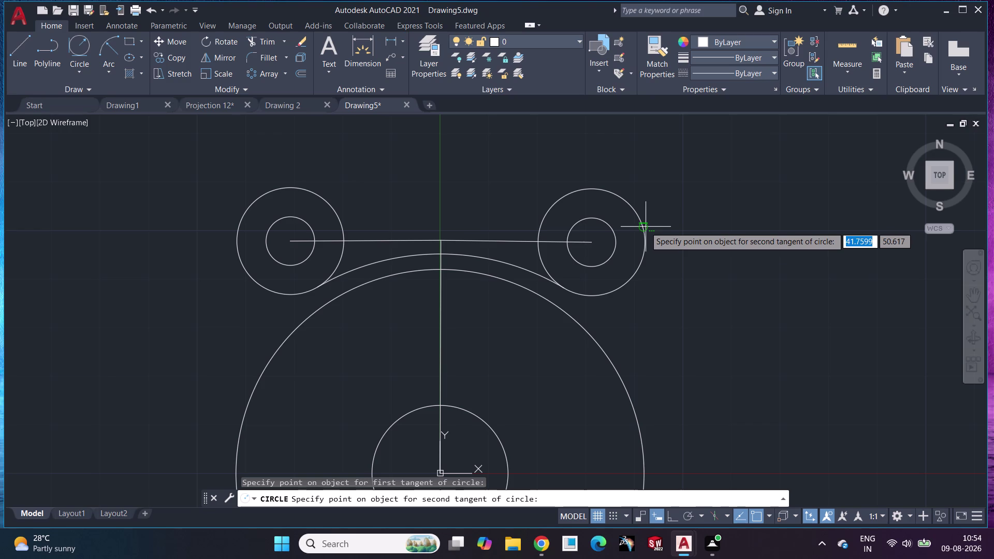
click(643, 230)
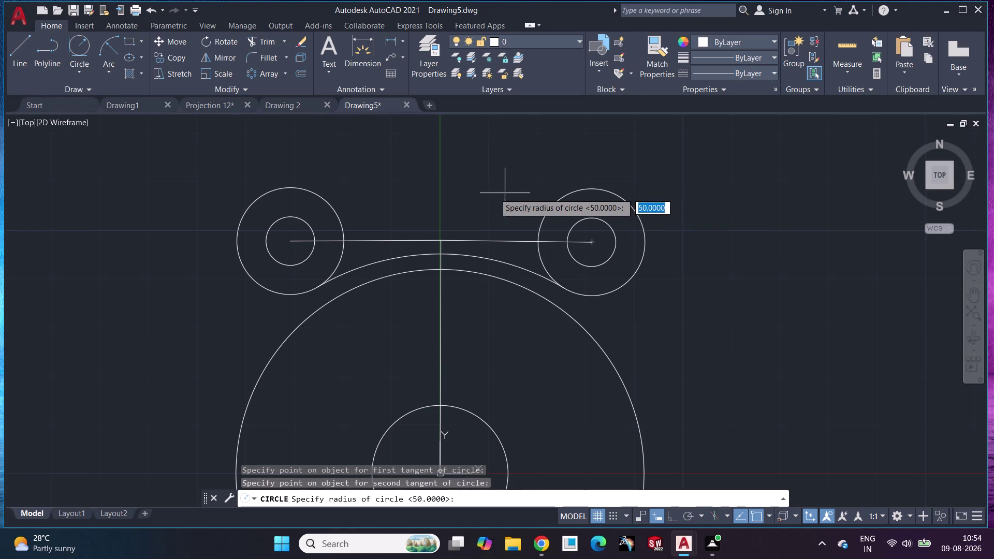
text(48)
key(Return)
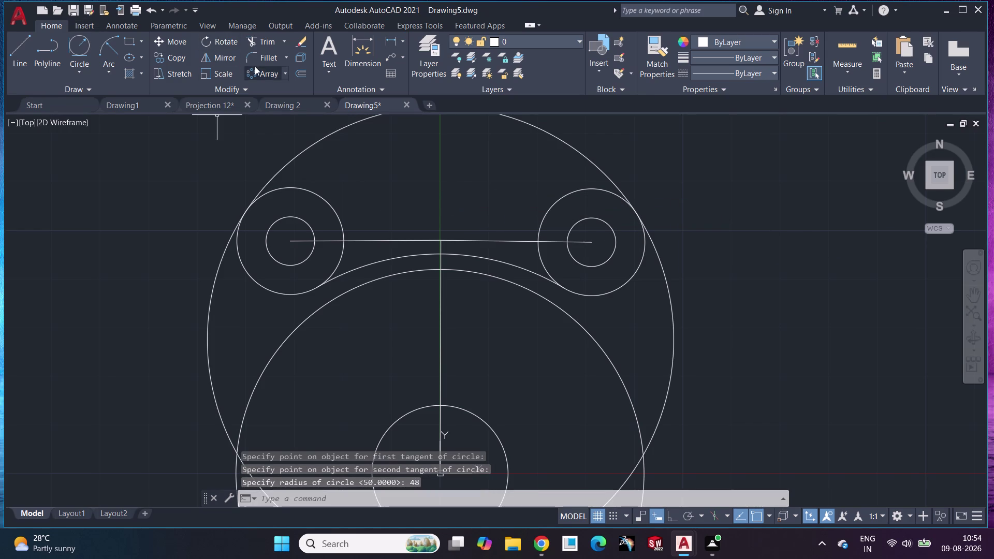
Trim the upper and lower tangent circles back to arcs joining the bosses.
click(262, 41)
click(210, 301)
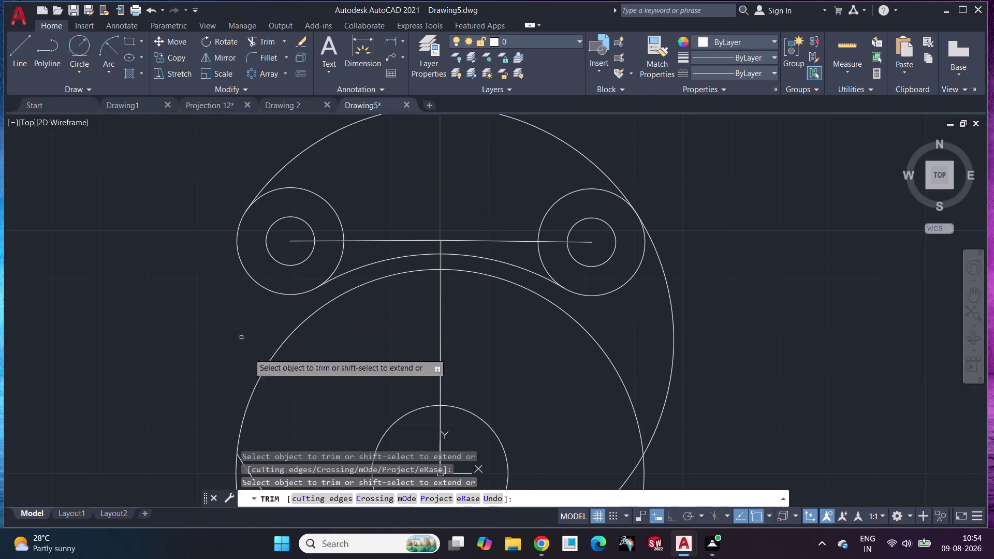
click(672, 345)
middle_drag(662, 362, 662, 361)
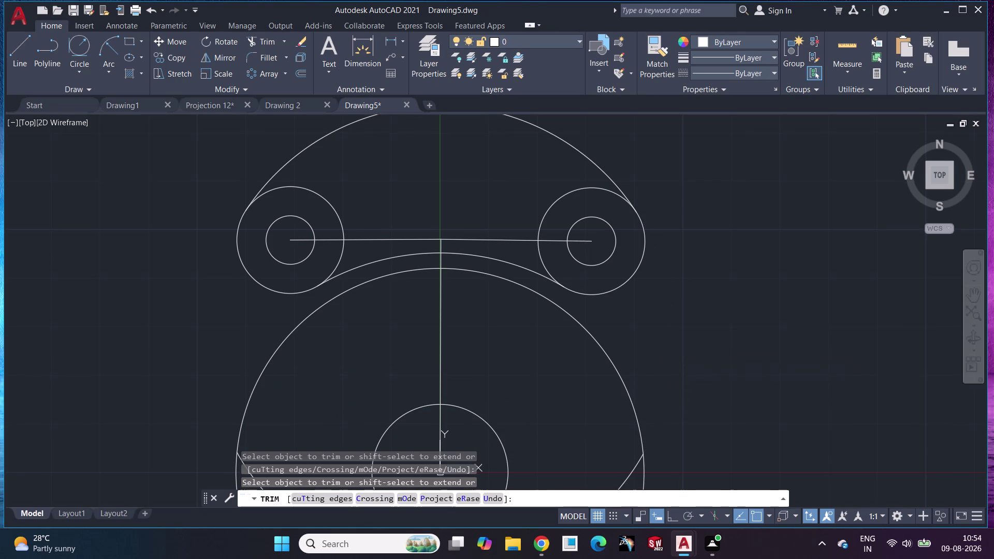
middle_drag(661, 361, 640, 214)
click(563, 376)
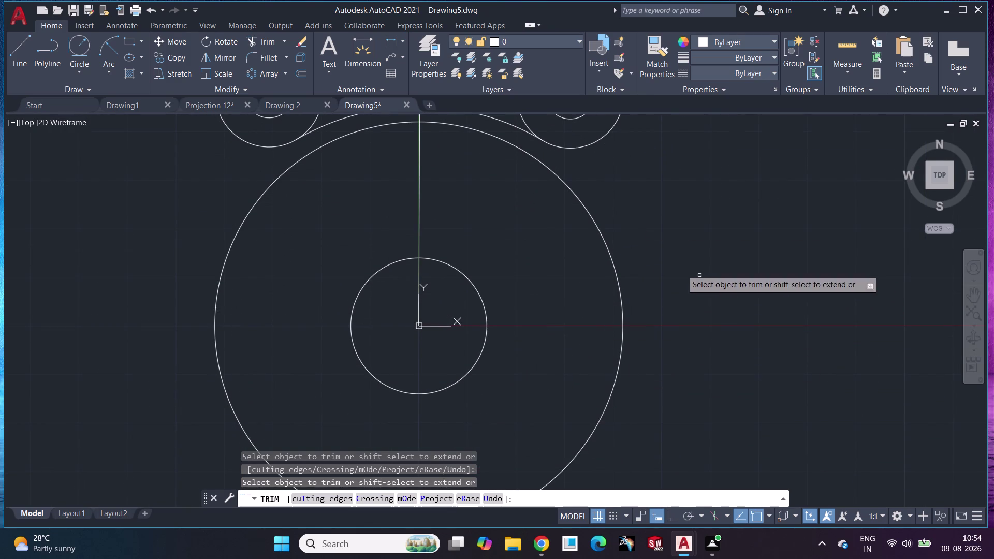
middle_drag(662, 243, 686, 385)
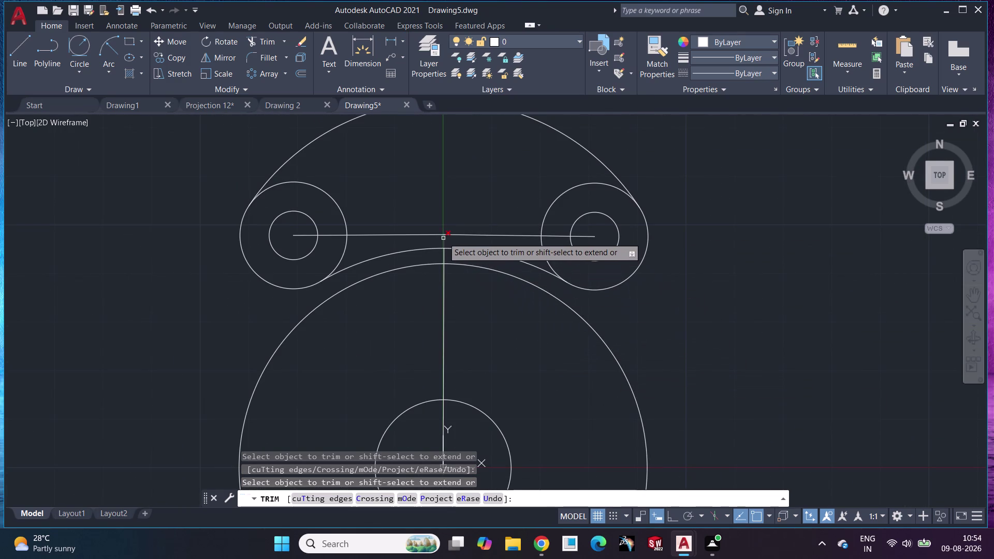
click(443, 242)
click(453, 236)
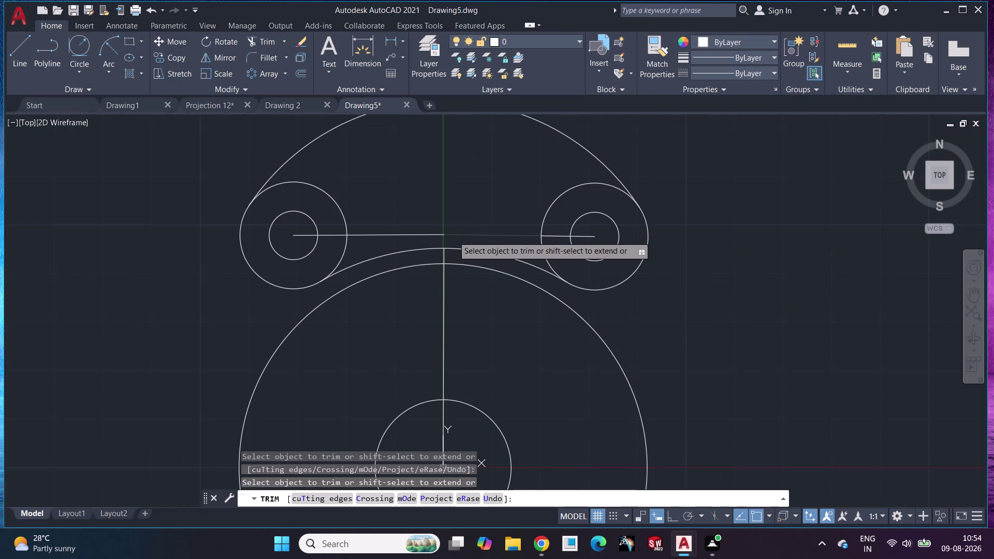
Trim away the horizontal line between the bosses and its pieces inside each boss.
click(560, 235)
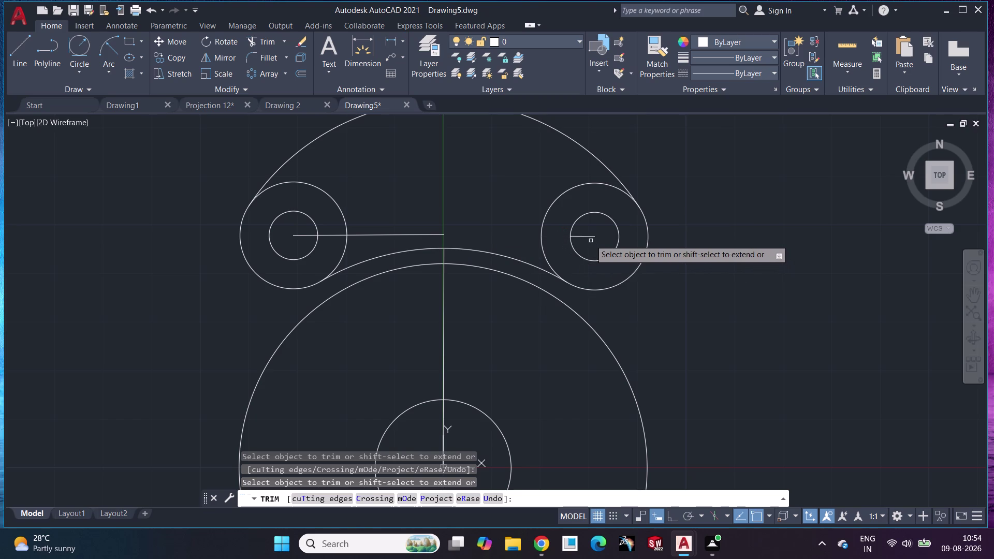
click(589, 239)
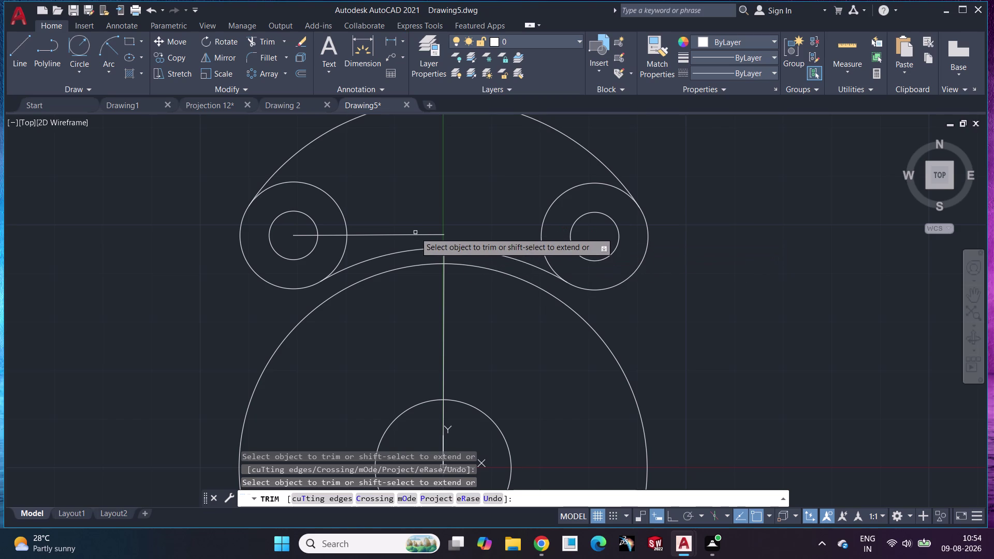
click(416, 235)
click(331, 236)
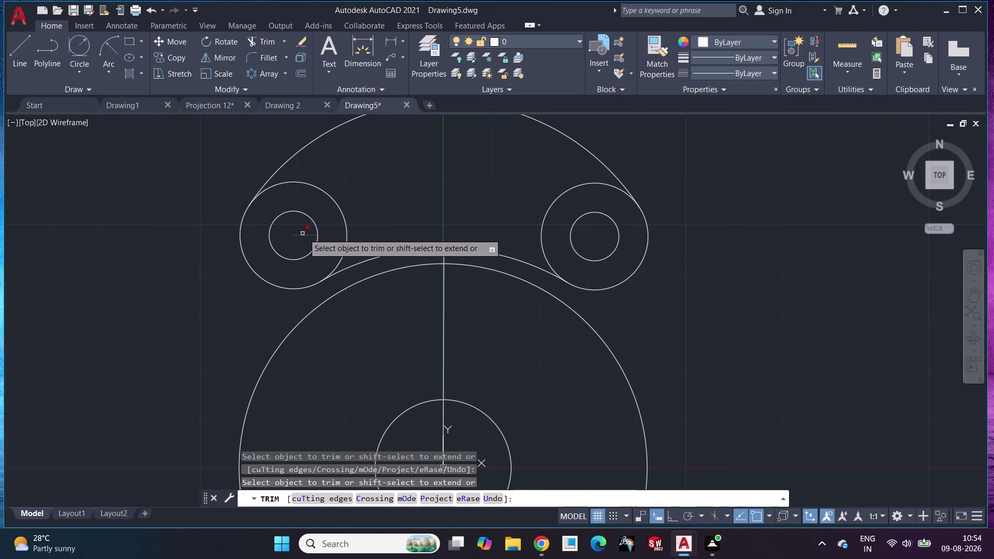
click(304, 233)
key(Escape)
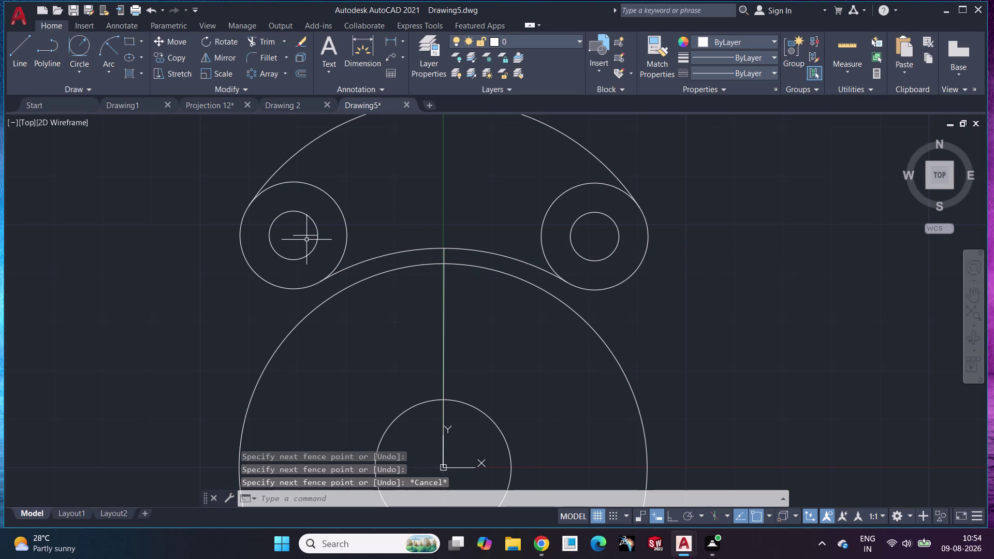
key(space)
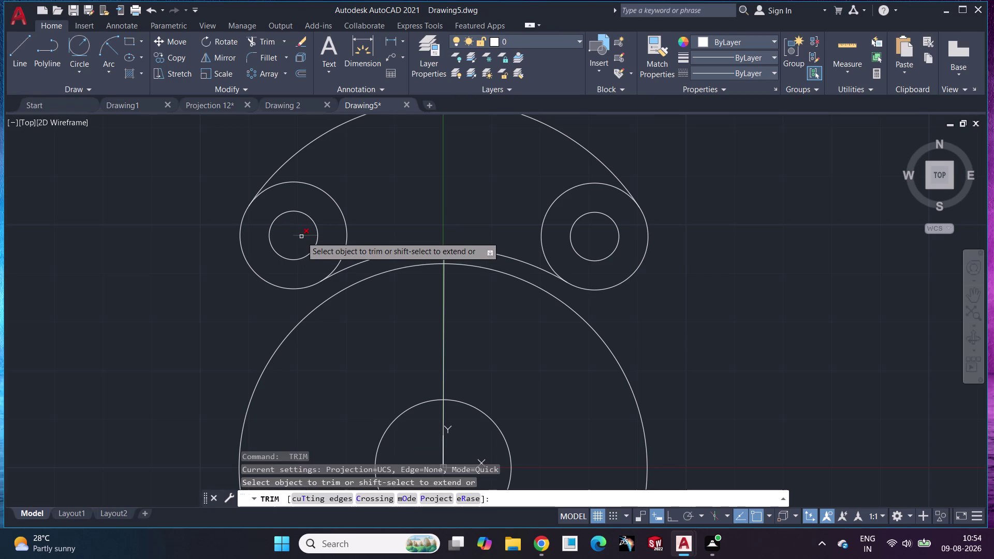
click(301, 236)
key(Escape)
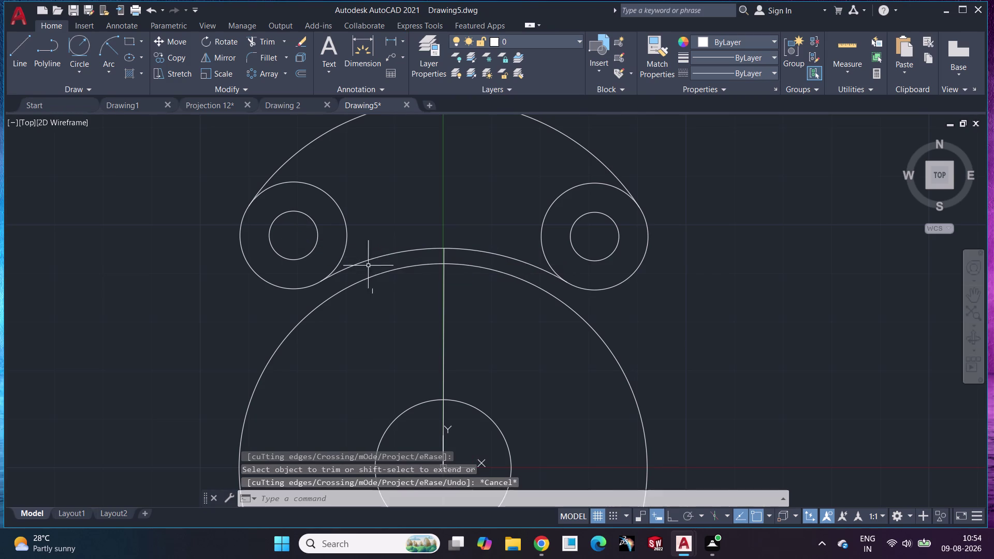
Trim the vertical centre line above the inner arc and inside the big and small circles.
scroll(down, 3)
scroll(up, 3)
middle_drag(502, 267, 509, 272)
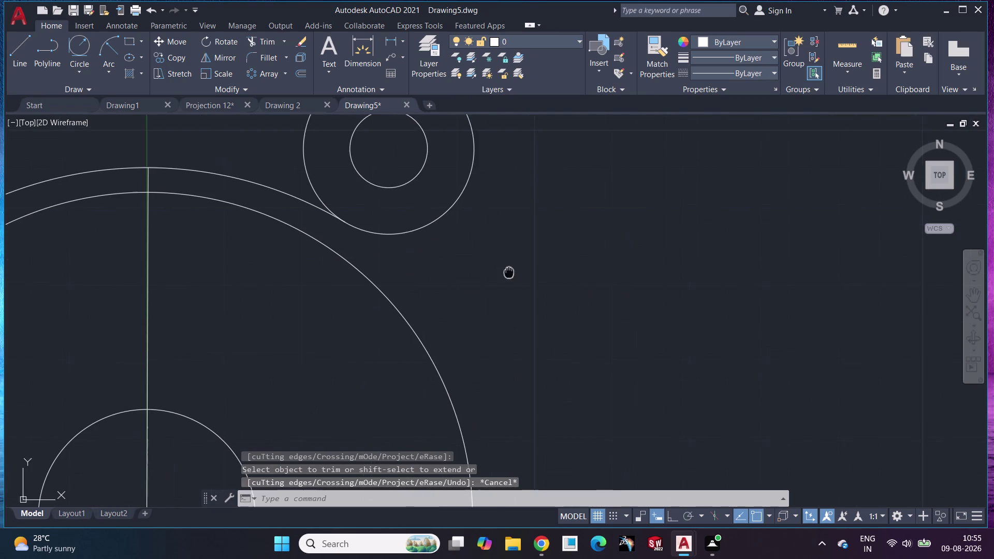
middle_drag(509, 271, 690, 293)
click(258, 40)
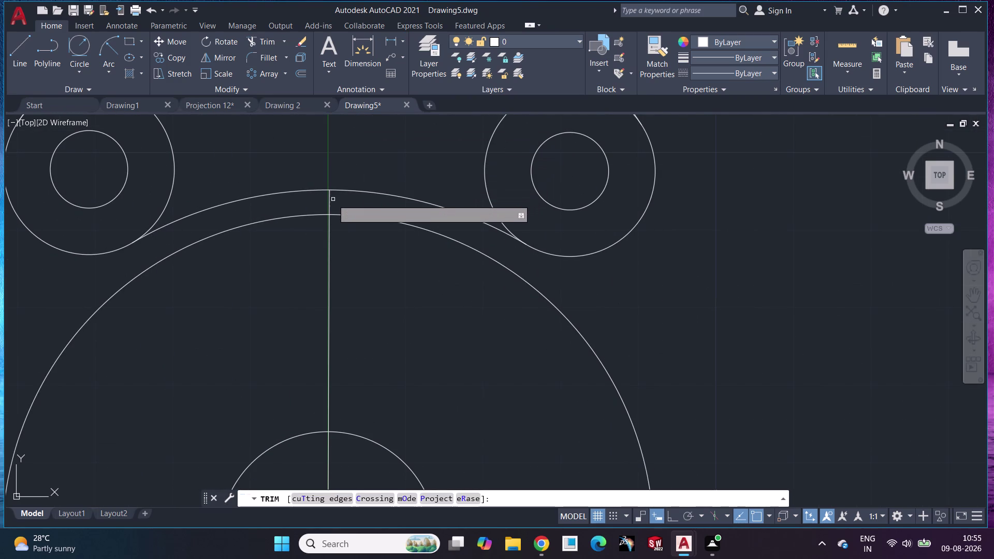
click(329, 204)
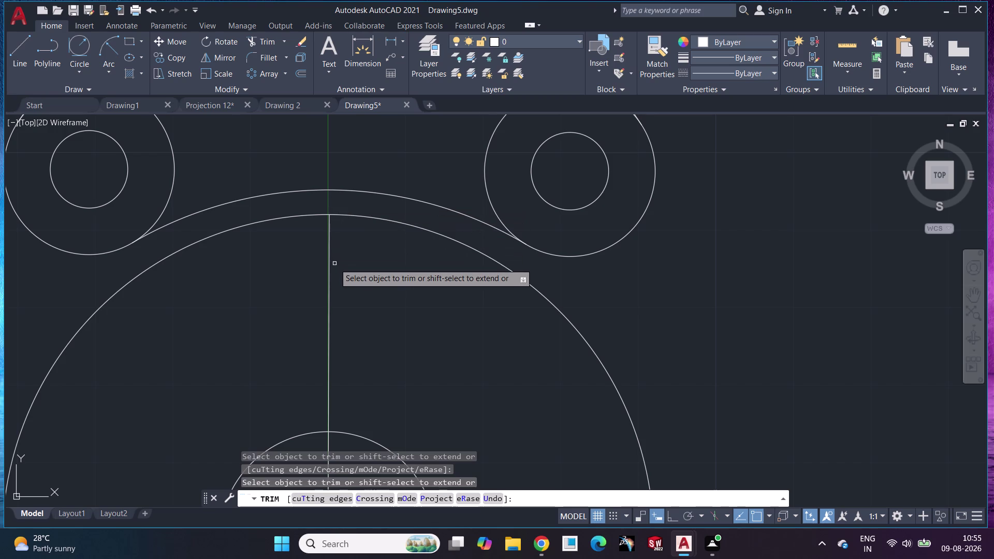
click(330, 263)
middle_drag(342, 285, 345, 188)
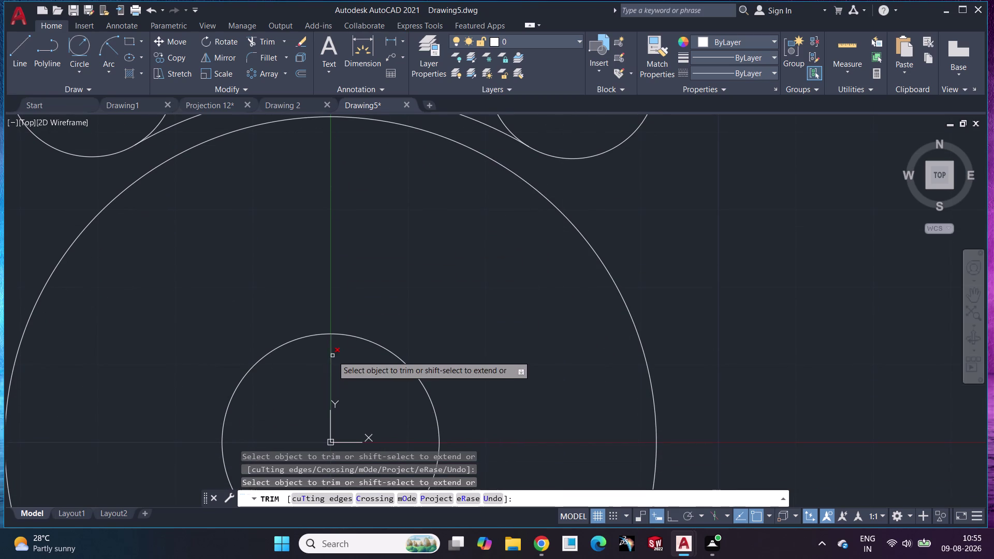
click(334, 356)
Trim the last centre-line piece inside the small circle and recentre the finished outline.
key(Escape)
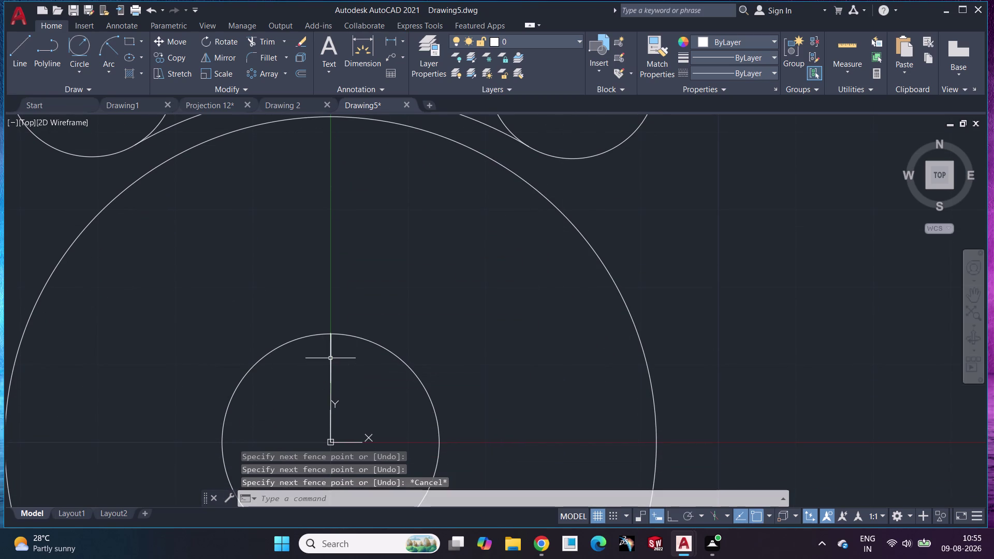
key(space)
click(333, 352)
key(Escape)
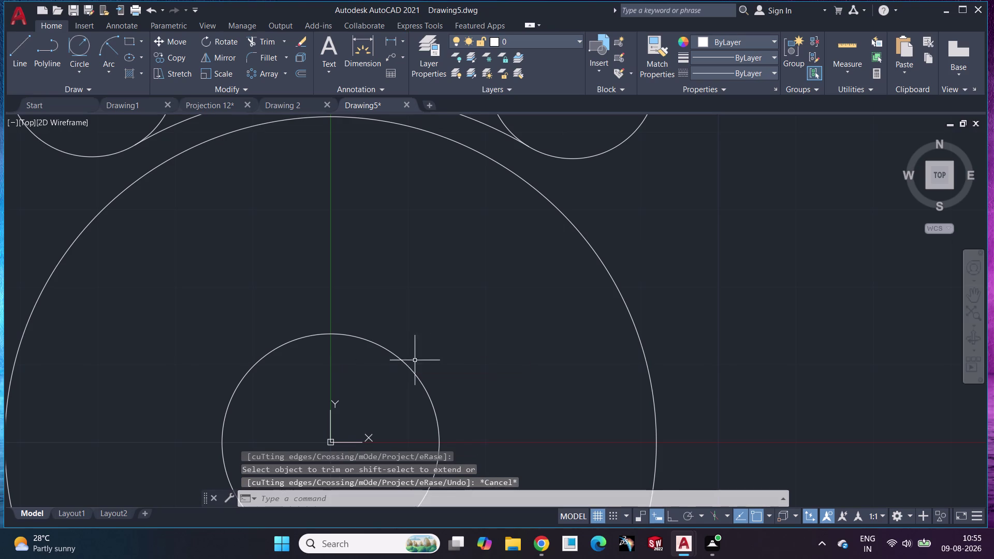
middle_drag(474, 356, 481, 224)
scroll(down, 3)
middle_drag(494, 271, 450, 389)
middle_drag(450, 388, 448, 340)
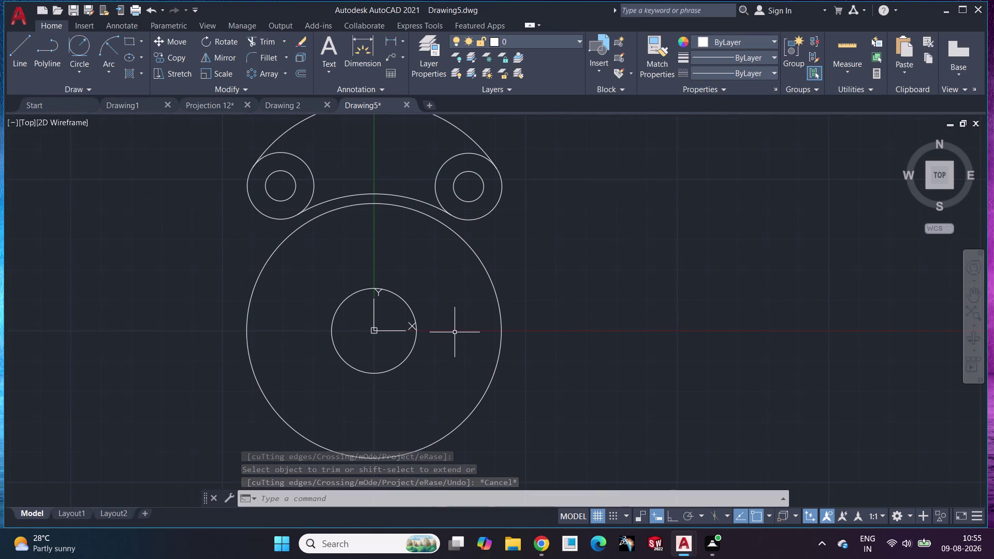